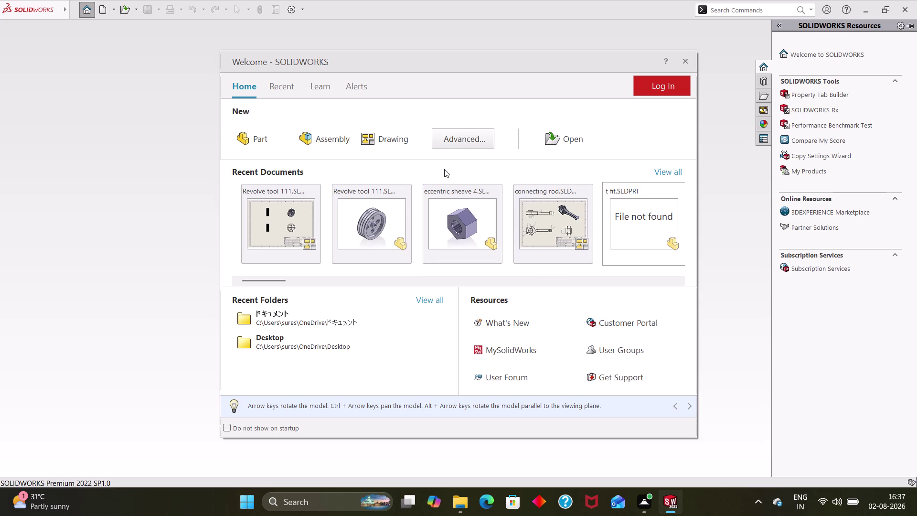
Create a new blank part and bring up the Surfaces and Sketch tools.
click(268, 136)
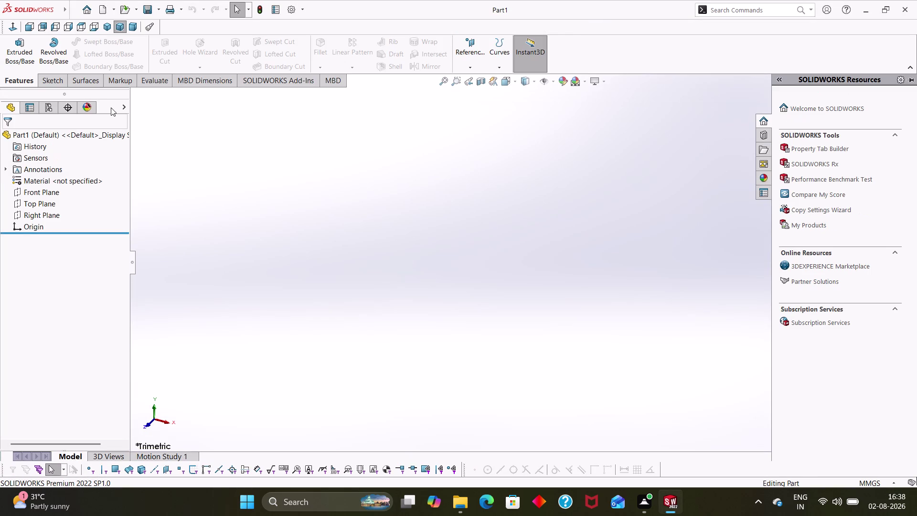
click(90, 82)
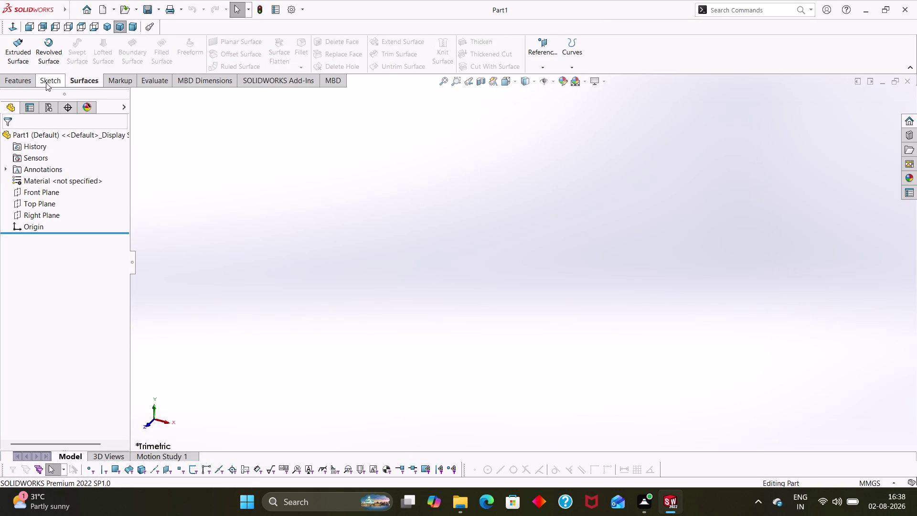
click(45, 83)
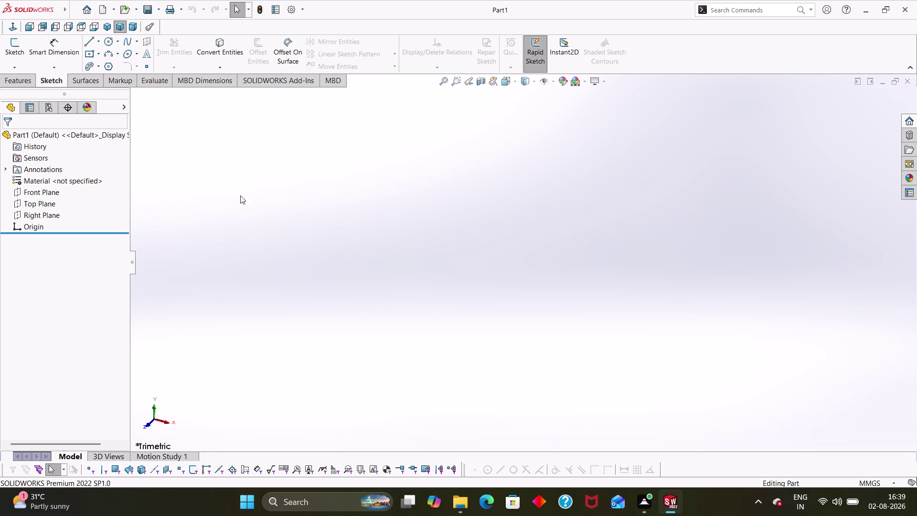
Start a new sketch so the Front, Top and Right planes are offered.
click(116, 56)
click(107, 52)
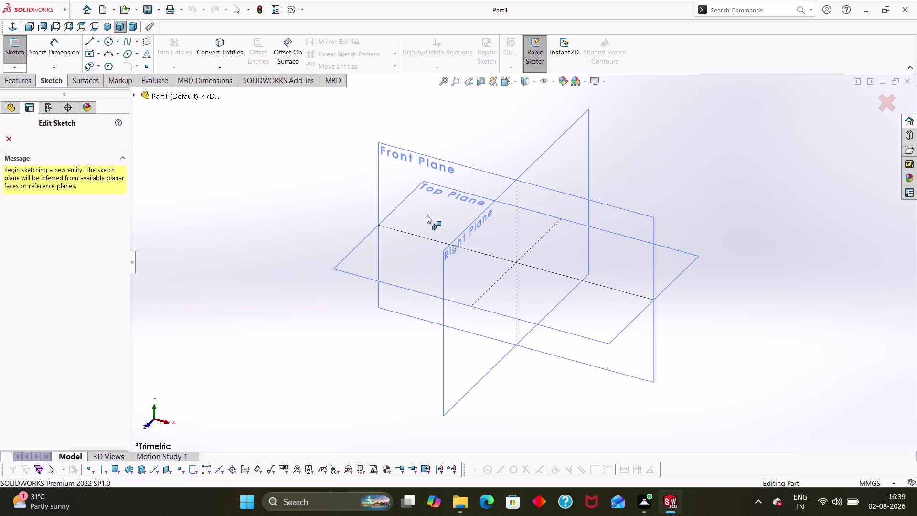
Draw a three-point arc near the origin on the Front Plane.
click(407, 173)
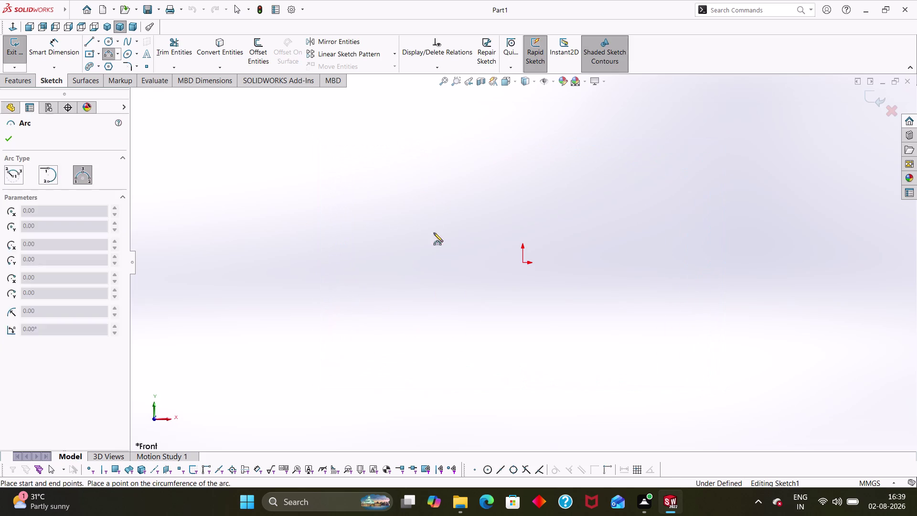
key(Escape)
key(Escape)
click(109, 52)
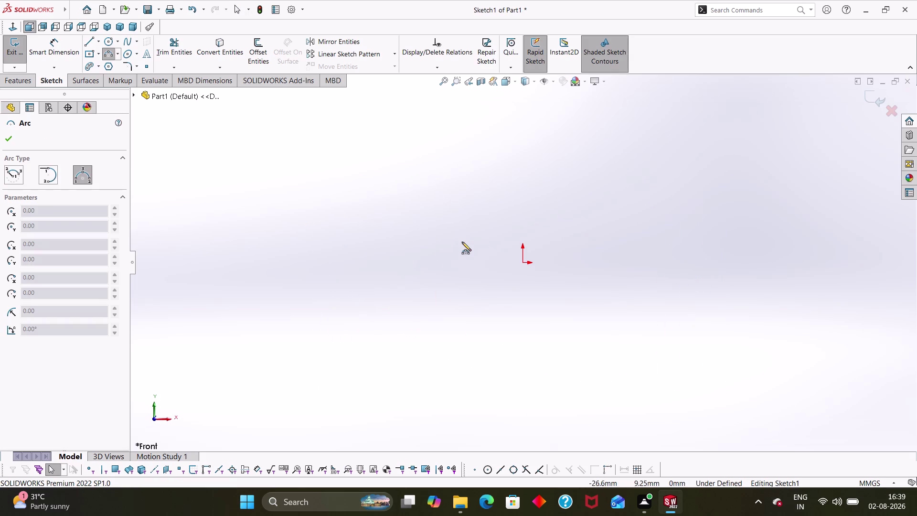
click(486, 177)
click(512, 258)
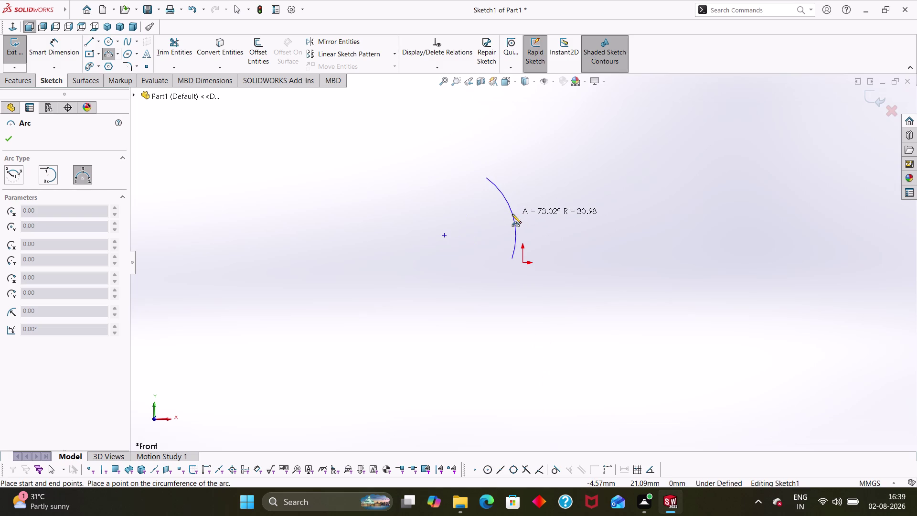
click(512, 215)
Dimension the arc's radius to 55 mm.
key(Escape)
right_drag(467, 300, 502, 186)
click(507, 206)
click(469, 235)
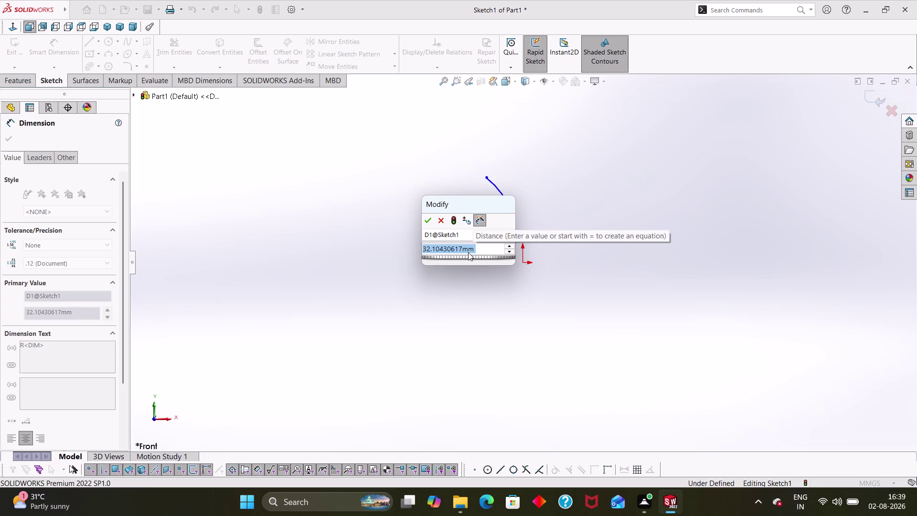
text(55)
key(Return)
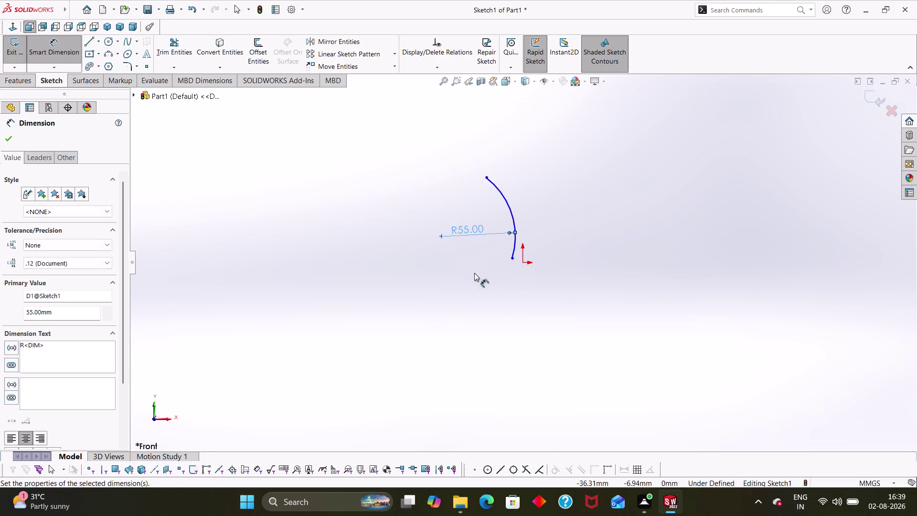
click(474, 272)
click(112, 56)
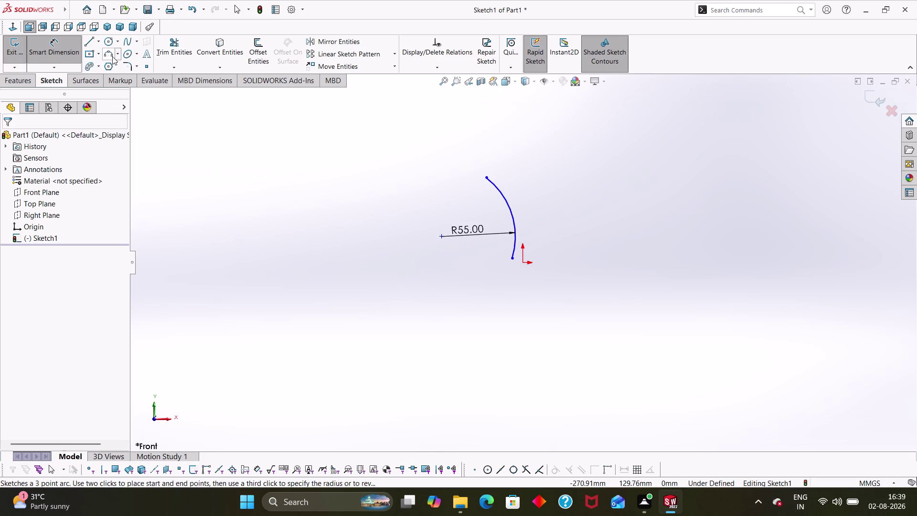
Draw a second three-point arc down from the first arc's lower end.
click(512, 259)
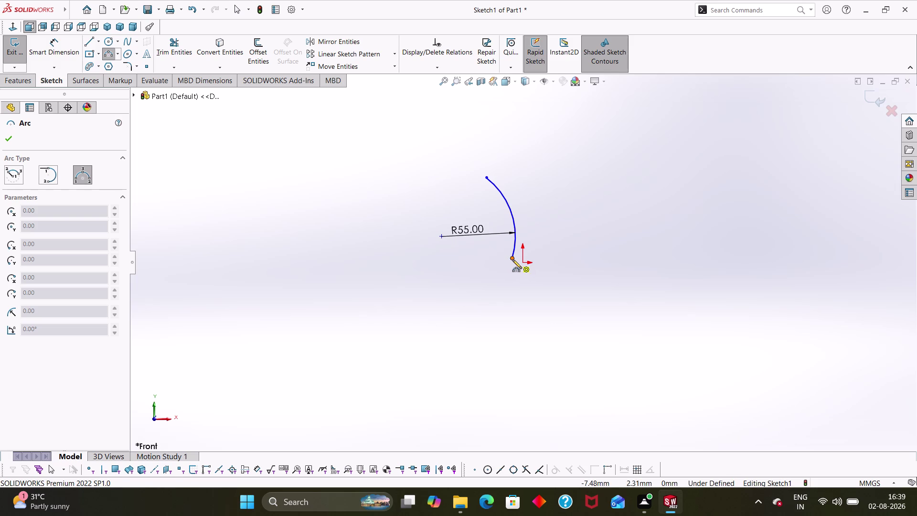
click(474, 435)
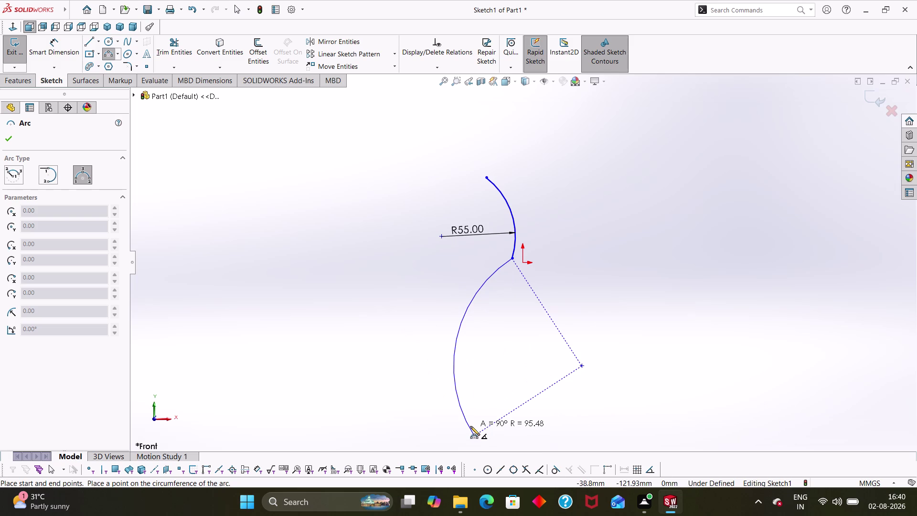
click(471, 426)
drag(476, 435, 517, 446)
key(Escape)
key(Escape)
key(Escape)
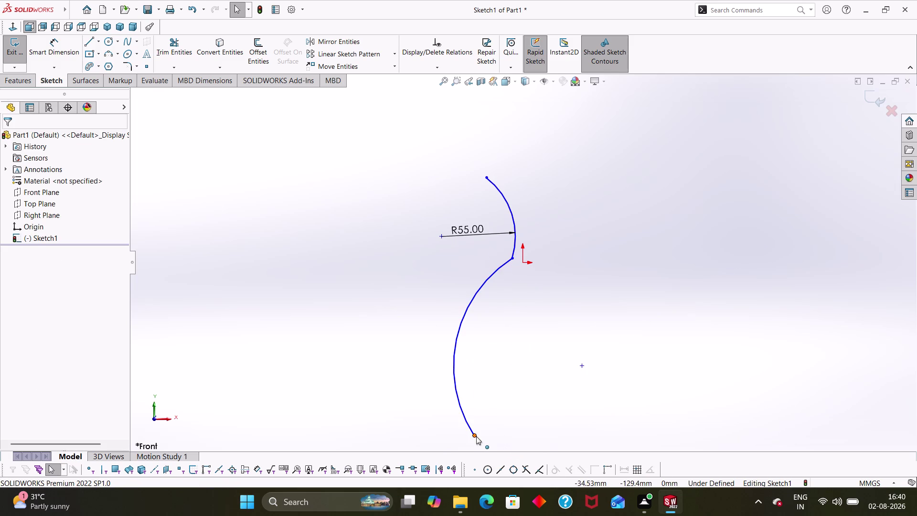
drag(476, 436, 518, 446)
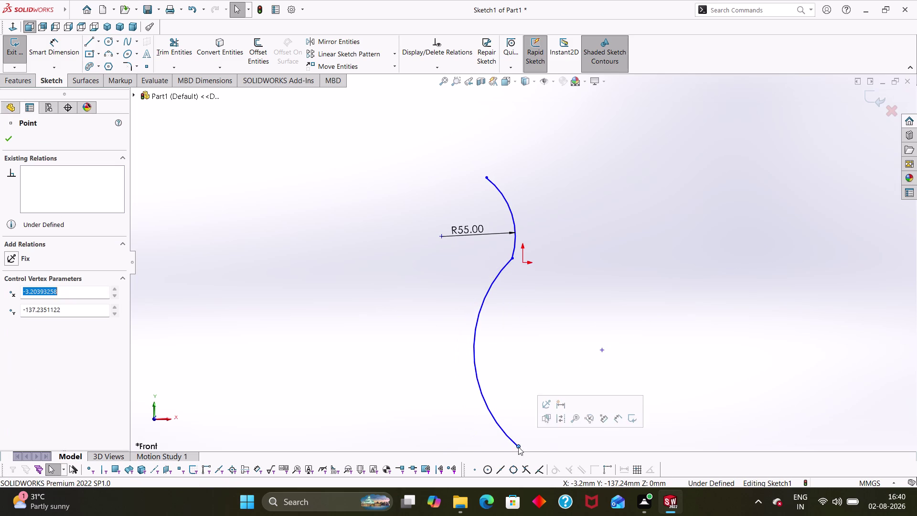
Dimension the lower arc's radius to 195 mm.
scroll(up, 3)
right_drag(620, 404, 628, 254)
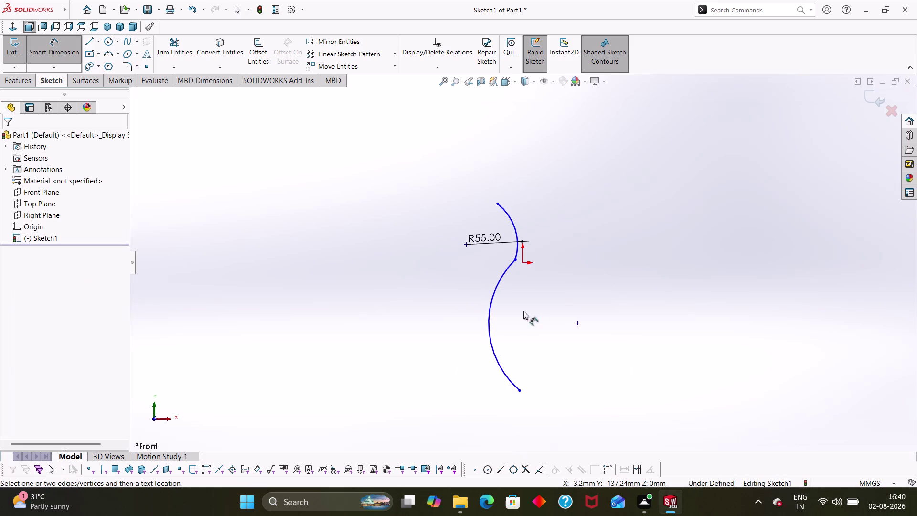
click(491, 320)
click(525, 319)
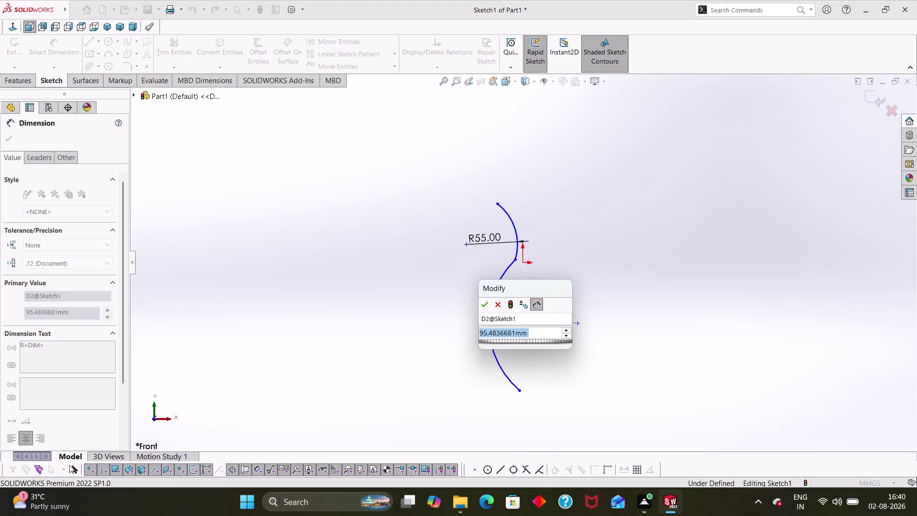
text(19)
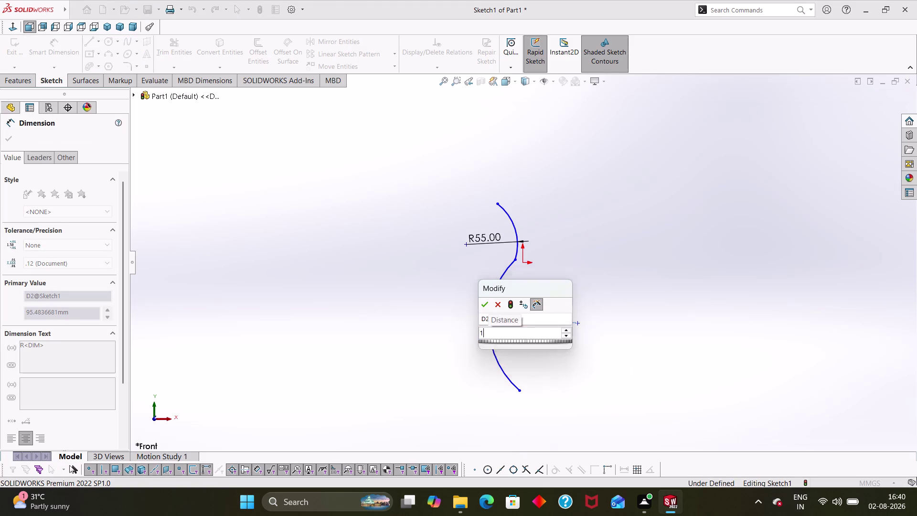
text(5)
key(Return)
scroll(up, 3)
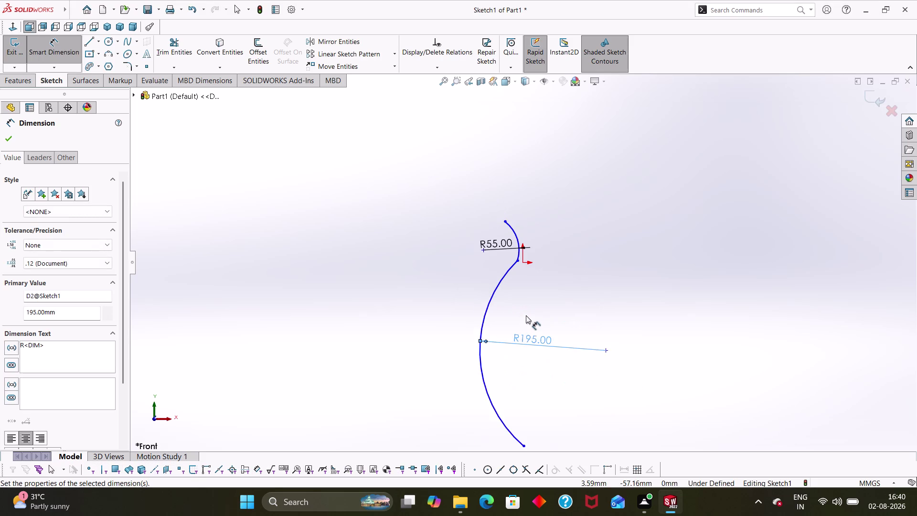
scroll(up, 3)
click(578, 405)
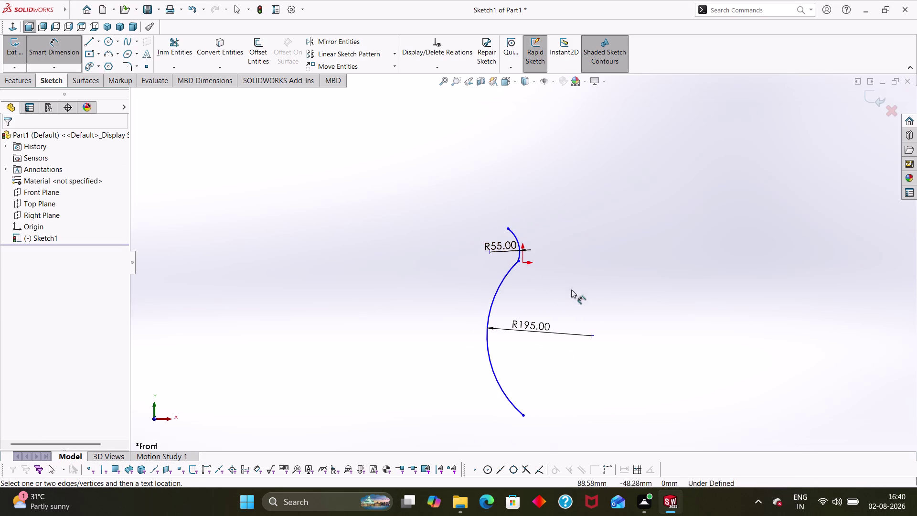
Drag the arc points to reshape the curve and select the lower arc.
drag(509, 227, 495, 211)
scroll(down, 3)
drag(512, 233, 481, 200)
click(533, 279)
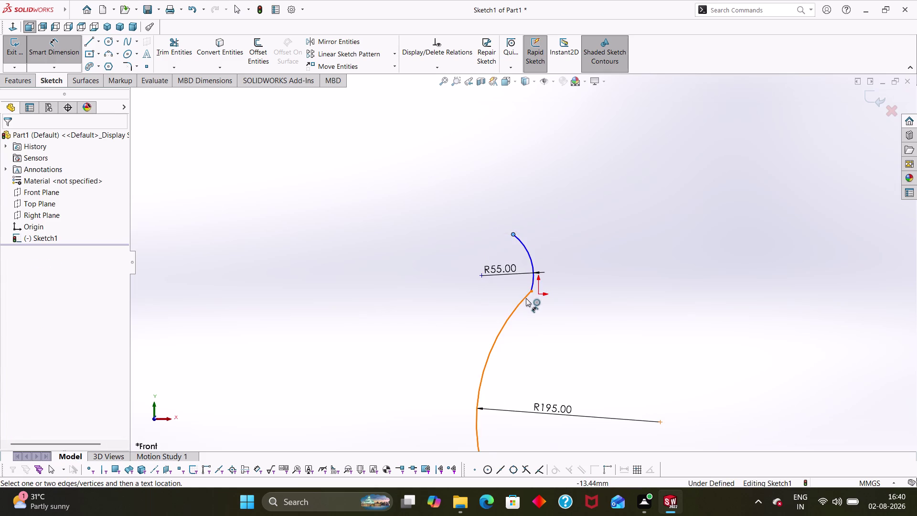
Add a Tangent relation between the 55 mm and 195 mm arcs.
click(526, 298)
key(Escape)
key(Escape)
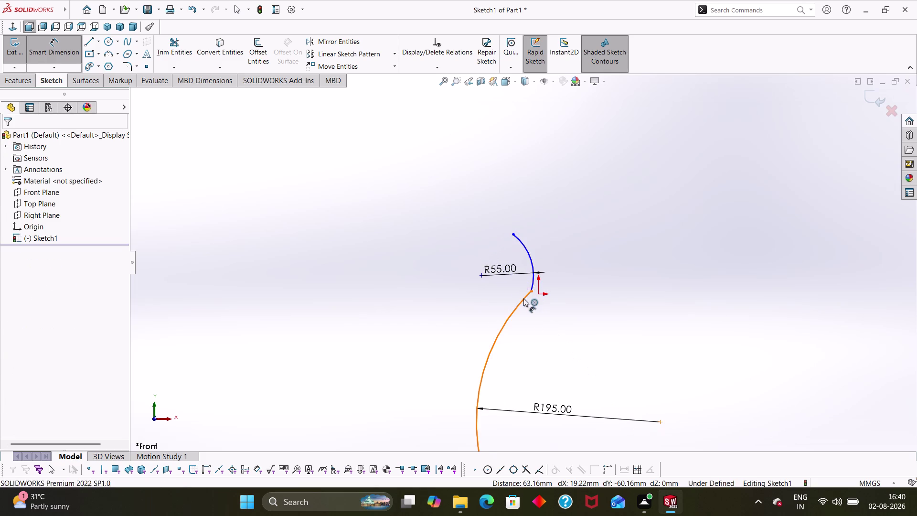
key(Escape)
click(533, 279)
click(523, 299)
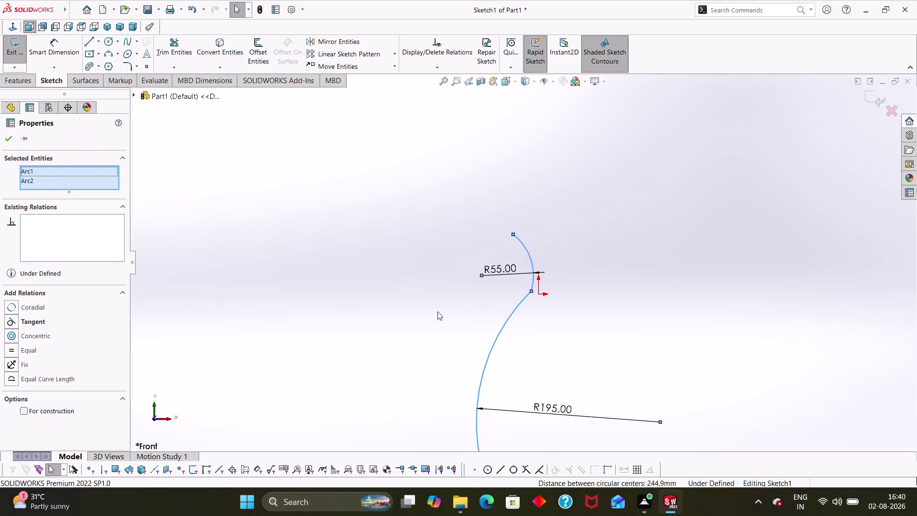
click(11, 323)
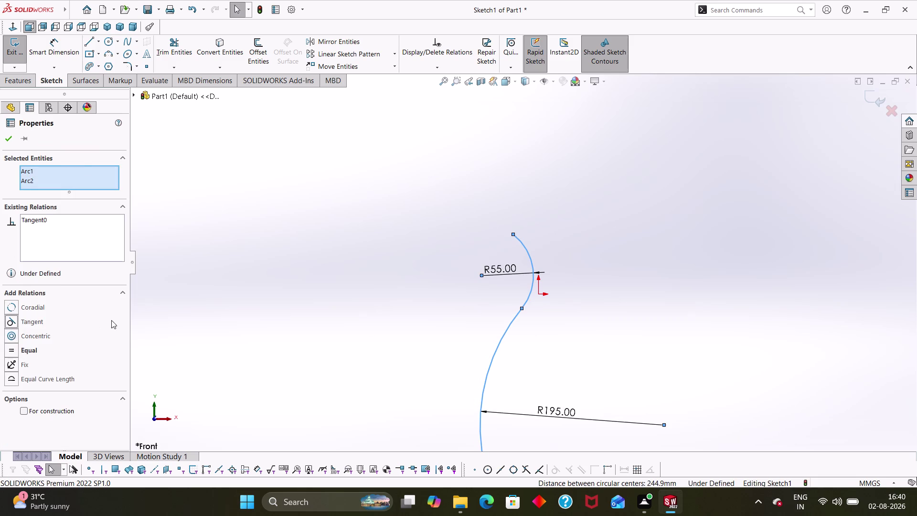
click(11, 137)
scroll(up, 3)
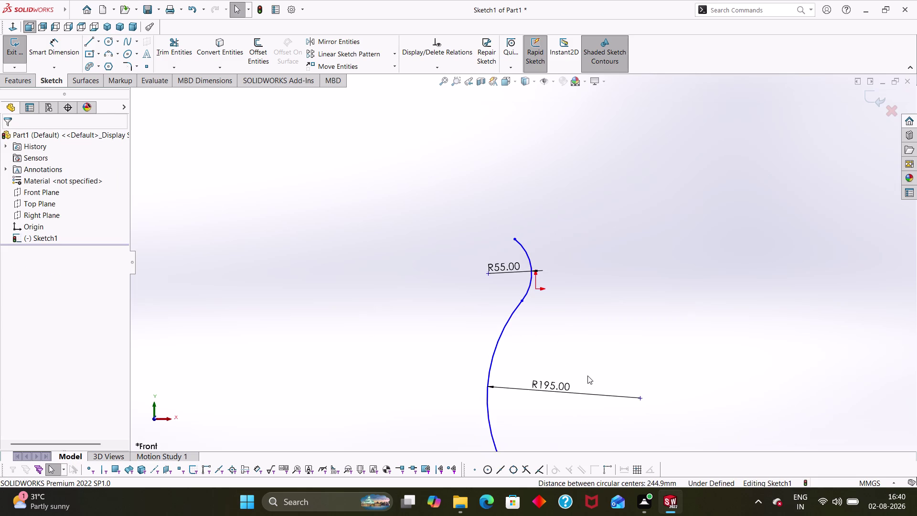
middle_drag(587, 376, 566, 292)
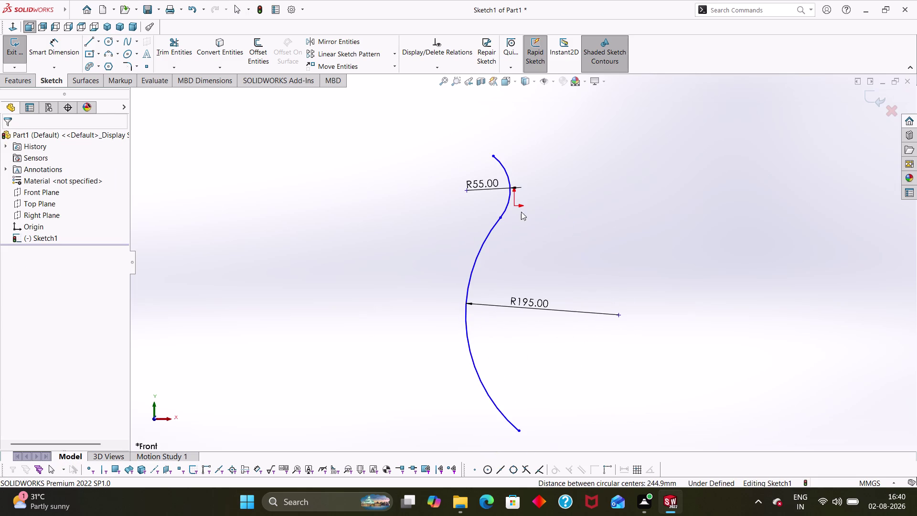
click(492, 154)
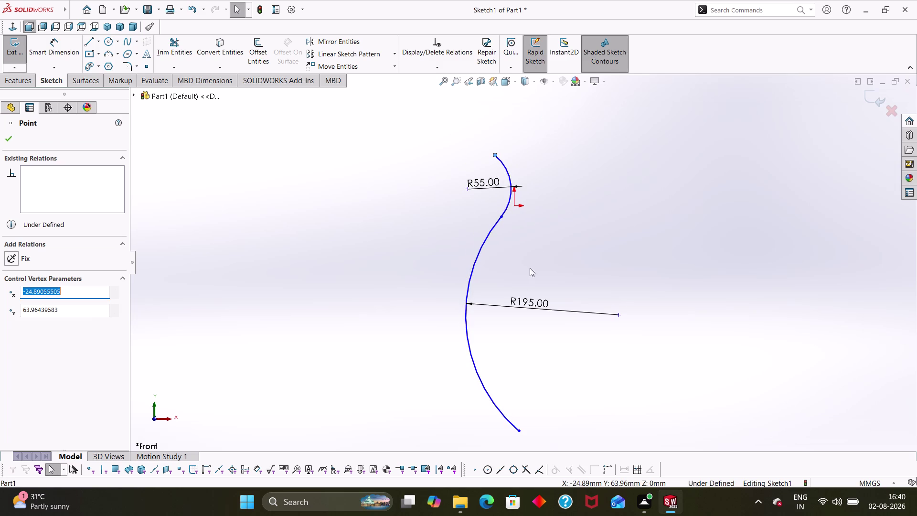
right_drag(435, 313, 409, 216)
click(490, 152)
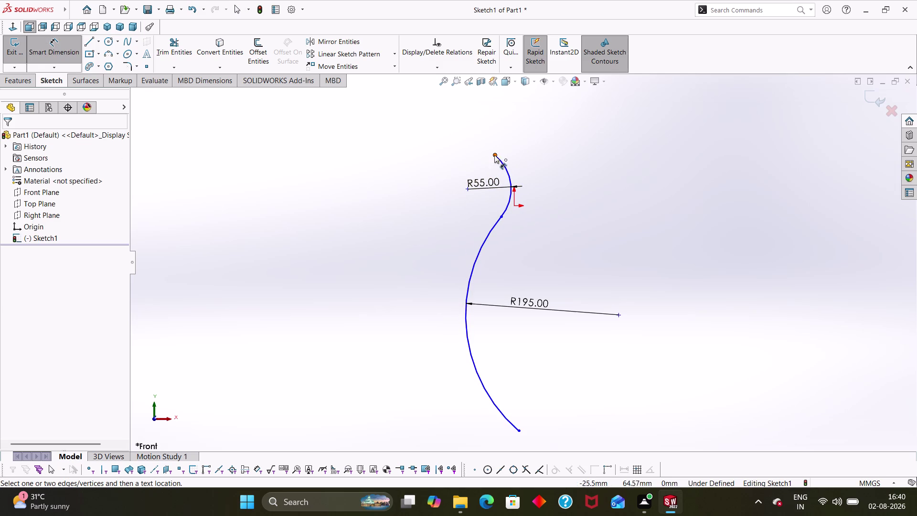
click(495, 155)
click(517, 430)
click(353, 329)
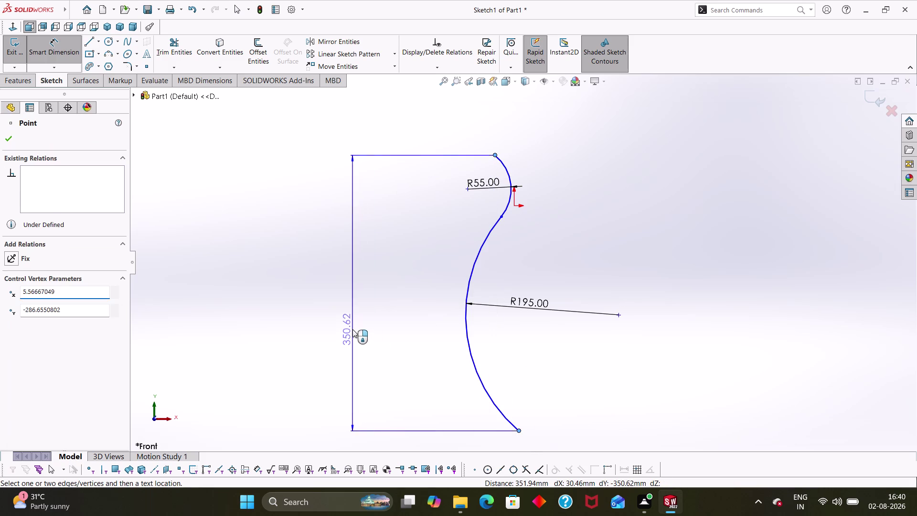
text(25)
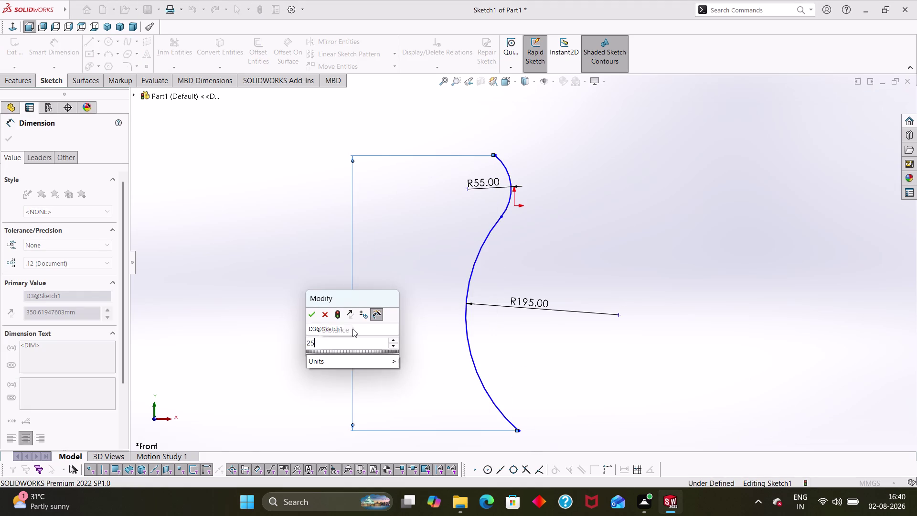
text(0)
key(Return)
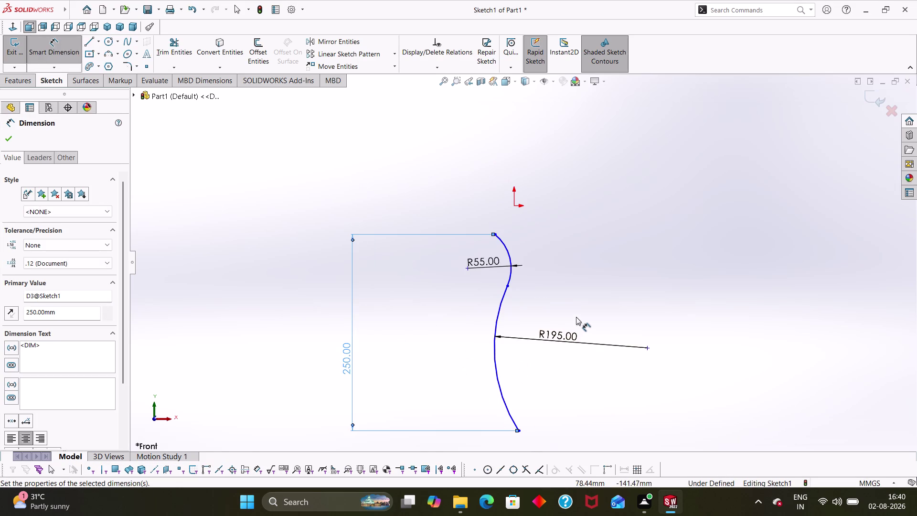
click(576, 317)
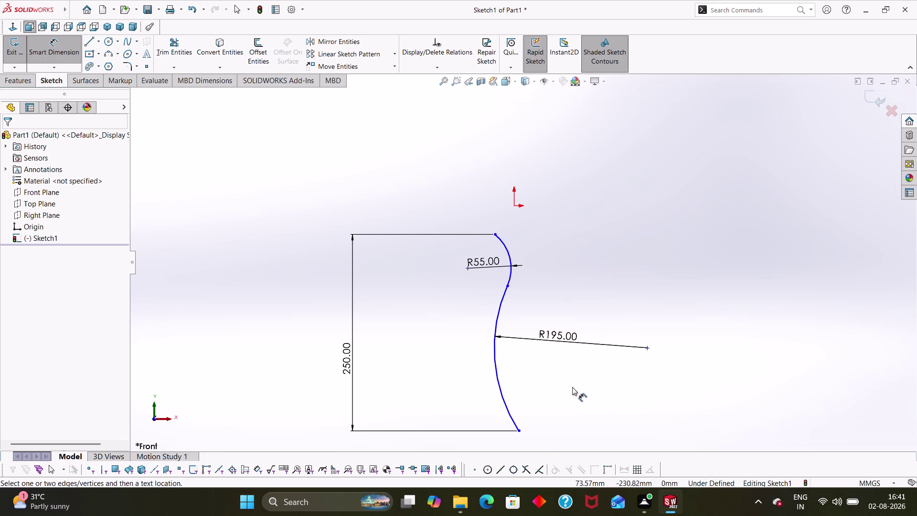
drag(646, 349, 610, 348)
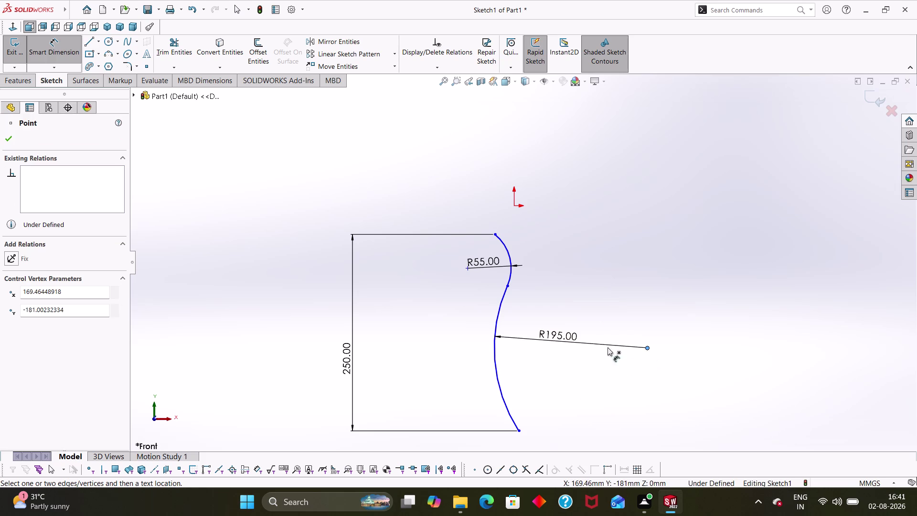
drag(610, 347, 572, 341)
drag(494, 345, 520, 347)
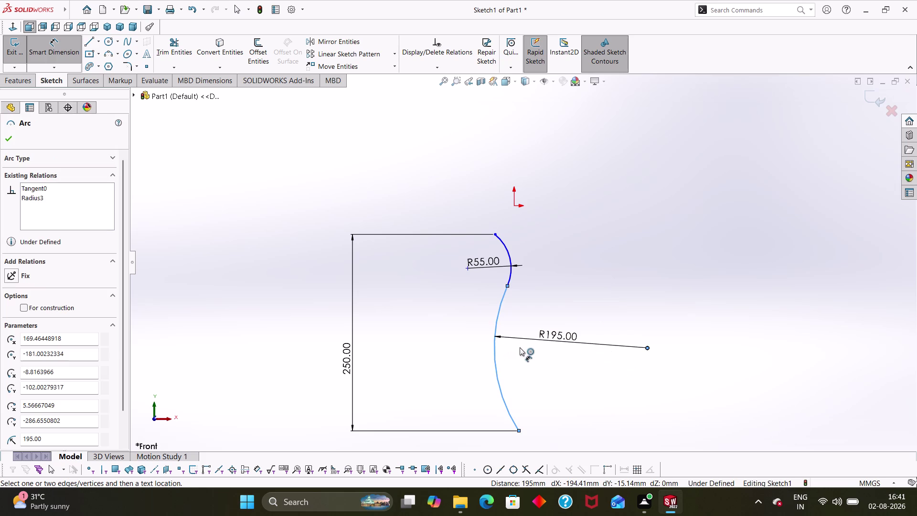
drag(520, 347, 520, 345)
key(Escape)
key(Escape)
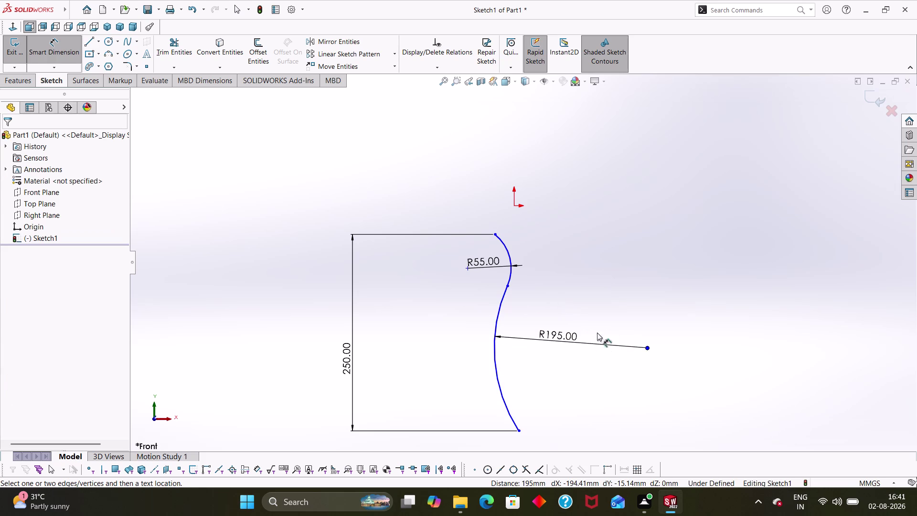
key(Escape)
key(Escape)
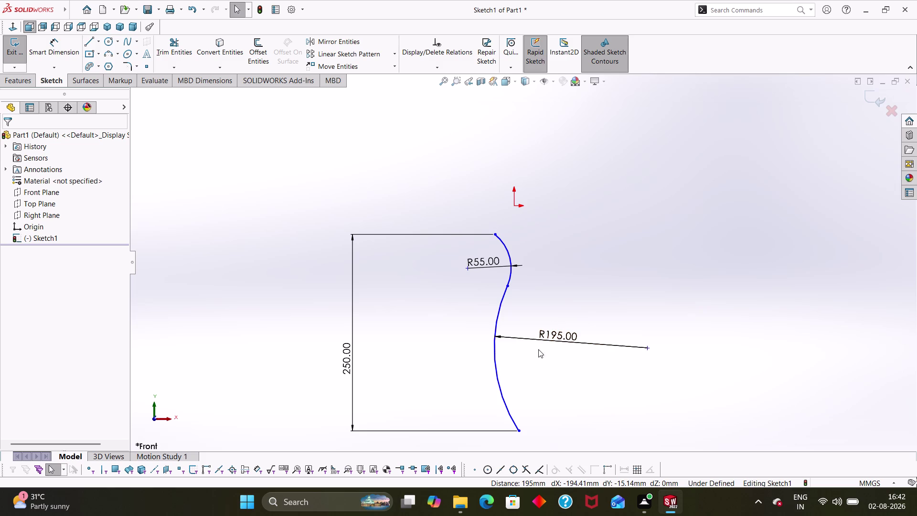
middle_drag(550, 367, 539, 313)
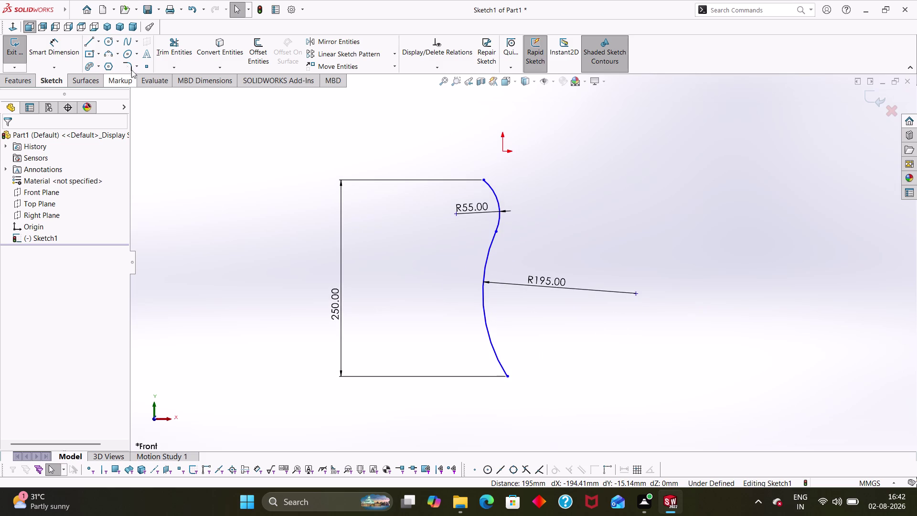
Draw a centerline beside the profile, then delete it because it came out slanted.
click(99, 40)
click(93, 66)
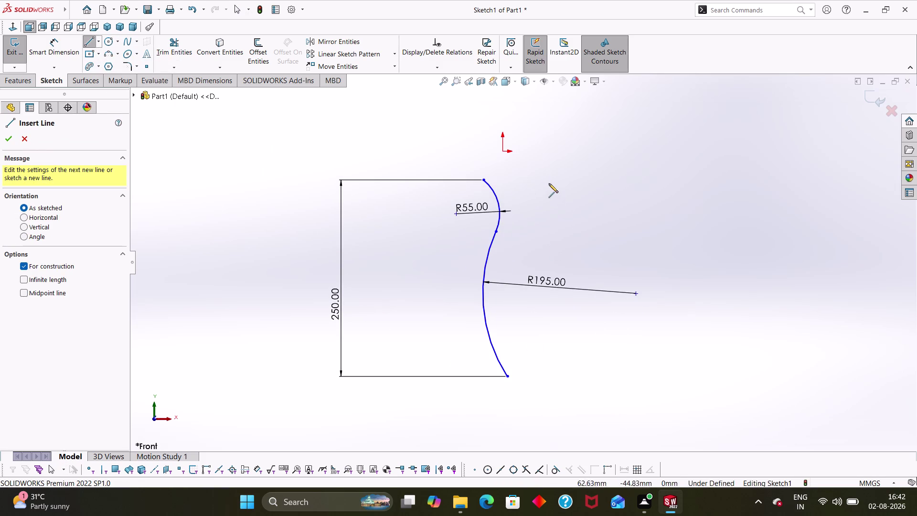
click(535, 179)
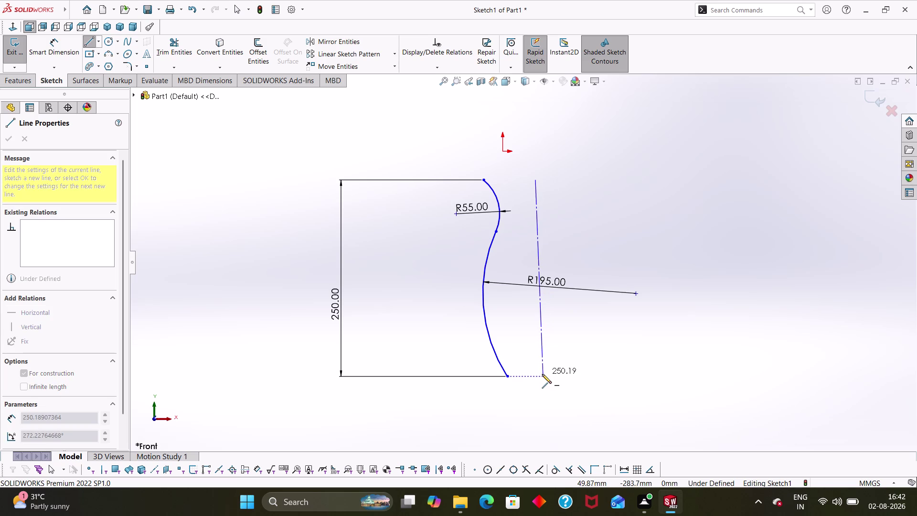
click(542, 373)
key(Escape)
key(Escape)
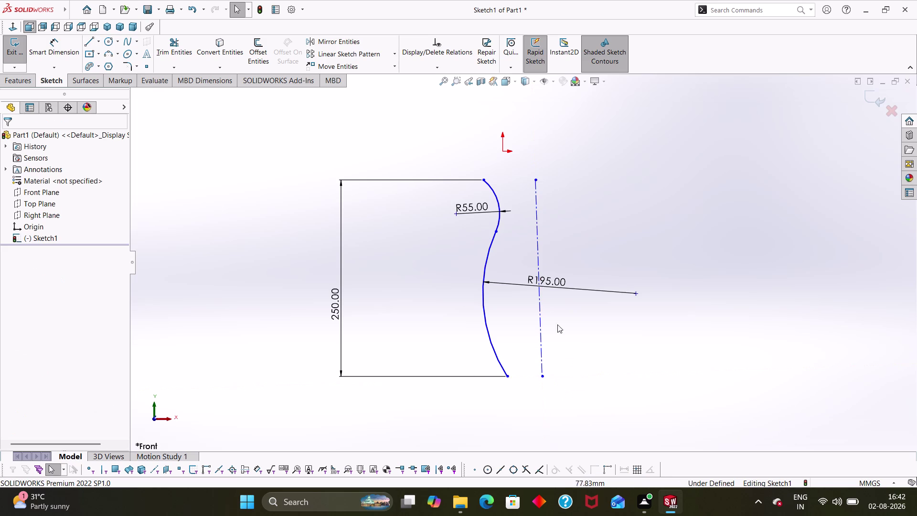
click(538, 317)
key(Delete)
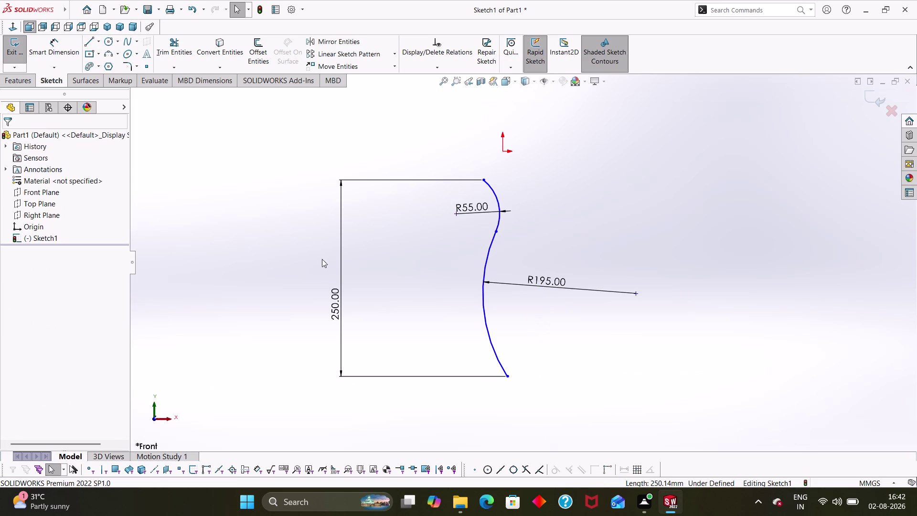
Redraw the centerline straight down from top-edge level to the bottom.
click(98, 36)
click(101, 64)
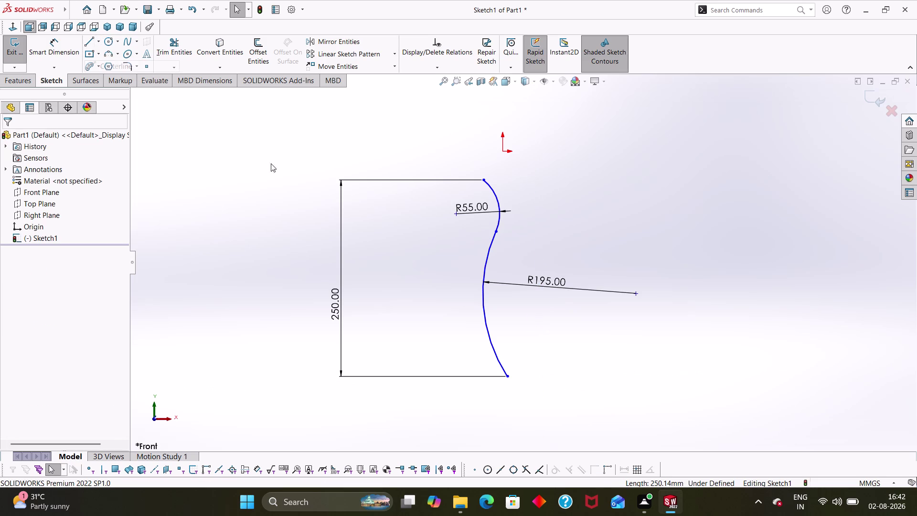
click(538, 181)
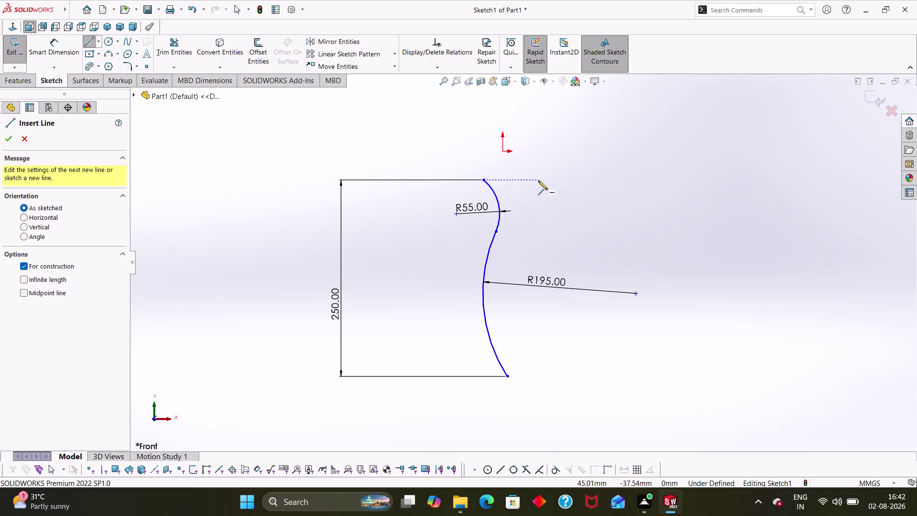
click(539, 376)
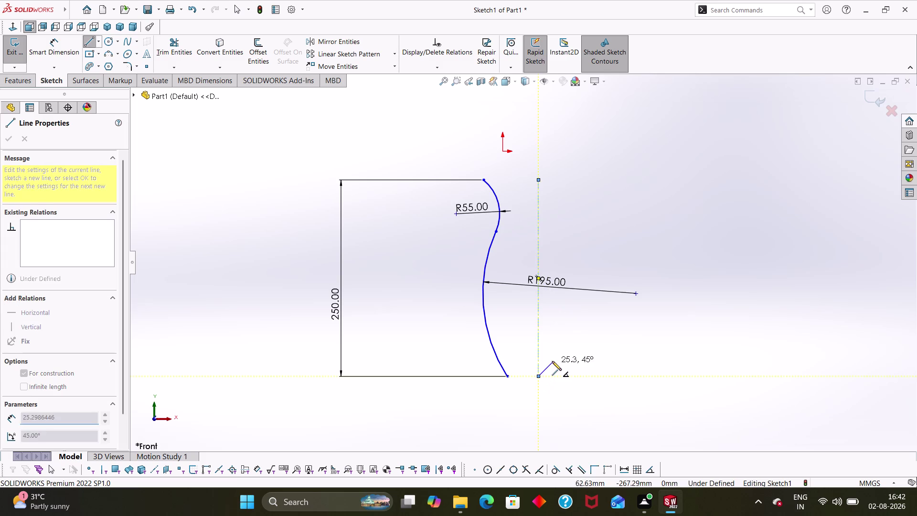
key(Escape)
key(Escape)
key(Escape)
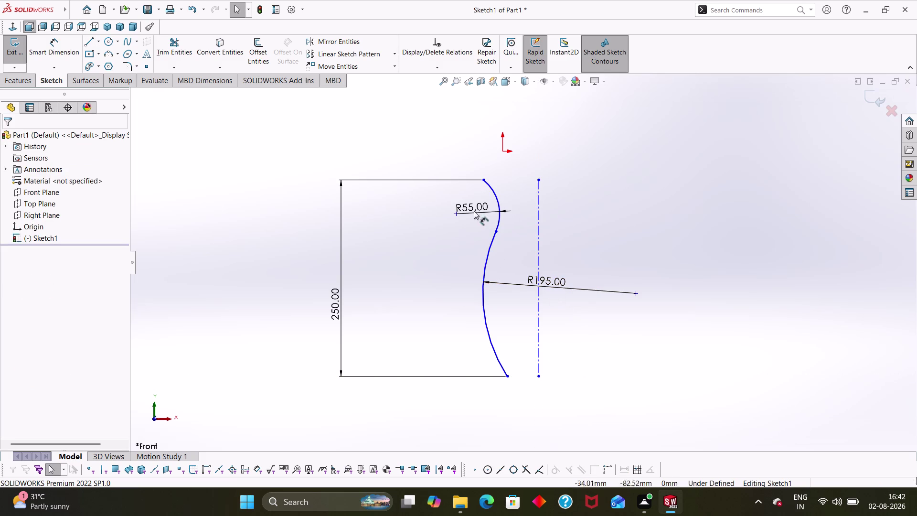
Dimension the arc junction 63 mm below the top edge.
click(498, 231)
right_drag(429, 282, 410, 182)
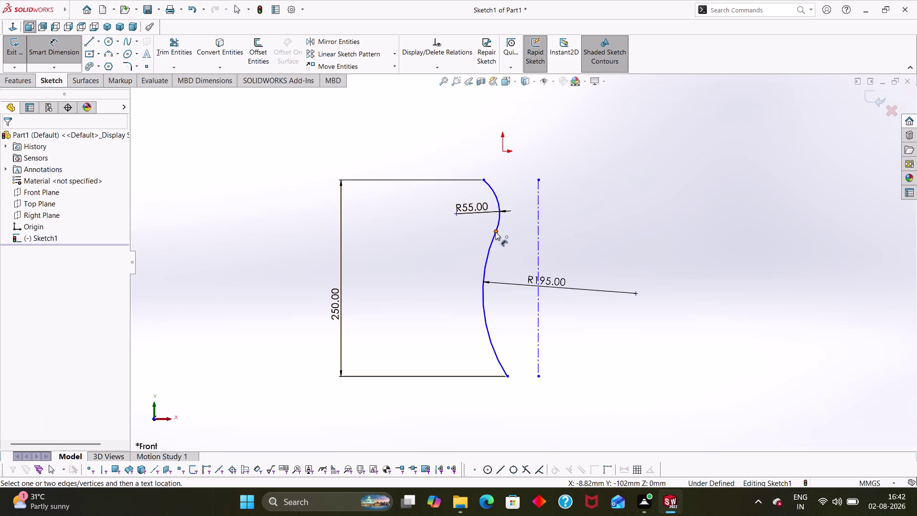
drag(497, 231, 496, 227)
click(485, 182)
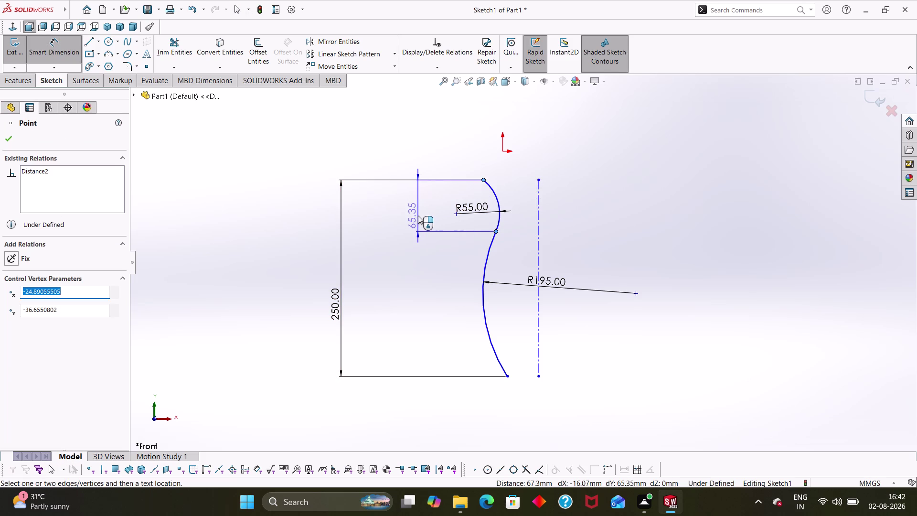
click(418, 213)
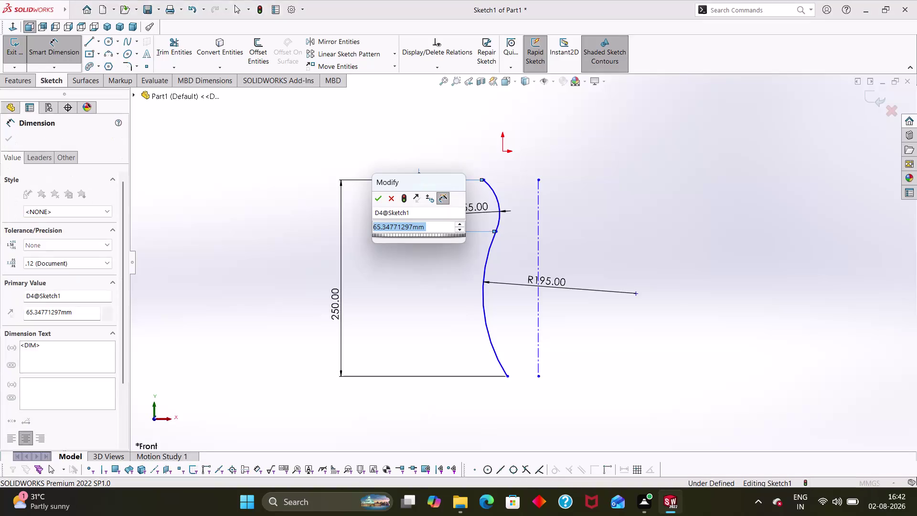
text(63)
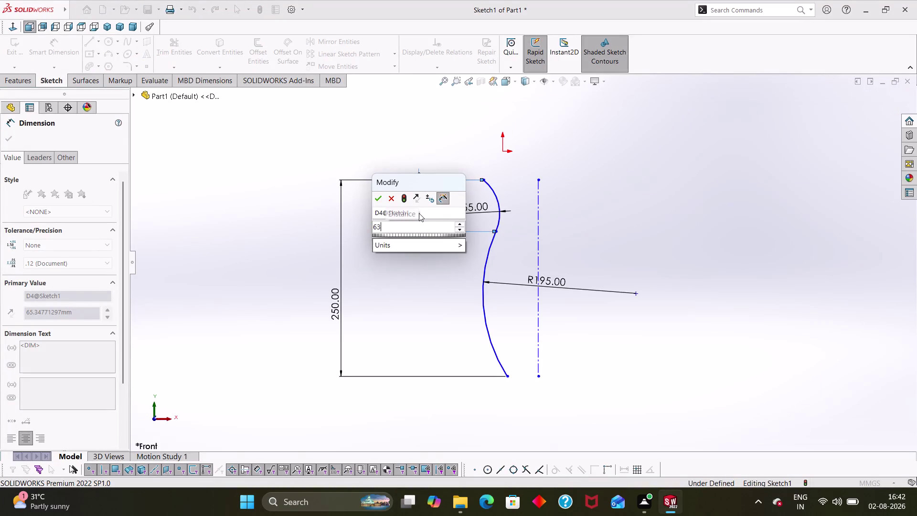
key(Return)
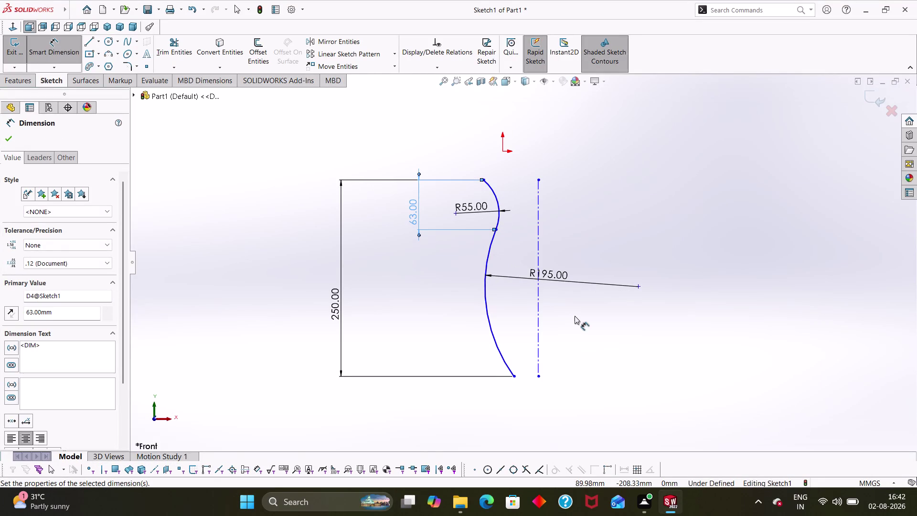
click(611, 332)
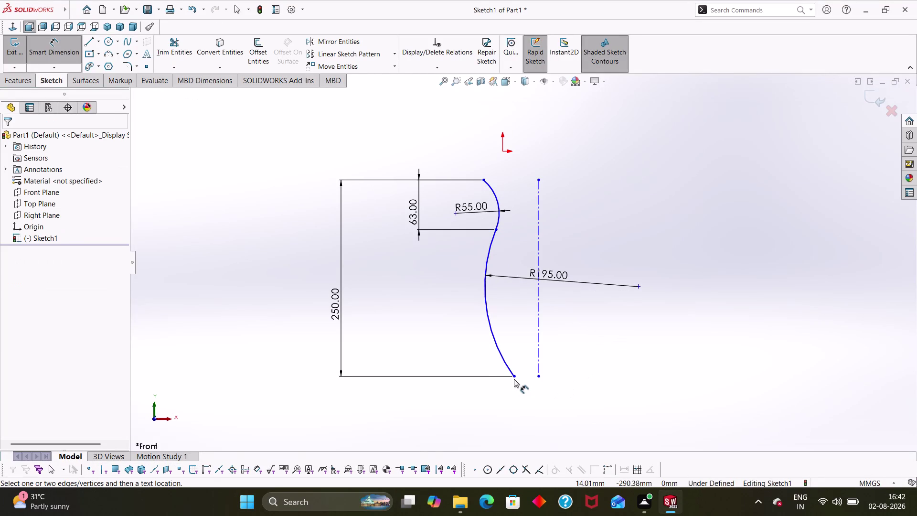
Select the large arc's centre point and the centerline, and inspect the R195 dimension.
drag(514, 375, 487, 377)
click(539, 391)
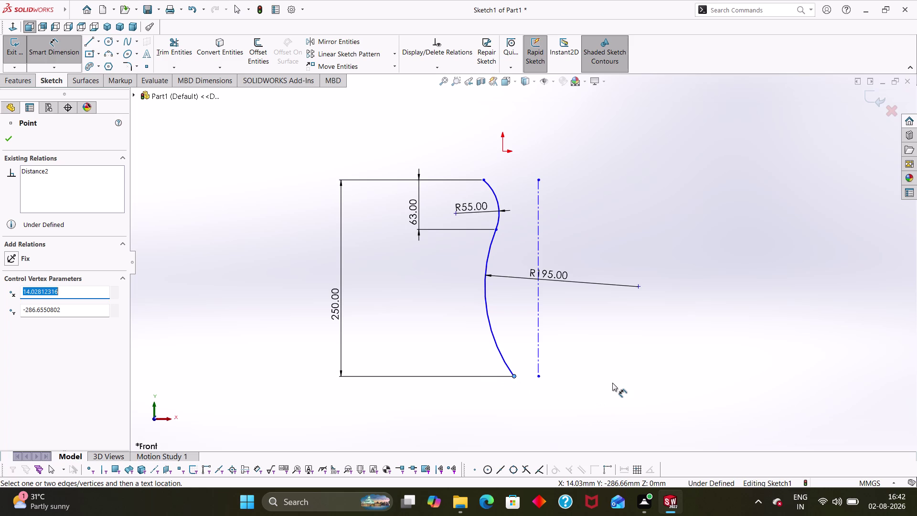
key(Escape)
key(Escape)
key(Escape)
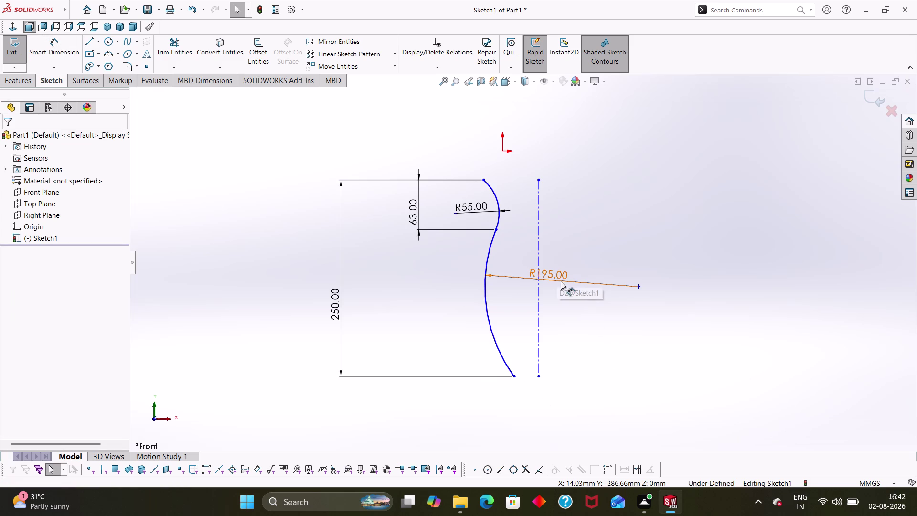
click(640, 287)
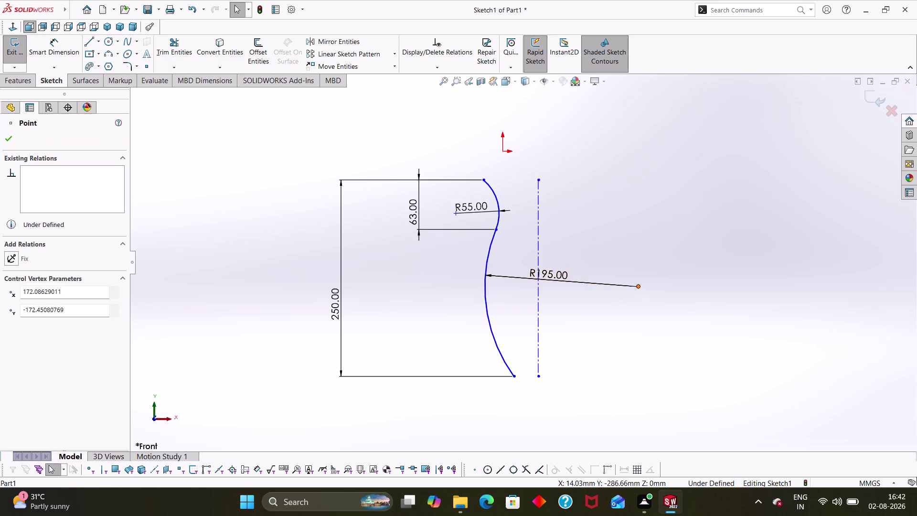
click(540, 288)
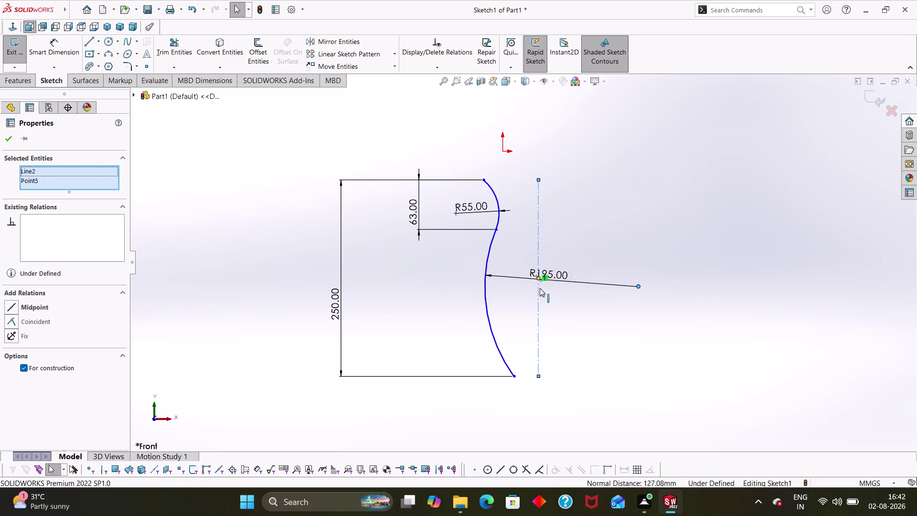
click(538, 279)
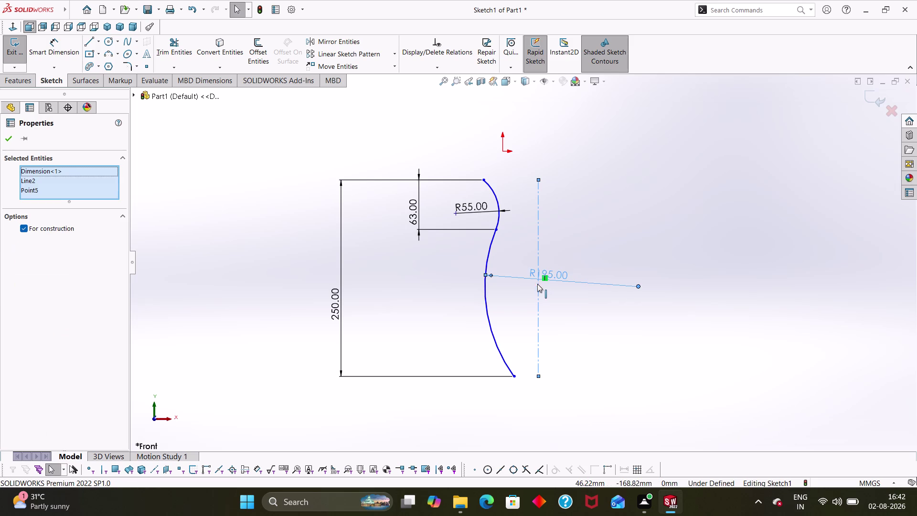
click(536, 296)
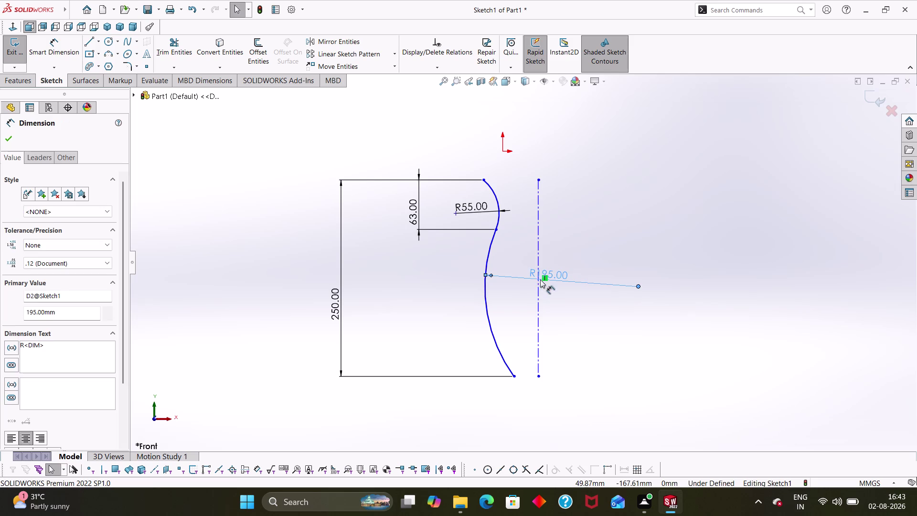
key(Escape)
key(Escape)
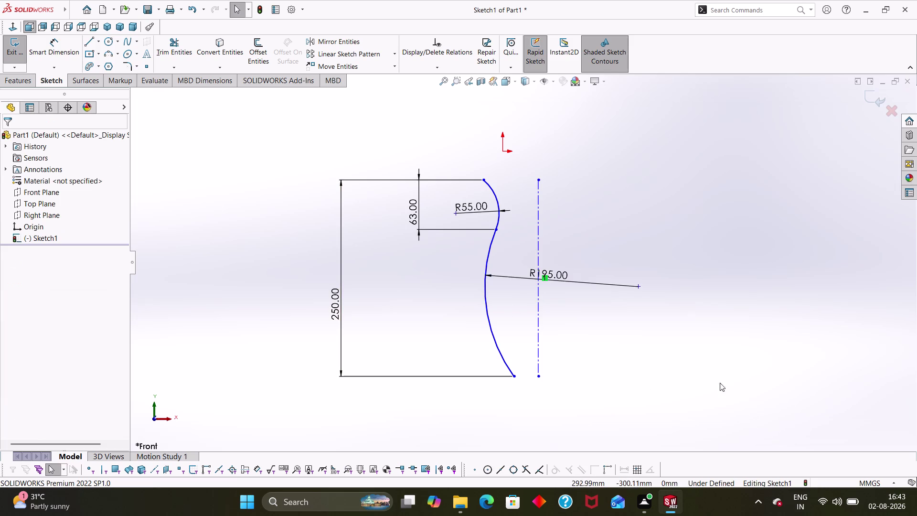
key(Escape)
Slide the R195 label down along the arc.
drag(577, 281, 549, 347)
key(Escape)
click(597, 345)
key(Escape)
key(Escape)
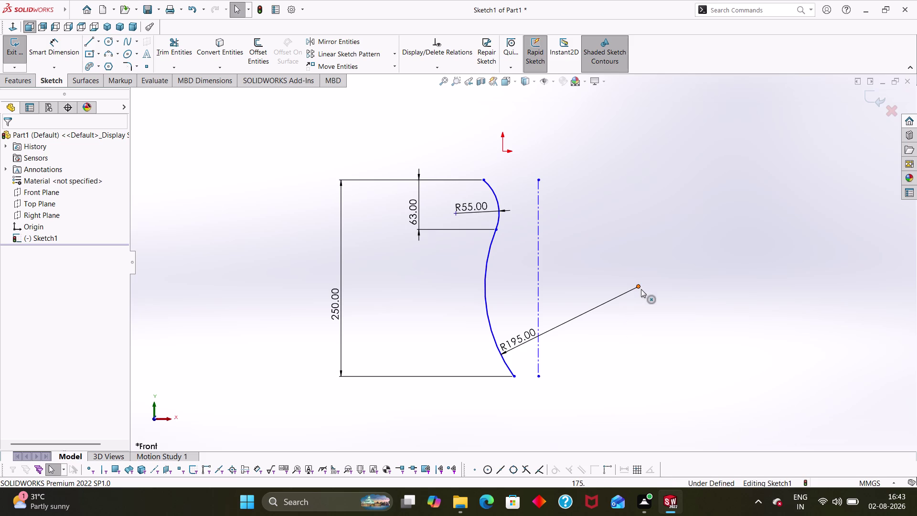
Try an arc-centre-to-centerline-midpoint coincident, undo it, then extend the centerline past the profile.
click(641, 288)
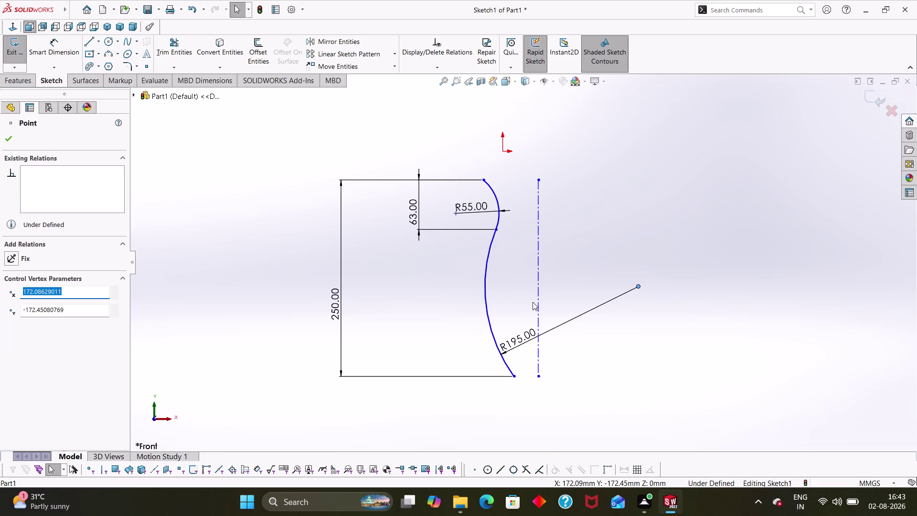
click(538, 300)
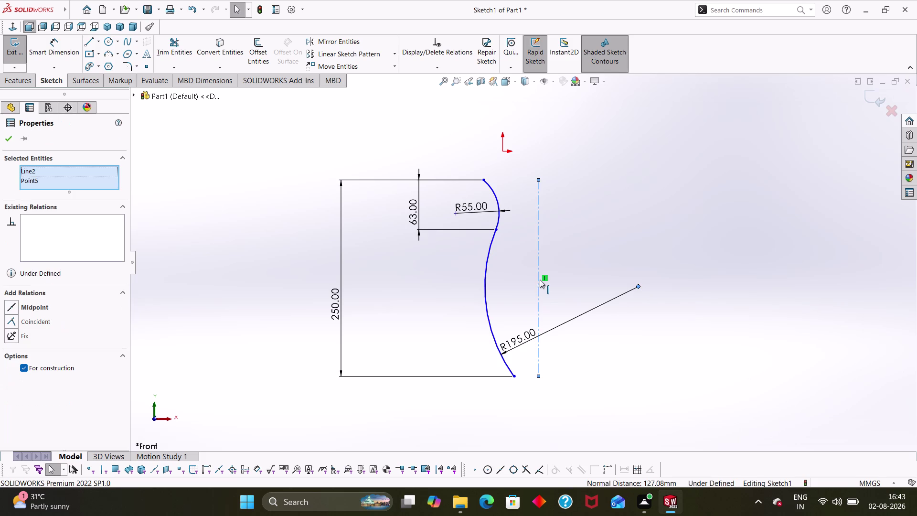
click(540, 279)
click(538, 279)
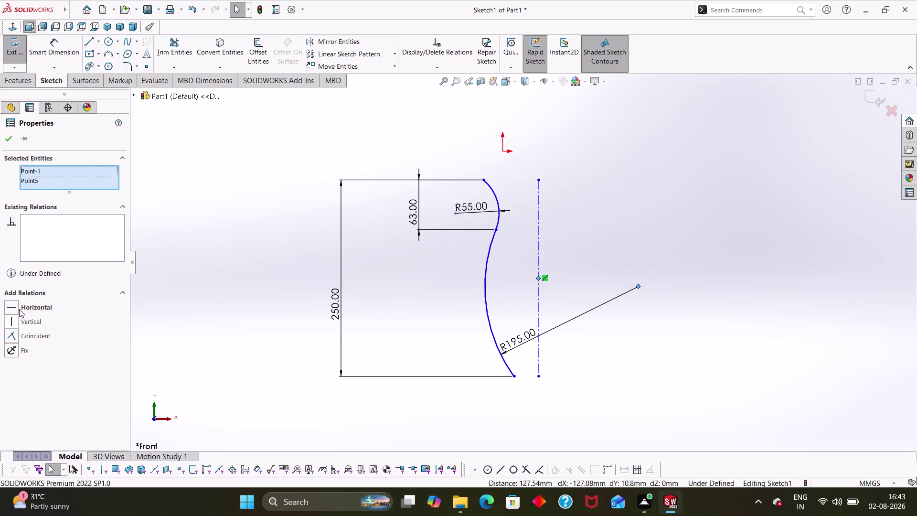
click(5, 302)
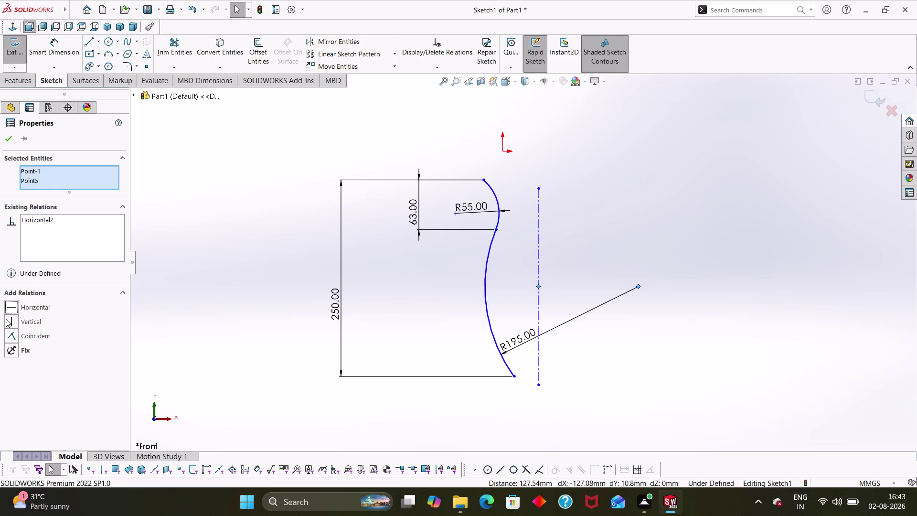
click(16, 334)
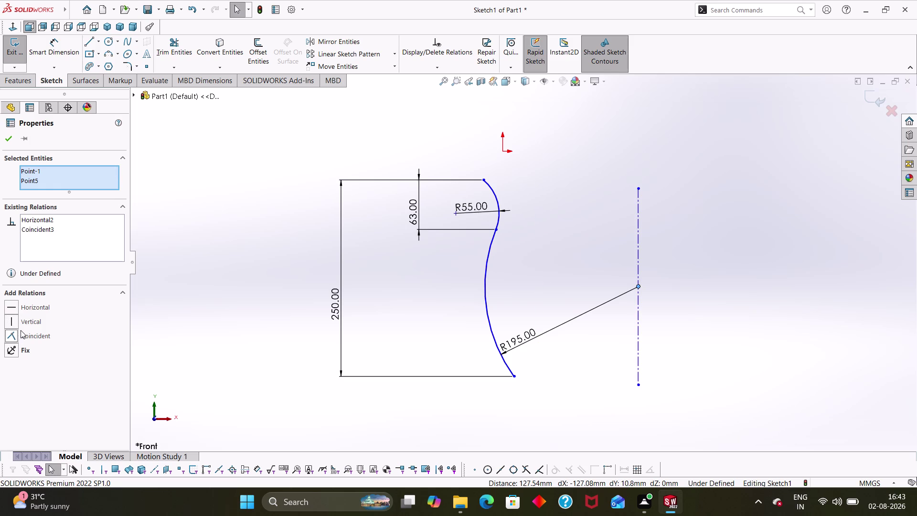
key(ctrl+z)
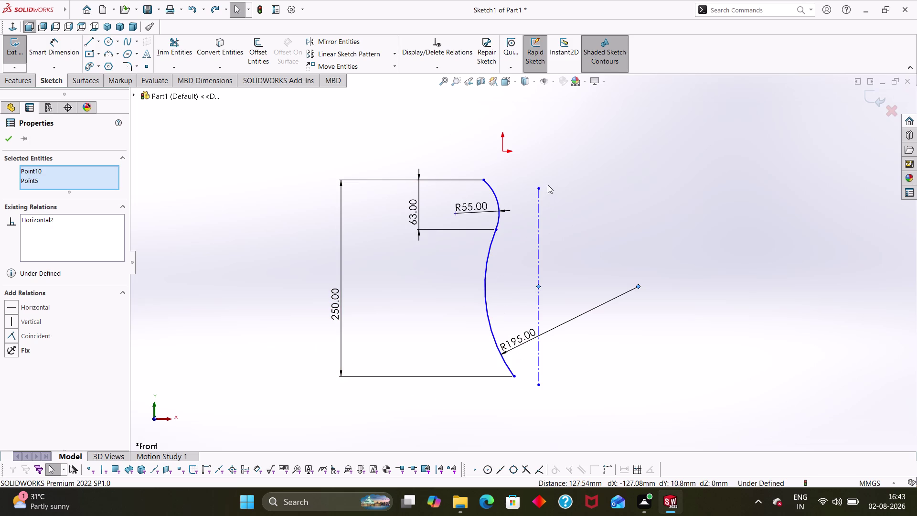
drag(539, 187, 538, 167)
click(559, 242)
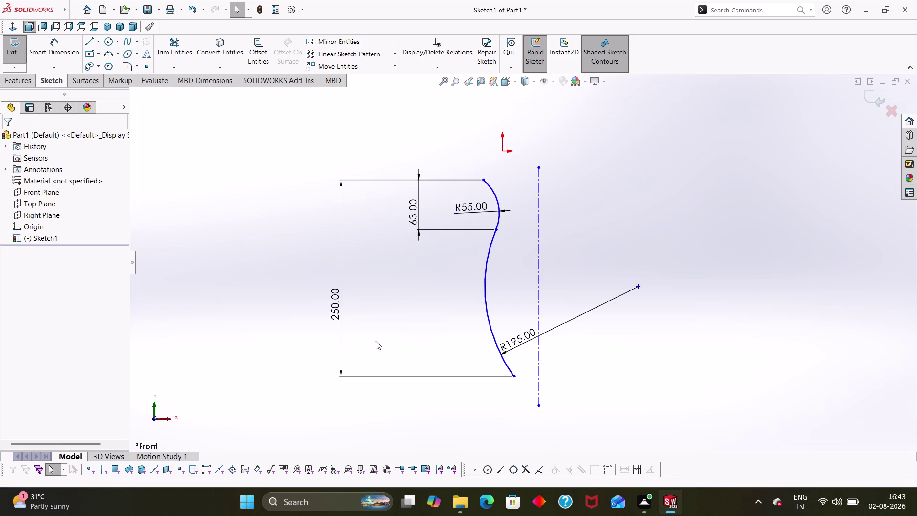
click(91, 84)
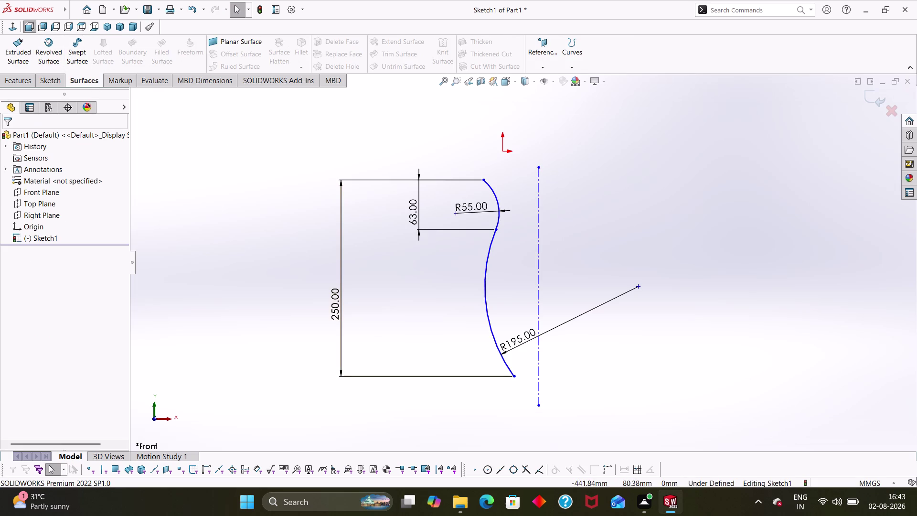
click(51, 55)
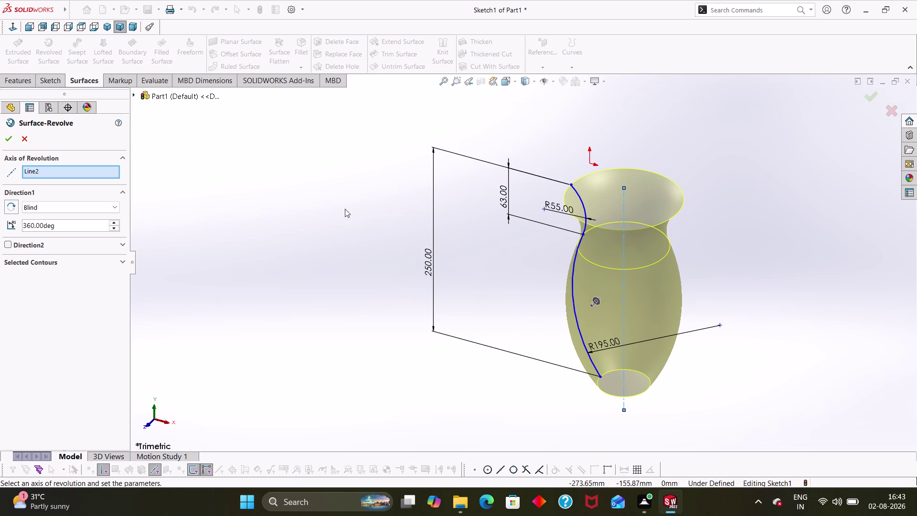
click(4, 139)
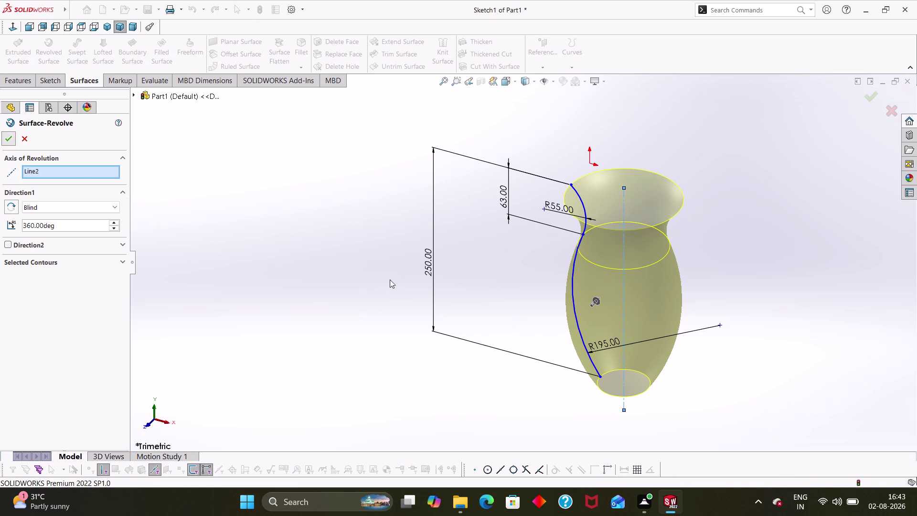
click(440, 294)
middle_drag(500, 312, 541, 241)
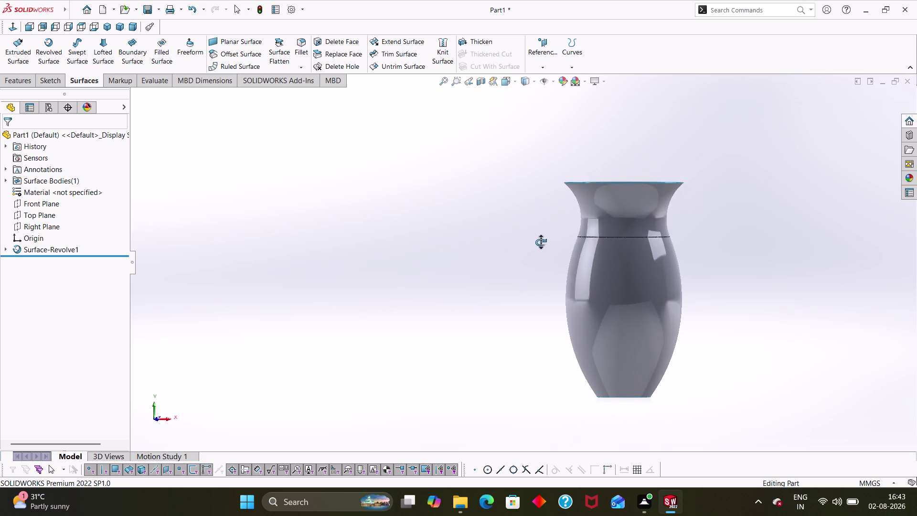
middle_drag(540, 241, 538, 261)
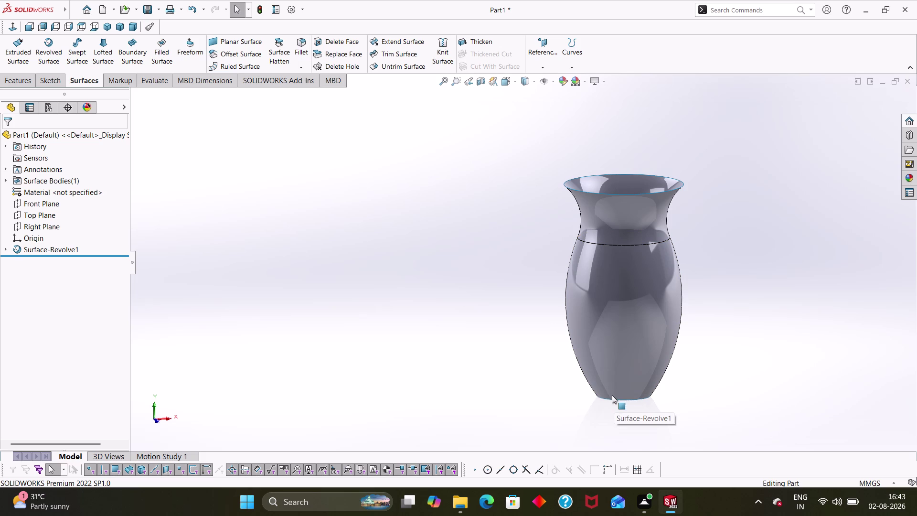
key(ctrl+z)
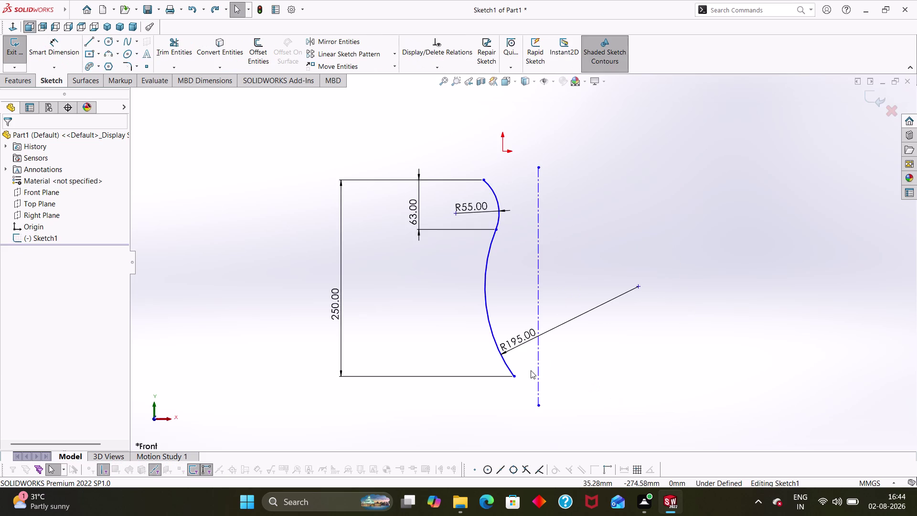
Dimension the profile's bottom endpoint 60 mm from the vertical centerline.
right_drag(607, 405, 610, 264)
click(537, 376)
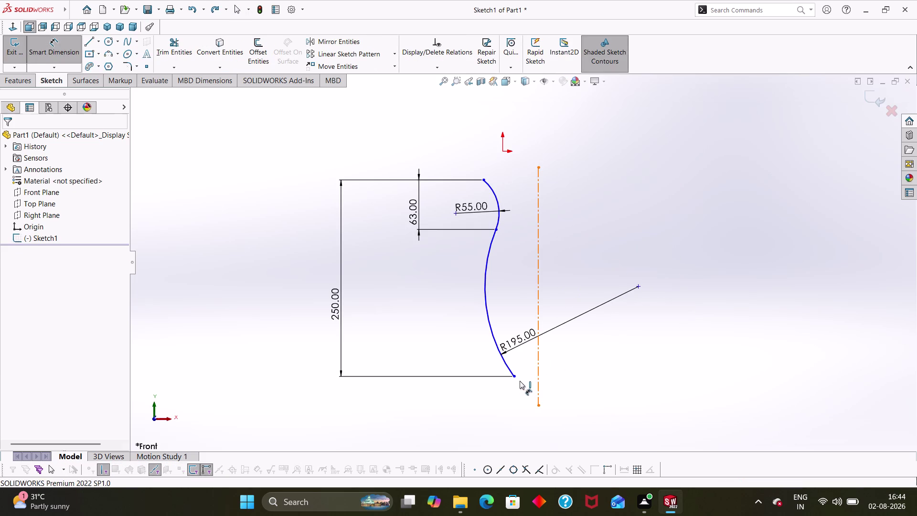
click(514, 376)
click(521, 405)
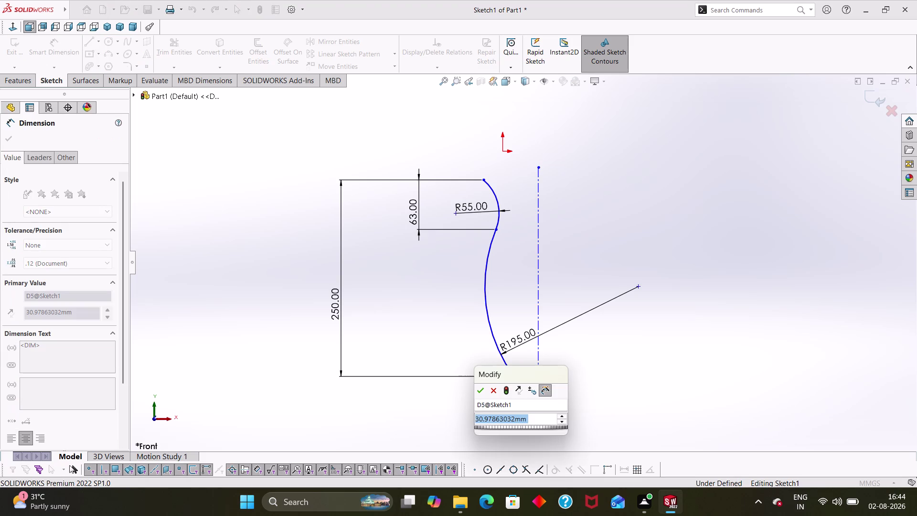
text(60)
key(Return)
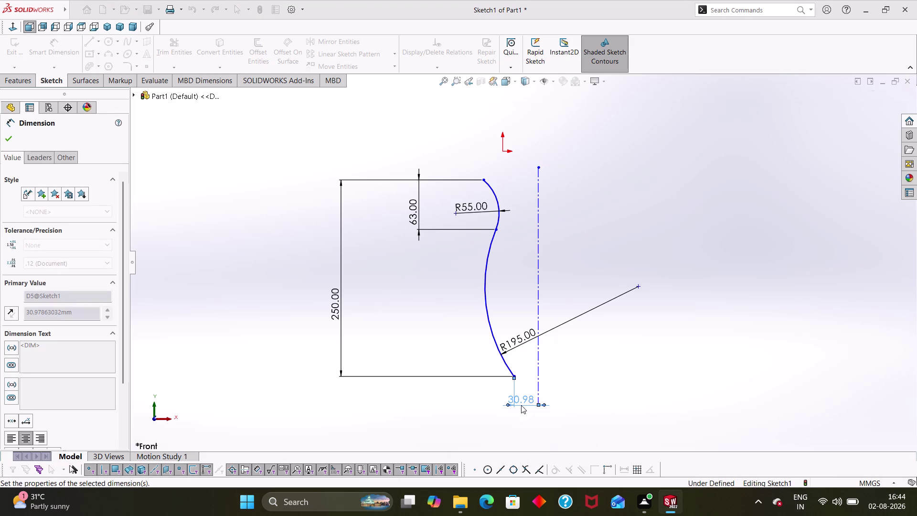
click(606, 358)
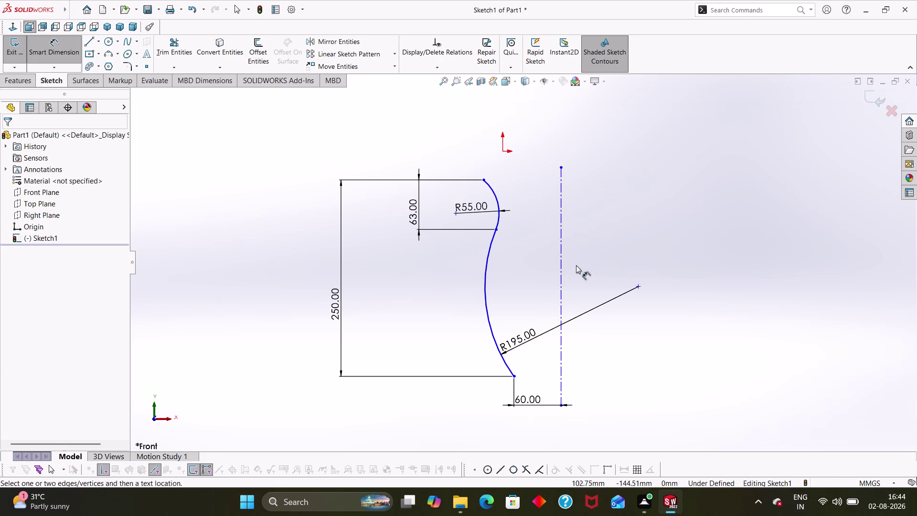
click(28, 81)
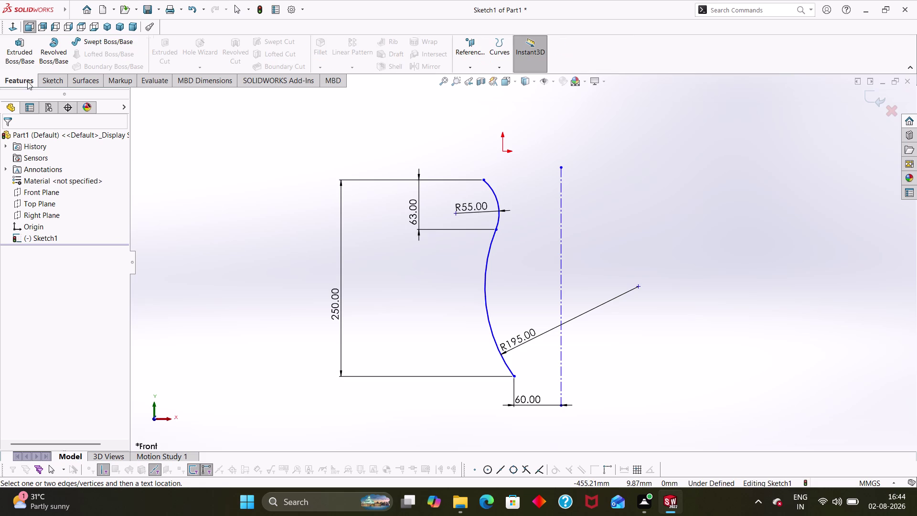
click(47, 64)
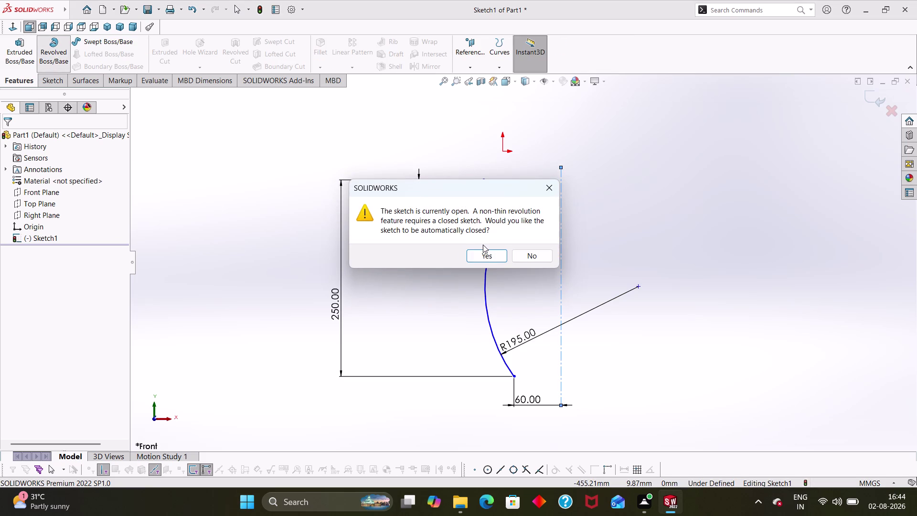
click(484, 252)
click(526, 251)
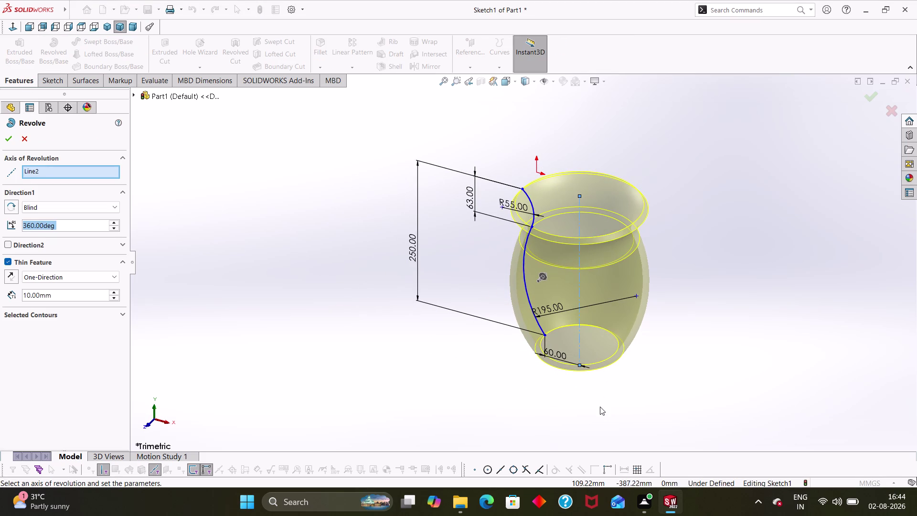
middle_drag(611, 405, 636, 331)
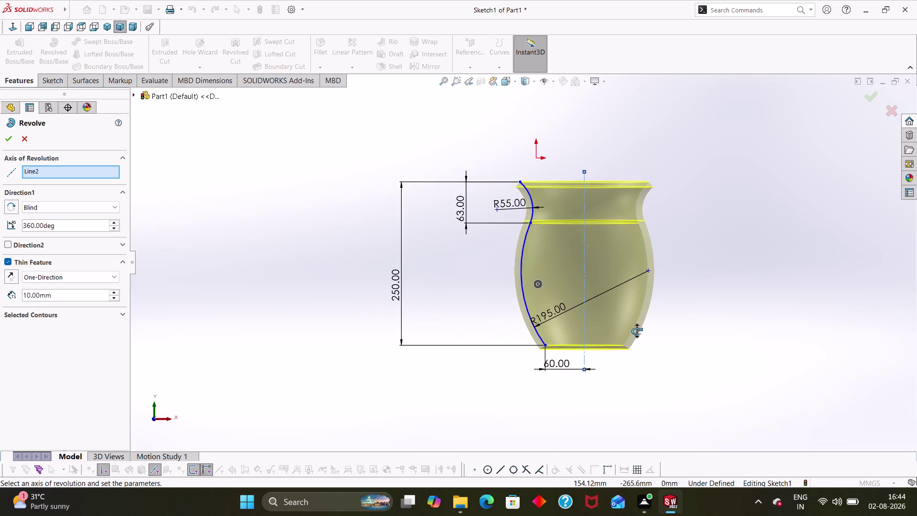
middle_drag(636, 332, 627, 363)
click(20, 140)
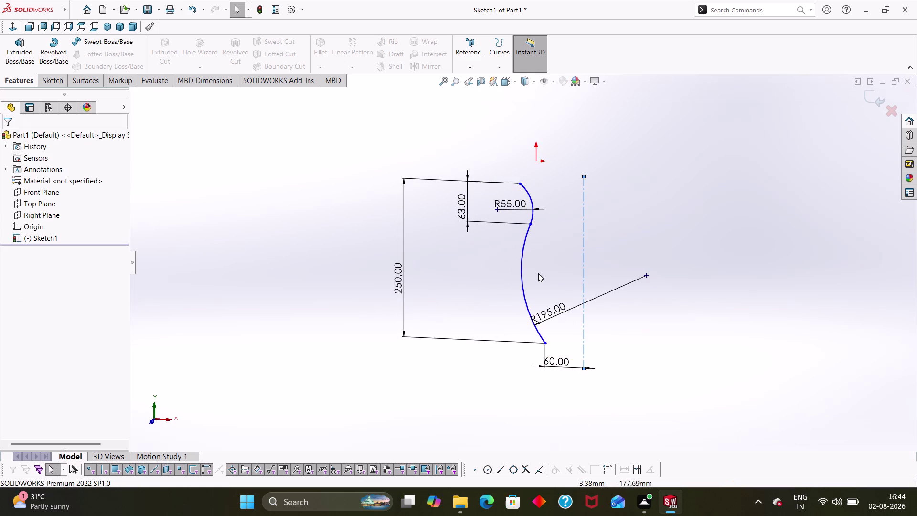
Dimension the profile's top end to the centerline, trying 45 mm then undoing it.
right_drag(626, 262, 620, 176)
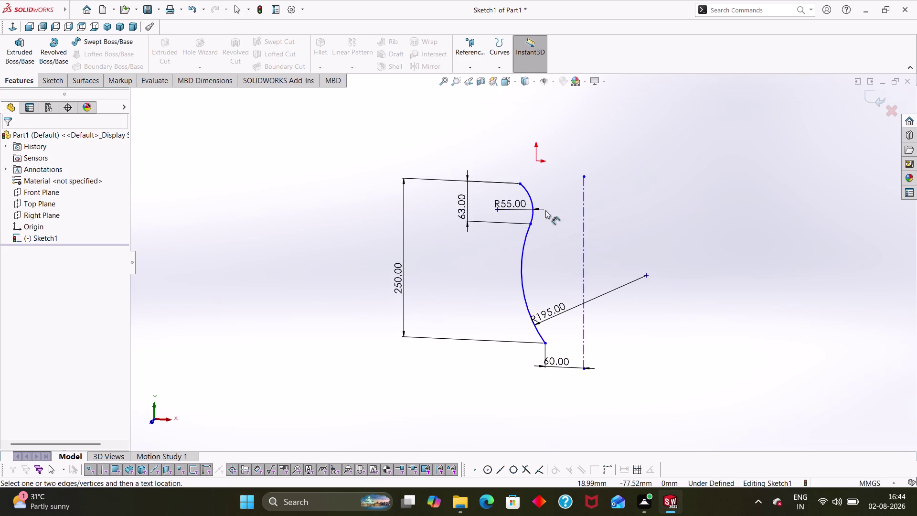
click(534, 204)
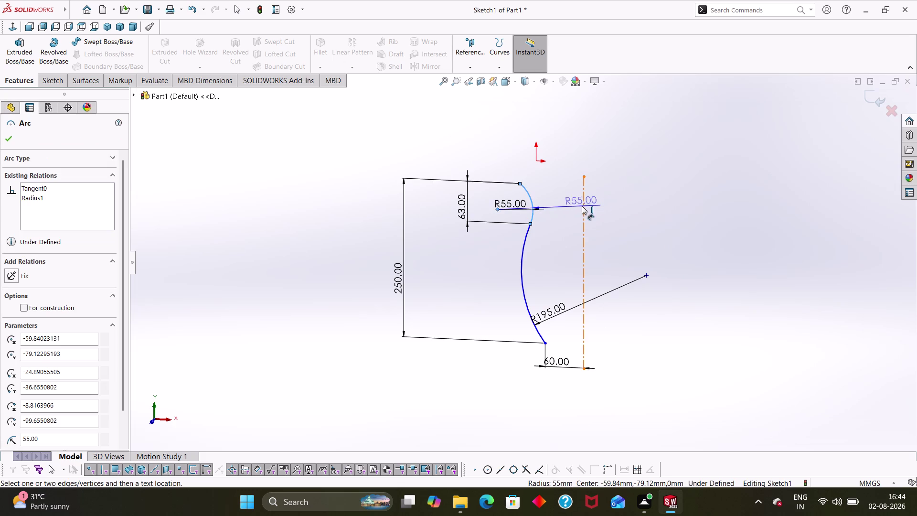
click(583, 207)
click(561, 154)
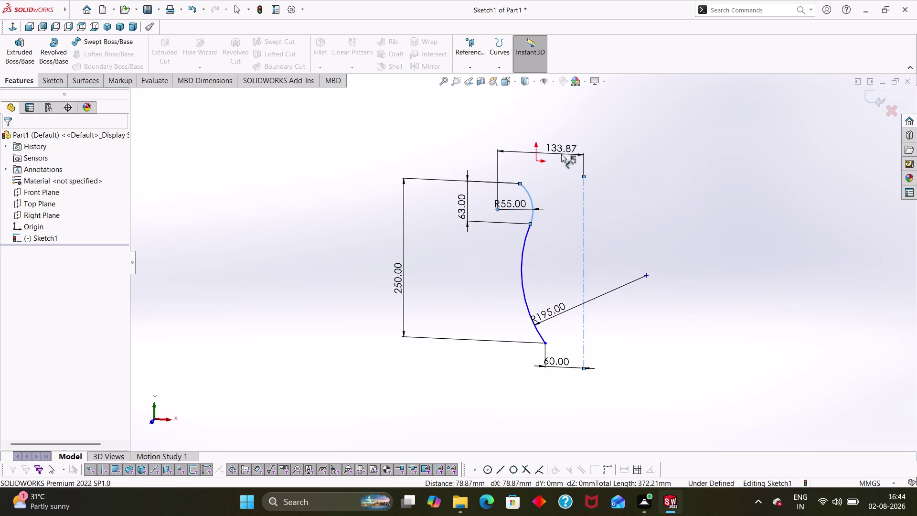
text(45)
key(Return)
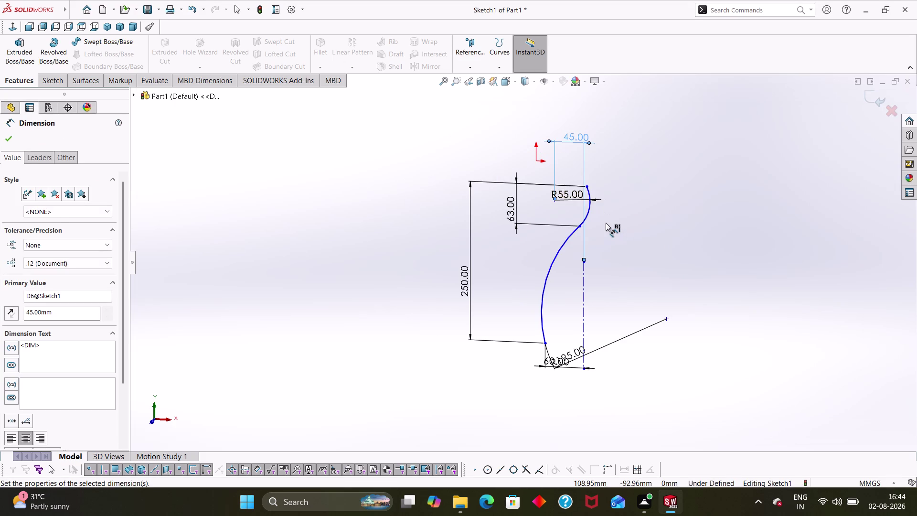
key(ctrl+z)
Move the 60 mm dimension up and add a second width dimension from the top end.
click(624, 271)
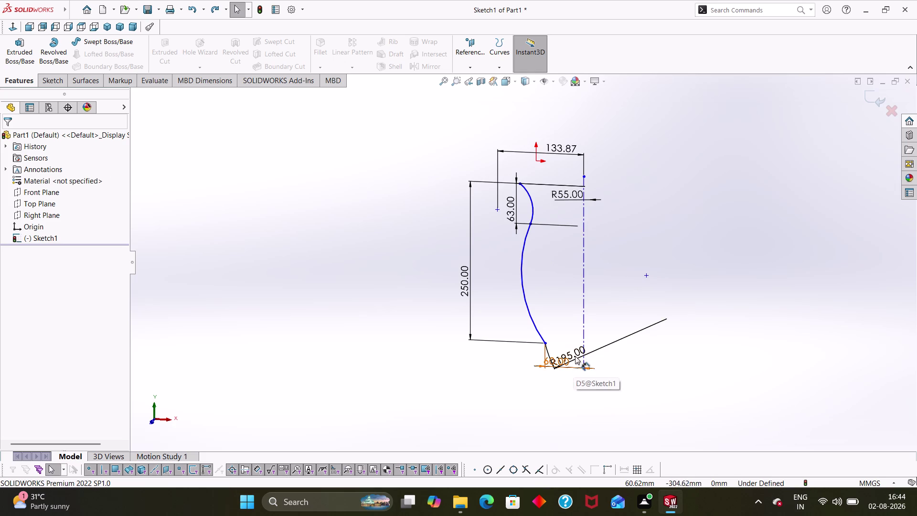
drag(575, 353, 578, 286)
click(618, 373)
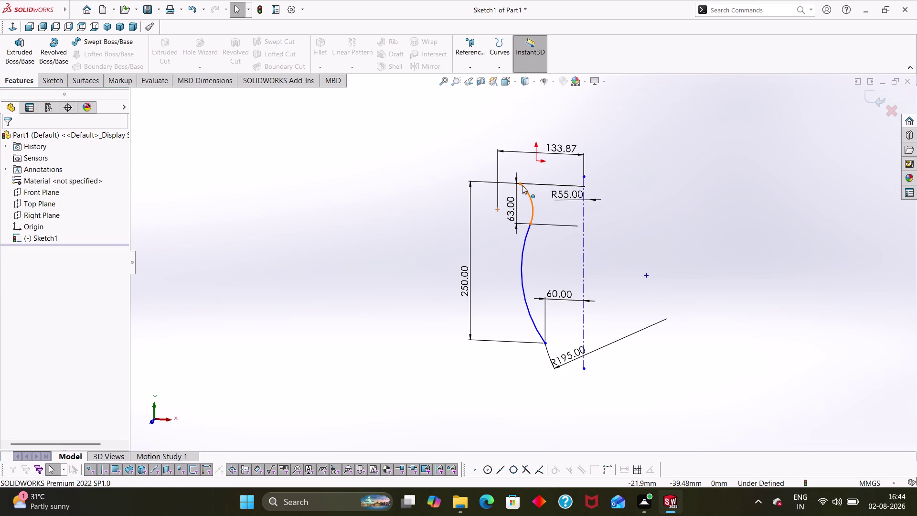
right_drag(633, 244, 631, 128)
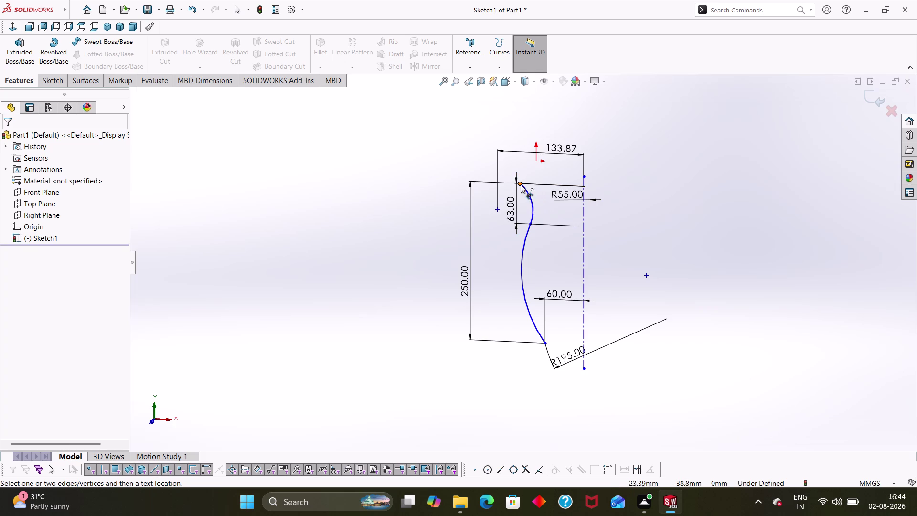
click(520, 185)
click(582, 177)
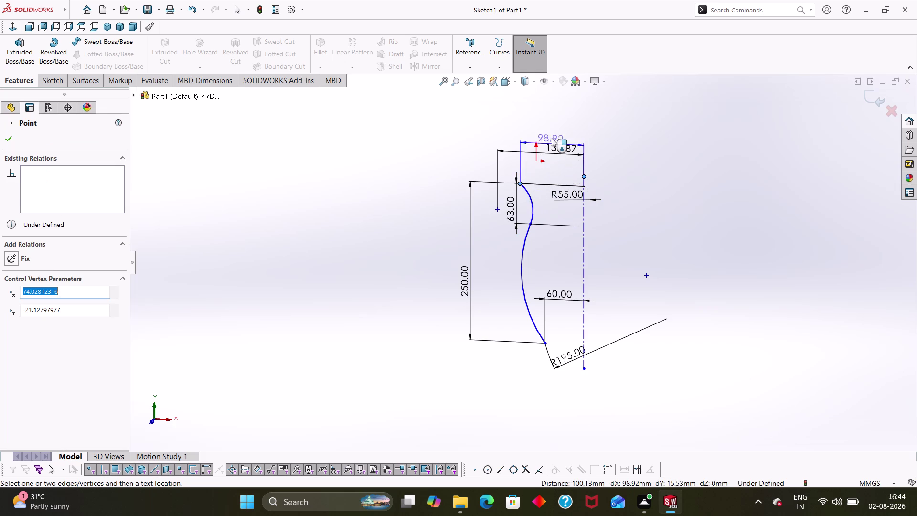
click(552, 129)
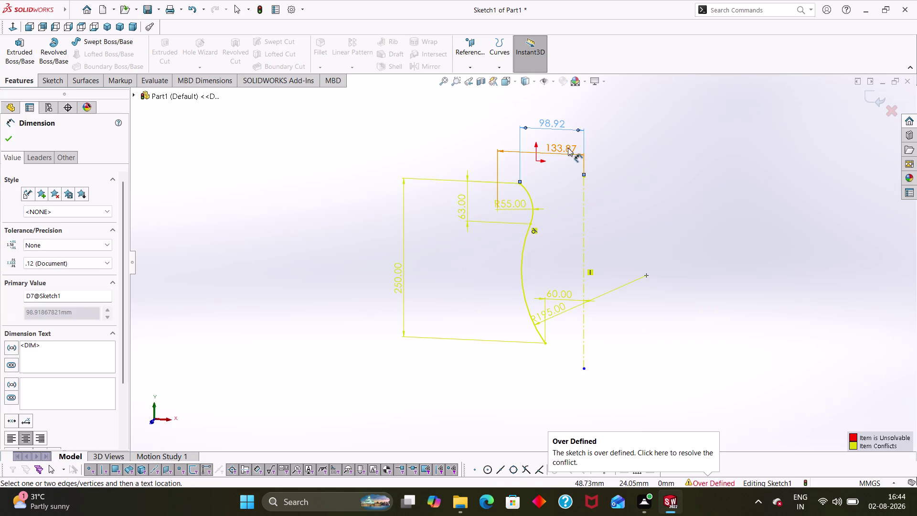
Undo the conflicting 98.92 dimension and move the R55, 250 and R195 labels.
key(ctrl+z)
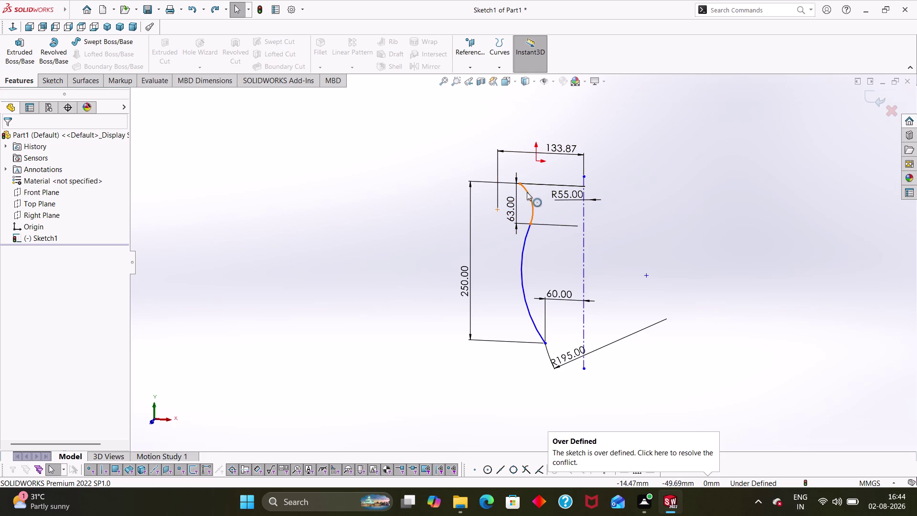
click(560, 197)
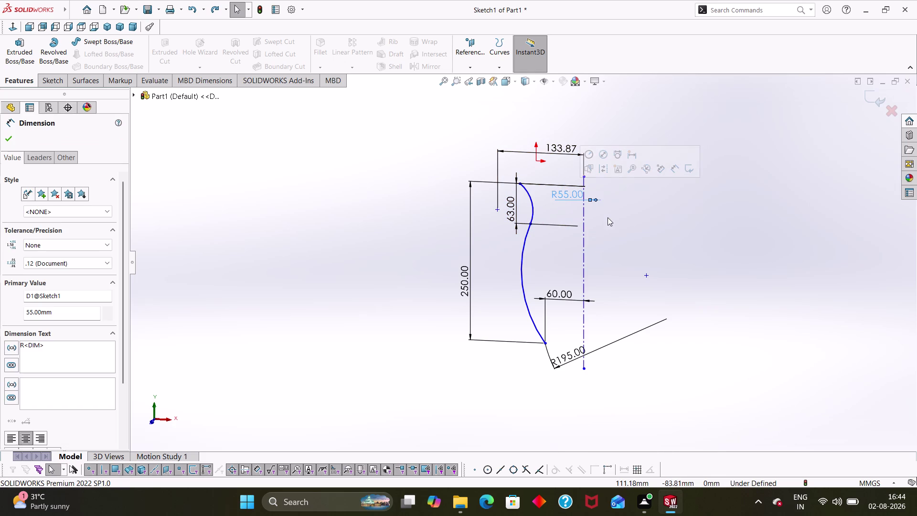
drag(557, 197, 588, 254)
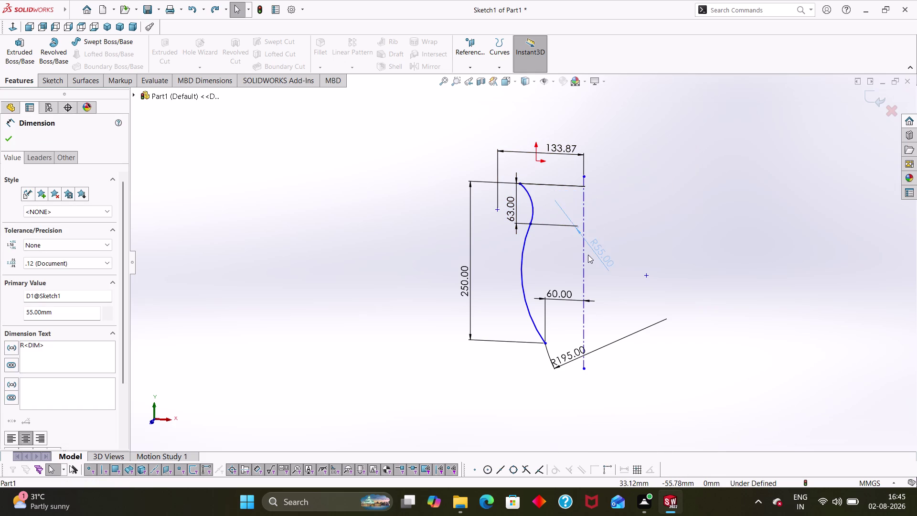
drag(588, 255, 656, 222)
click(638, 274)
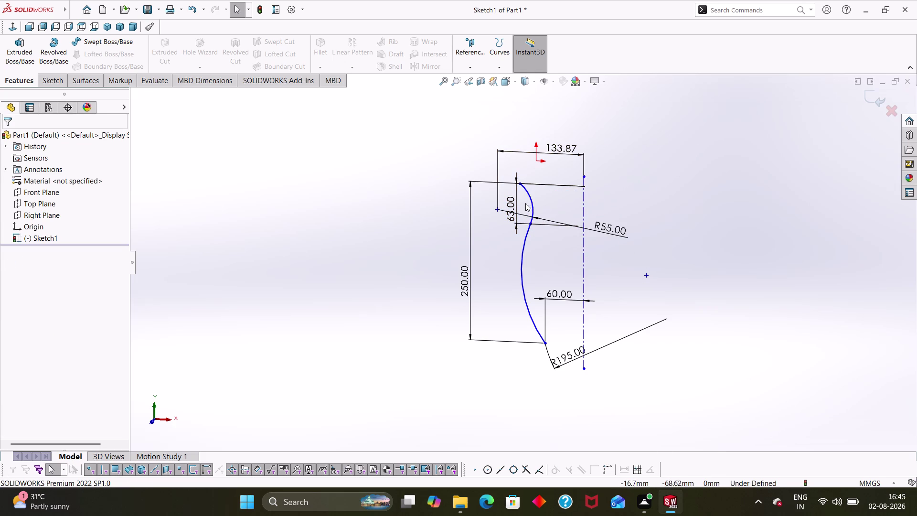
drag(529, 194, 559, 204)
key(Escape)
key(Escape)
key(Escape)
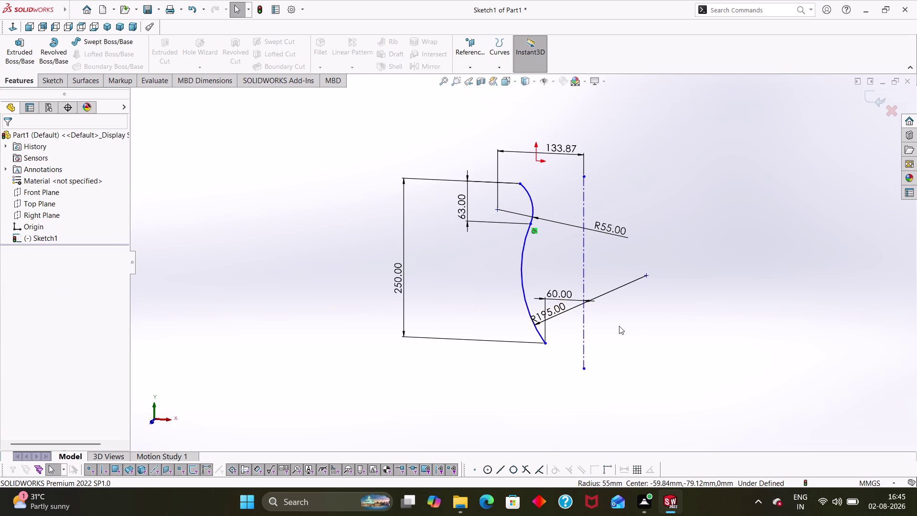
drag(564, 310, 572, 264)
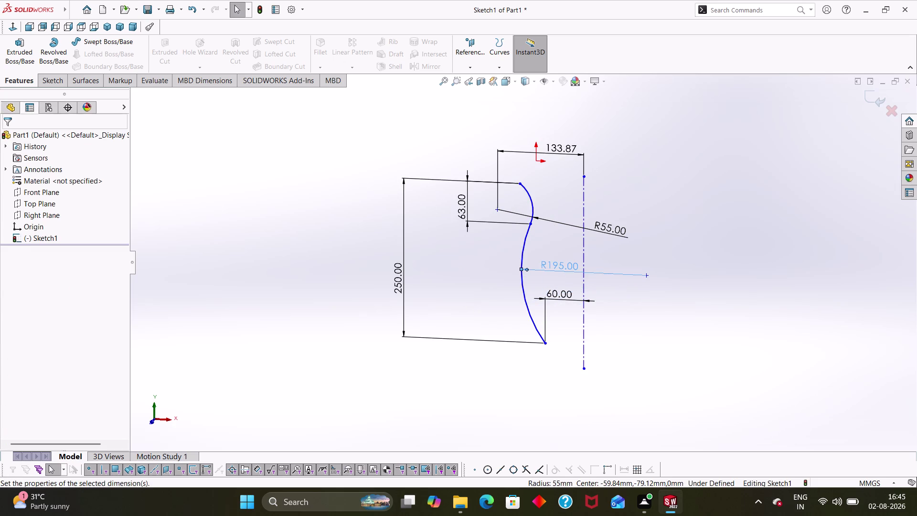
click(620, 327)
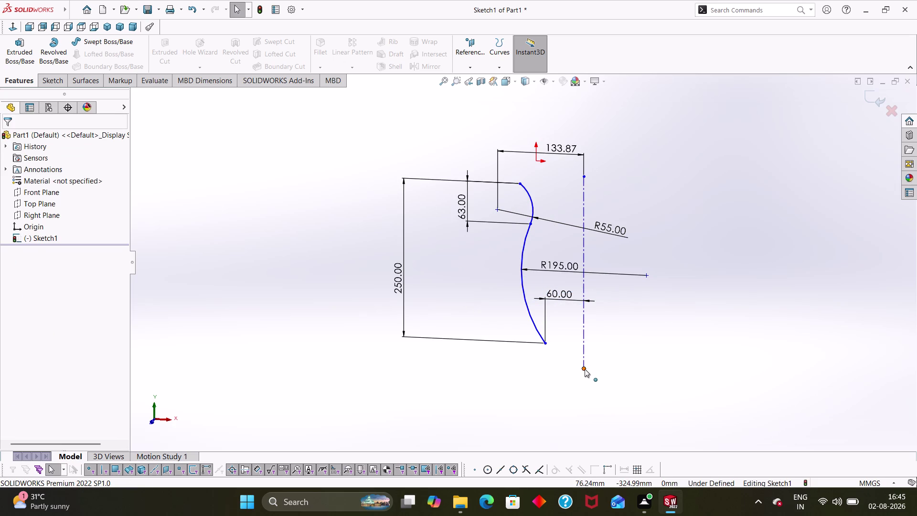
Select the centreline end, profile top and upper arc, then clear the selection.
click(584, 369)
key(Escape)
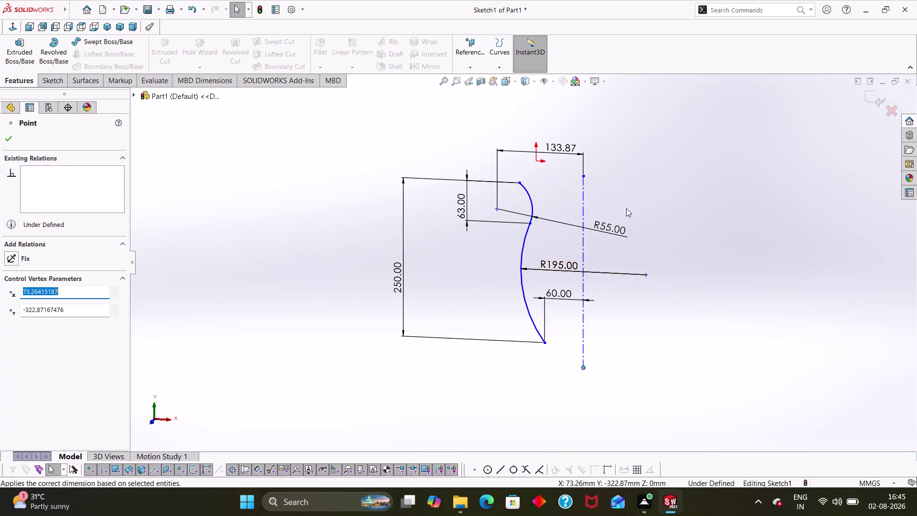
key(Escape)
click(521, 182)
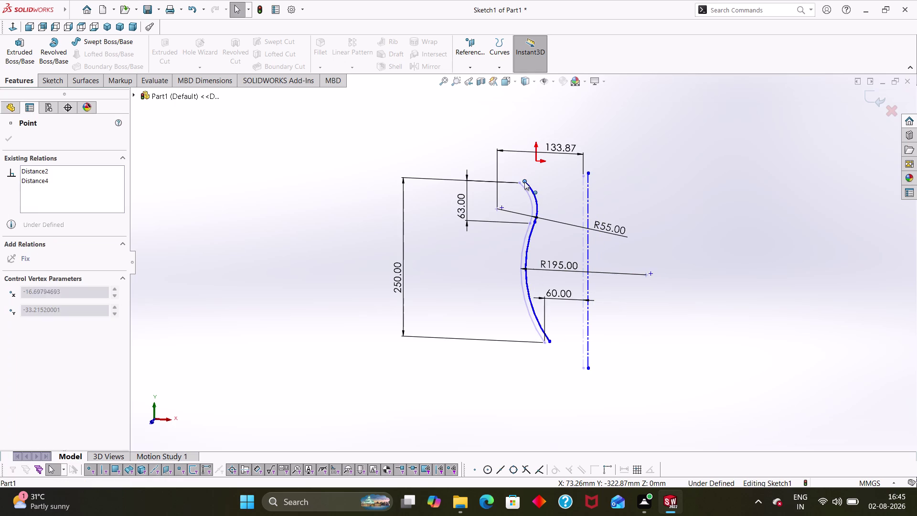
click(532, 202)
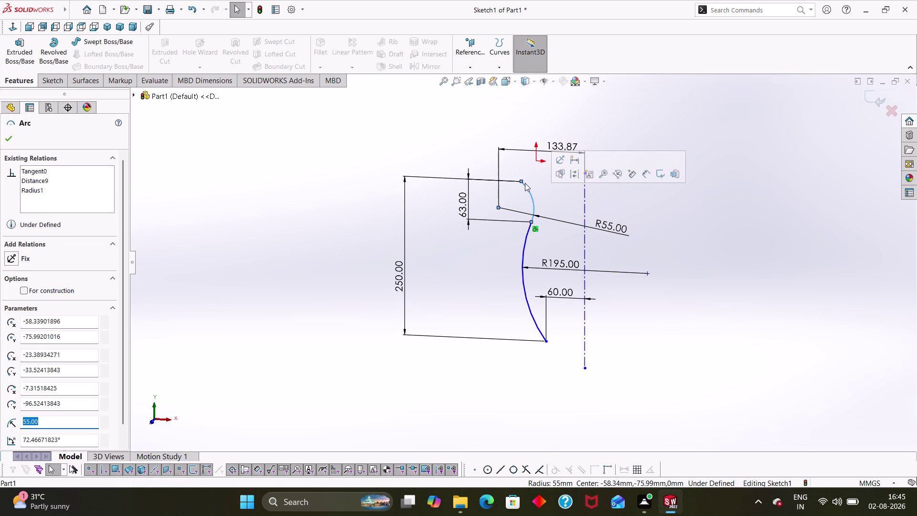
click(537, 228)
key(Delete)
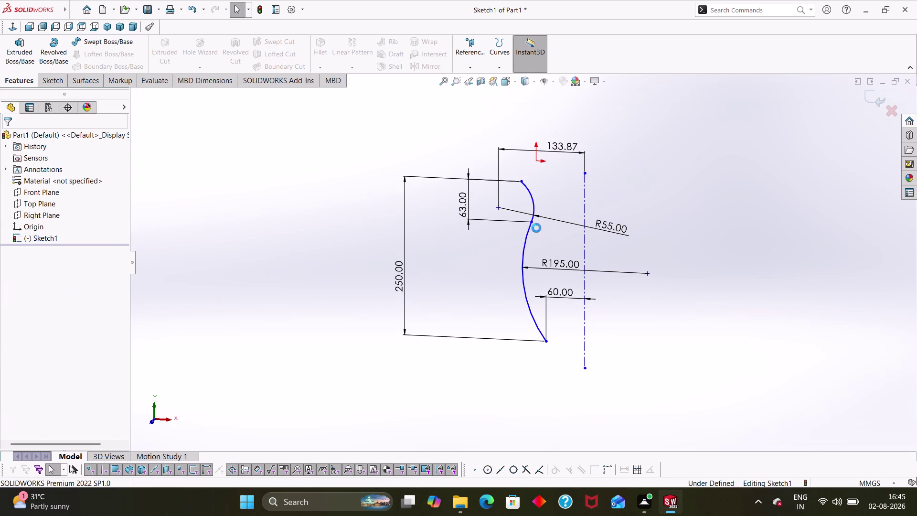
Try an upper-arc-to-centreline distance dimension, then undo the conflicting duplicate.
right_drag(401, 308, 363, 227)
click(532, 197)
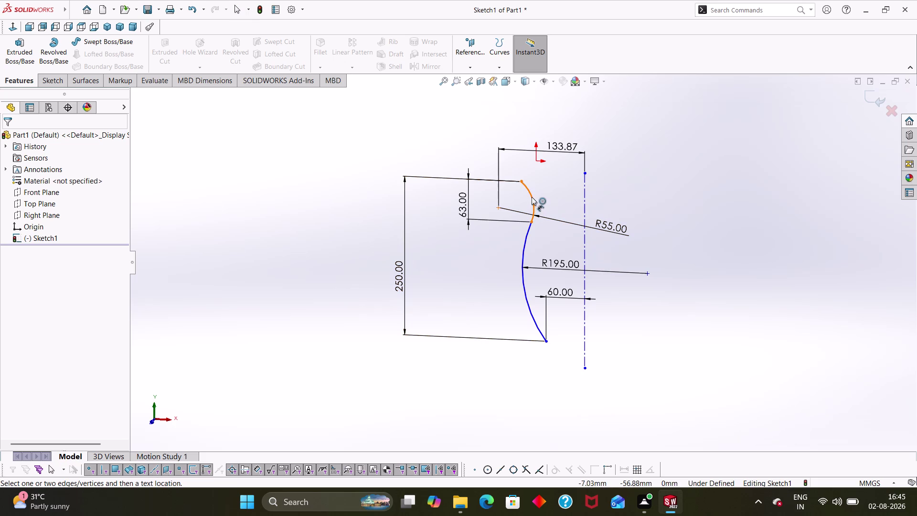
click(584, 198)
click(561, 174)
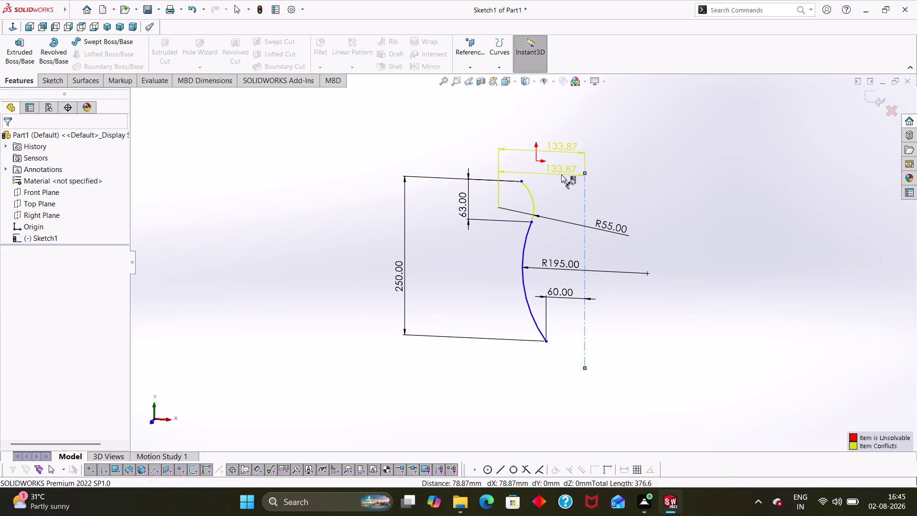
key(Escape)
key(Escape)
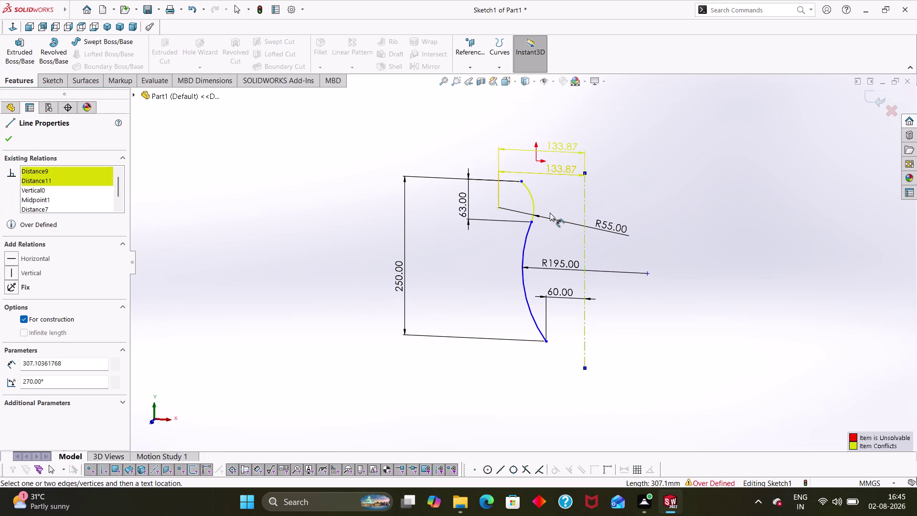
key(ctrl+z)
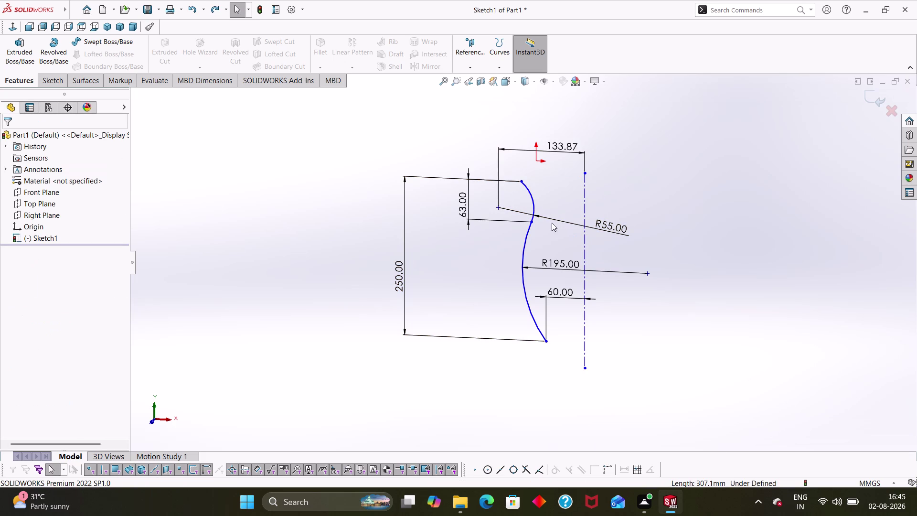
Delete the R55 radius, then add and remove the over-defining 133.87 distance dimension.
click(543, 214)
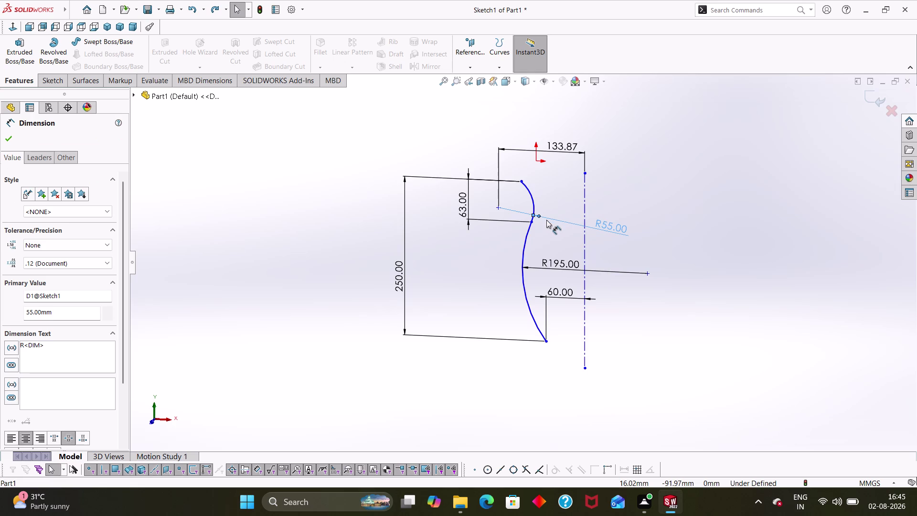
key(Delete)
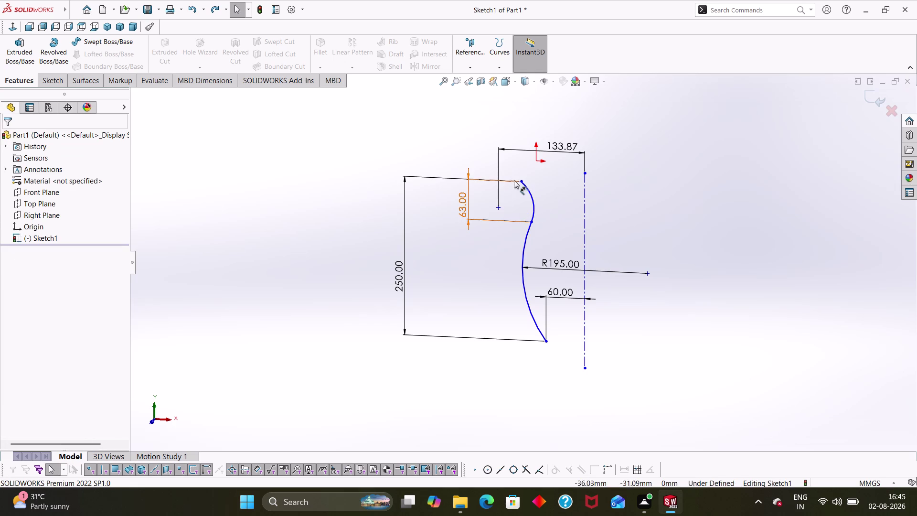
right_drag(693, 263, 696, 176)
click(526, 189)
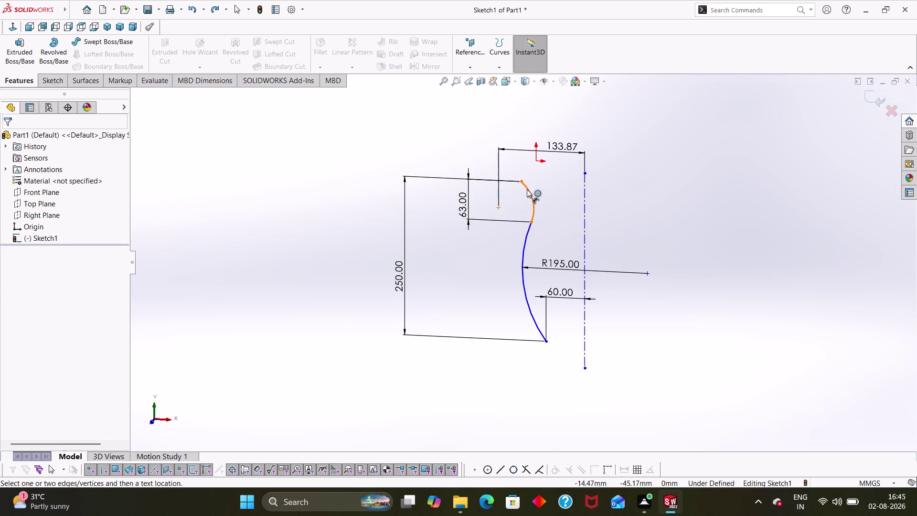
click(585, 196)
click(564, 226)
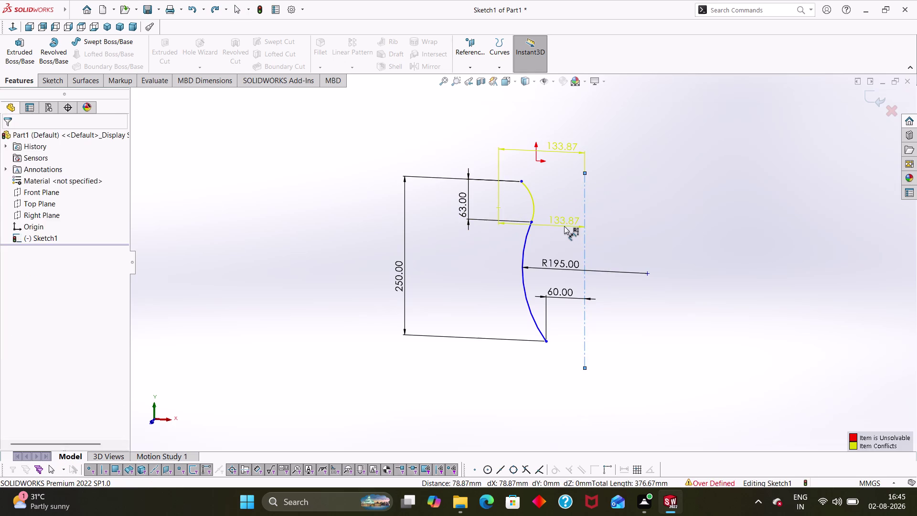
click(564, 152)
key(Delete)
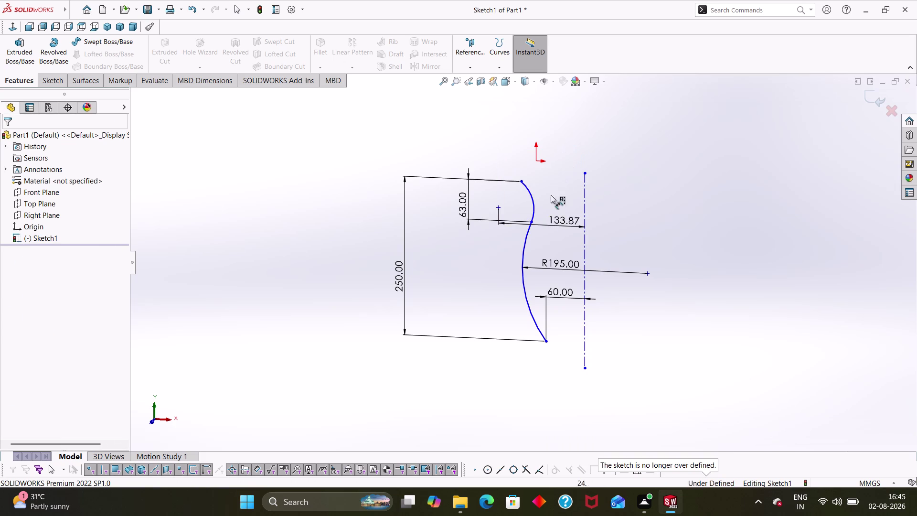
click(555, 220)
key(Delete)
Re-place the 133.87 distance dimension from the upper arc to the centreline, above the sketch.
right_drag(553, 199, 558, 116)
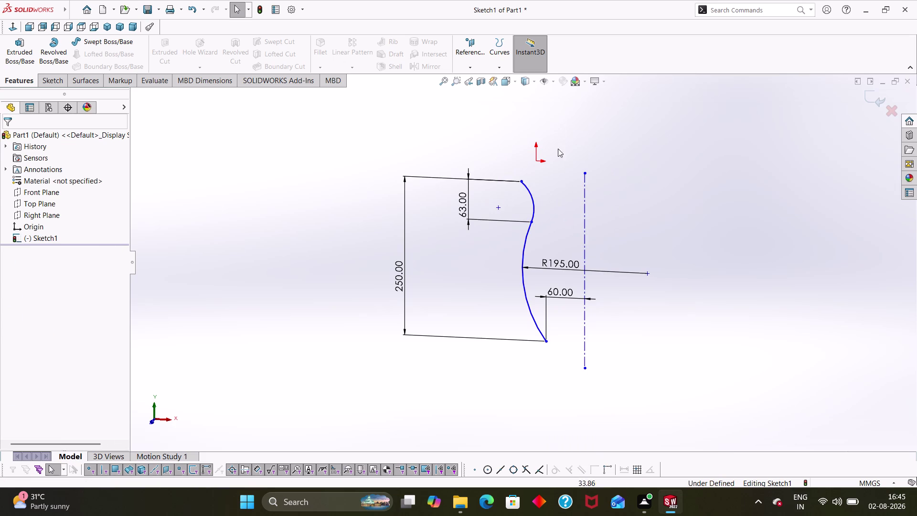
right_drag(565, 187, 566, 109)
click(534, 198)
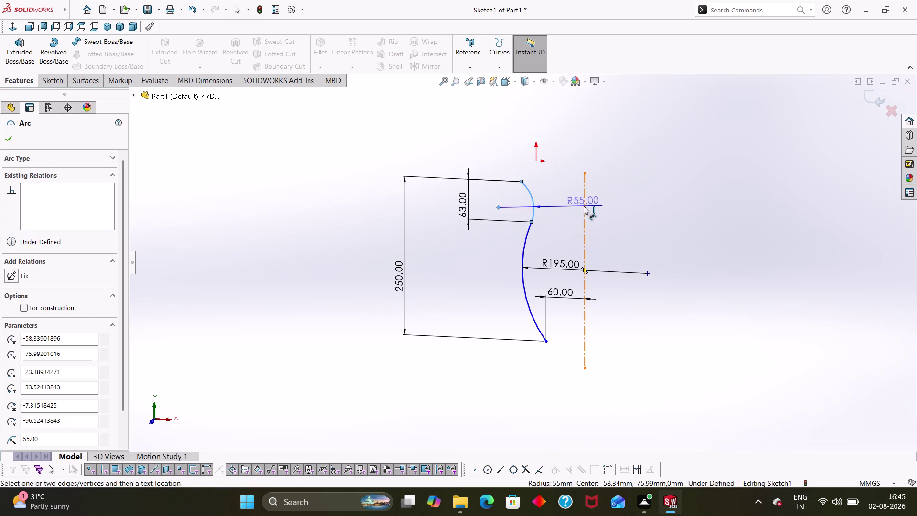
click(583, 206)
click(572, 156)
click(545, 138)
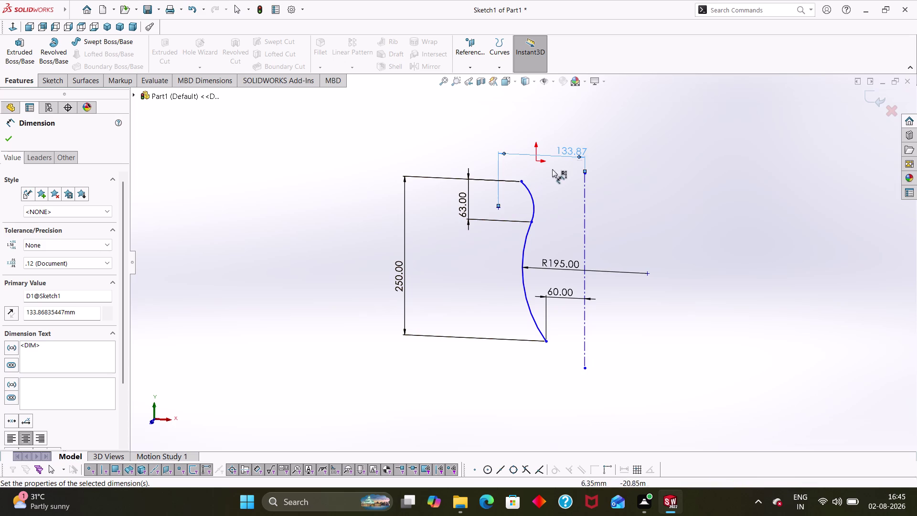
right_click(571, 149)
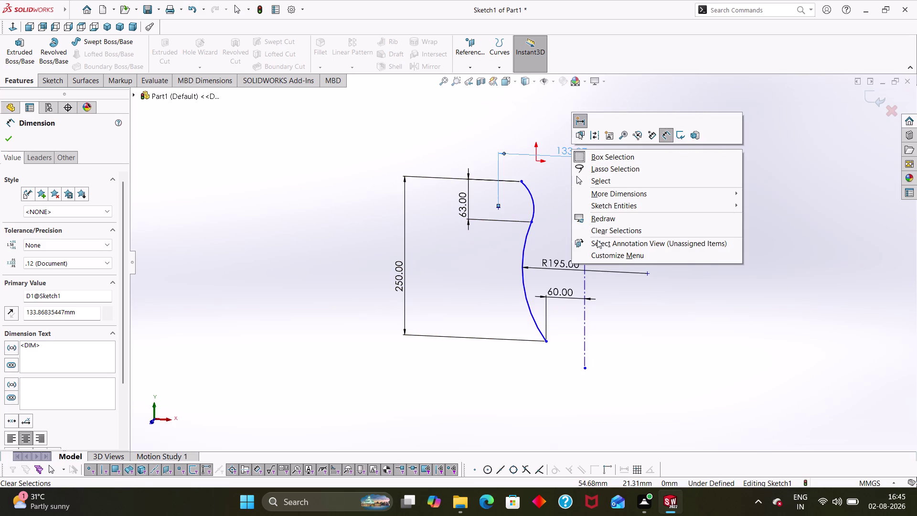
key(Escape)
key(Escape)
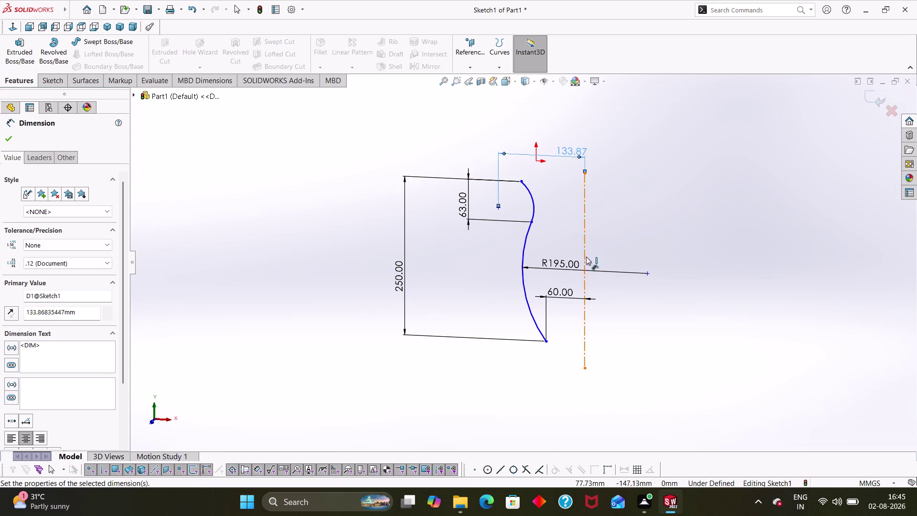
click(566, 152)
click(680, 204)
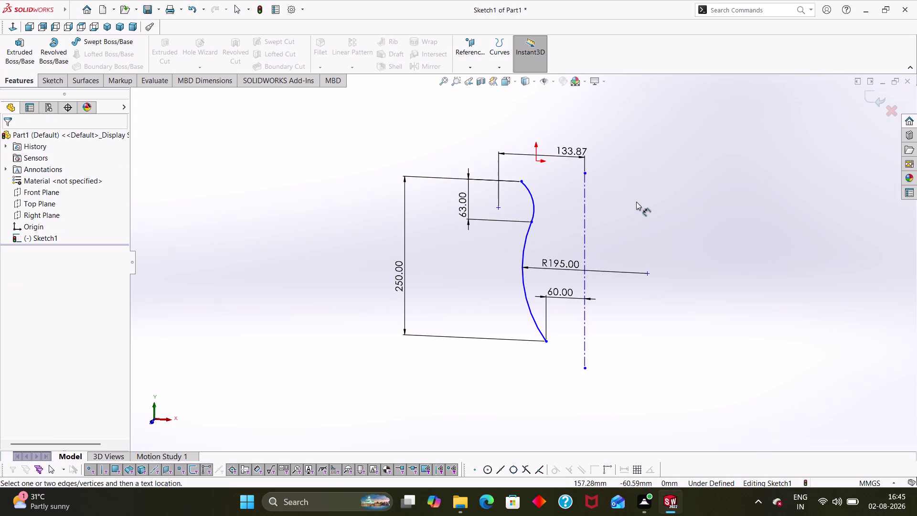
click(576, 154)
Drag the profile's top endpoint and neck arc to reshape the upper curve.
key(Delete)
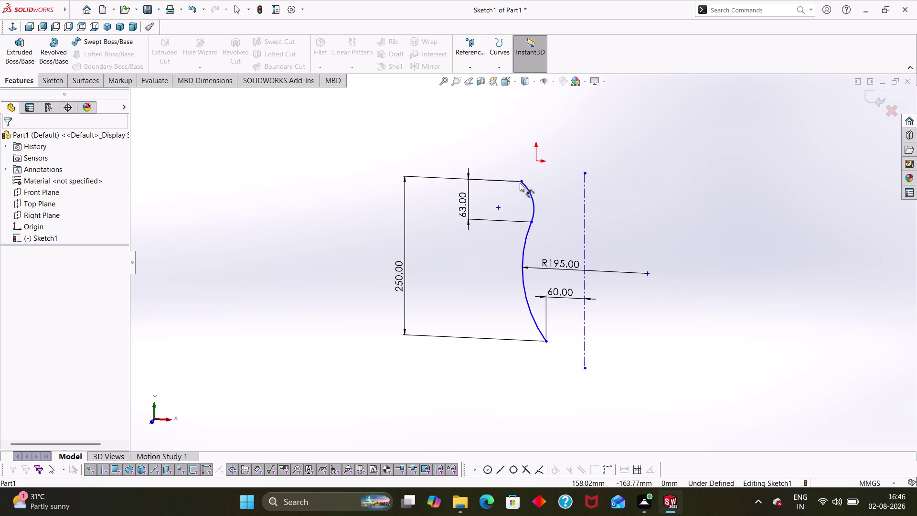
drag(521, 180, 552, 191)
drag(532, 201, 529, 206)
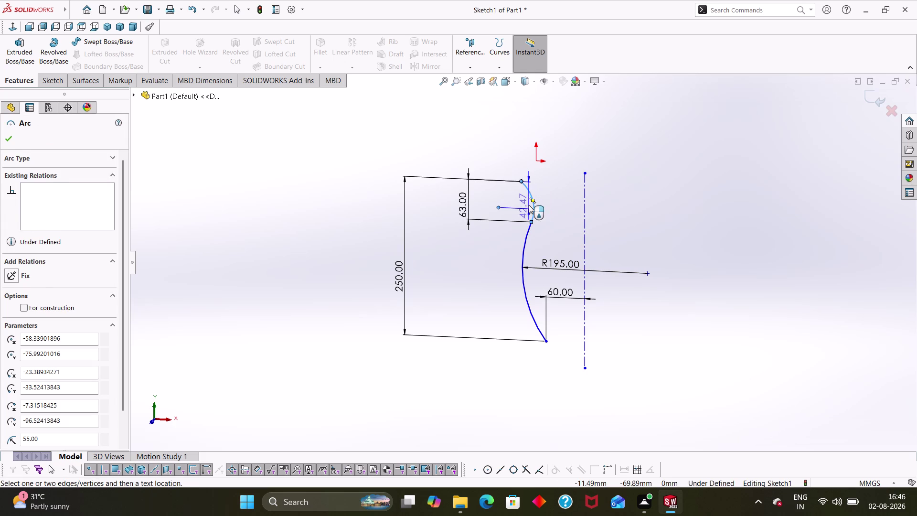
key(Escape)
key(Escape)
key(Escape)
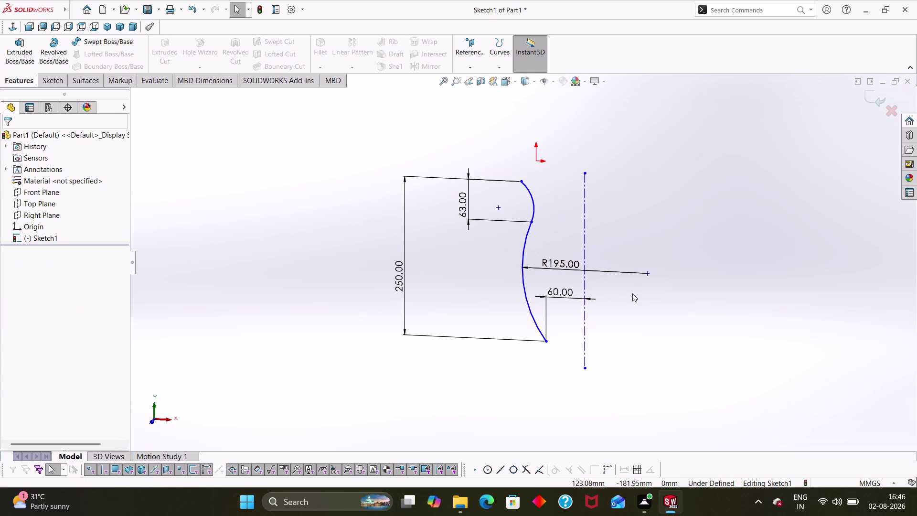
right_drag(617, 354, 639, 239)
click(521, 184)
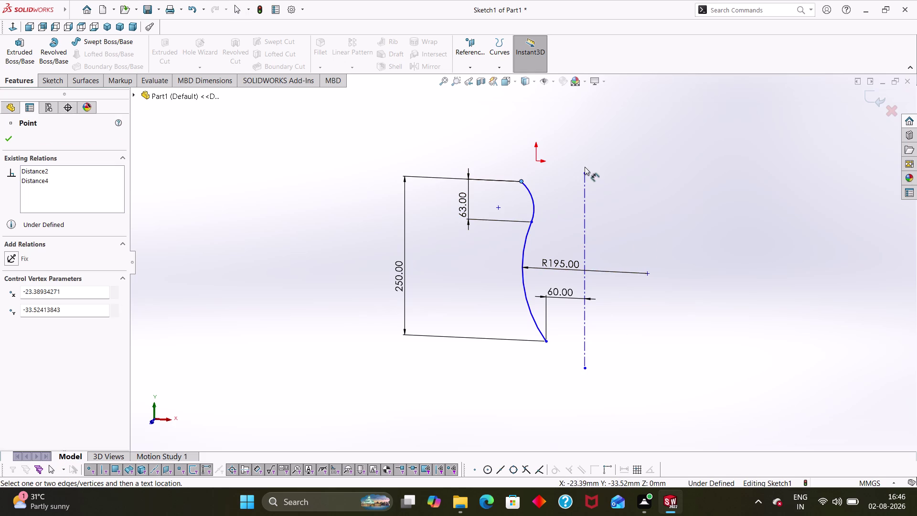
Dimension the profile's top endpoint 45 mm from the centreline, label above the profile.
click(584, 181)
click(569, 126)
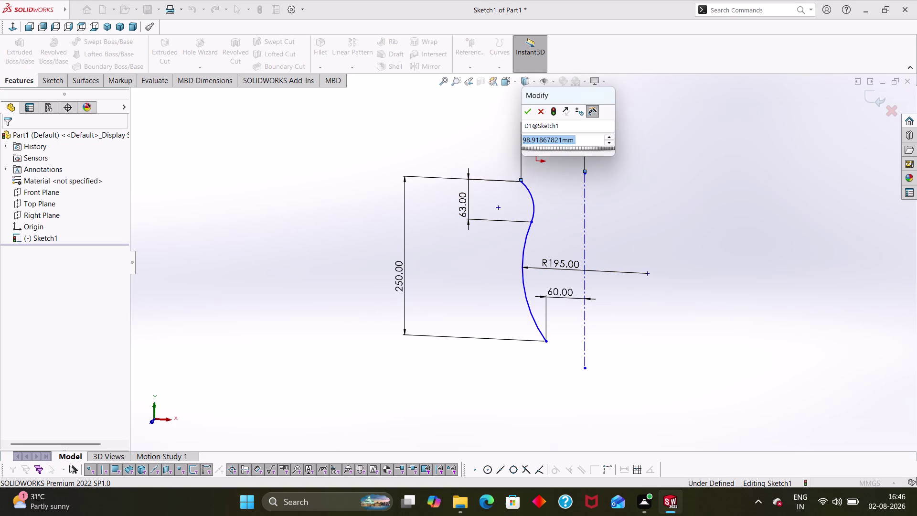
text(45)
key(Return)
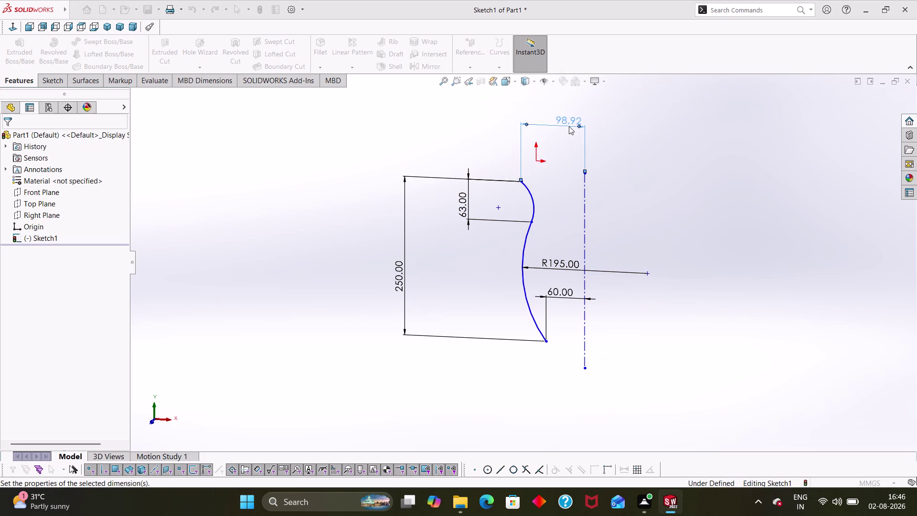
click(619, 214)
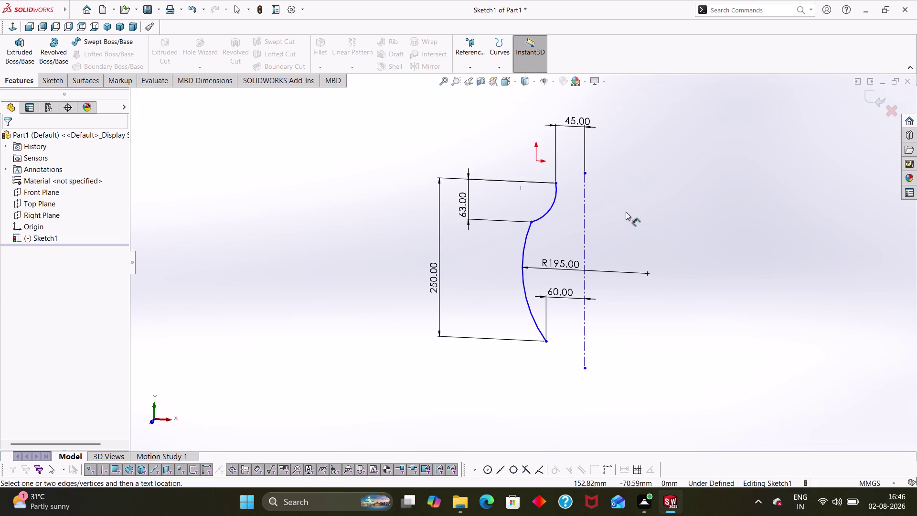
click(542, 215)
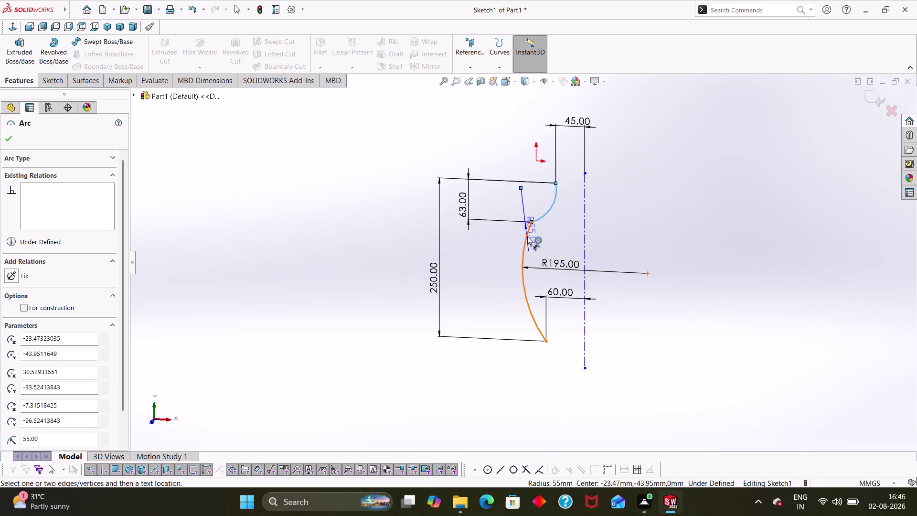
Add a Tangent relation between the two profile arcs.
key(Escape)
key(Escape)
key(Escape)
click(542, 217)
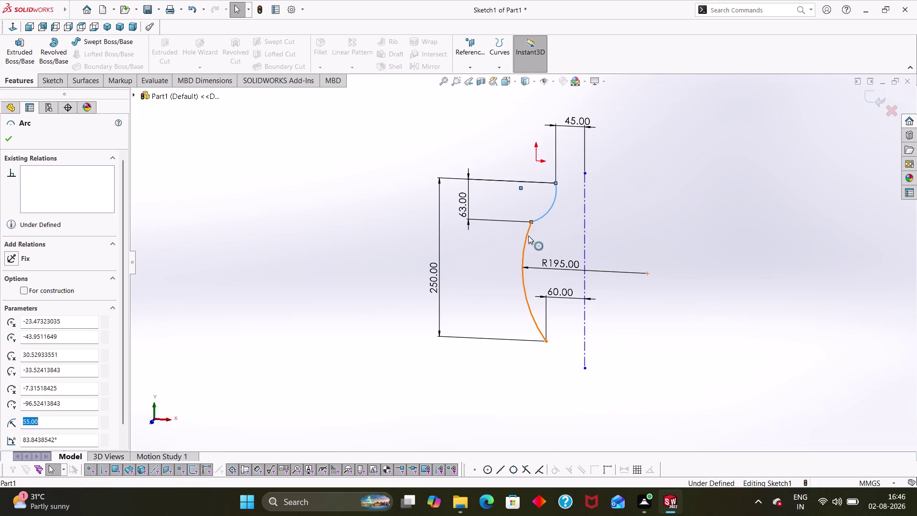
click(528, 236)
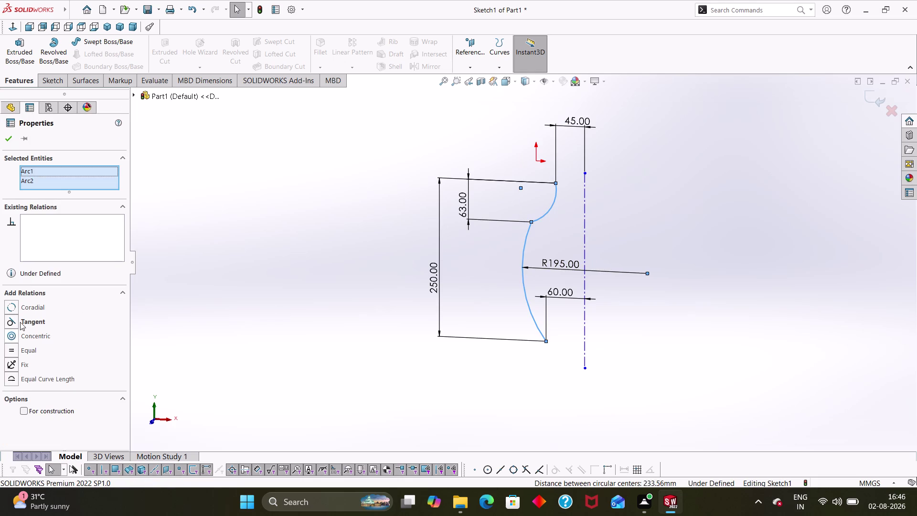
click(14, 322)
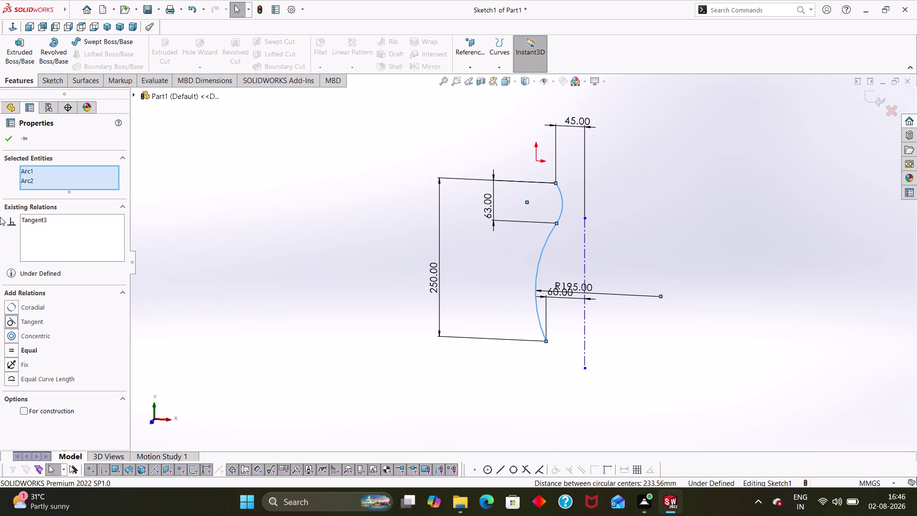
click(12, 140)
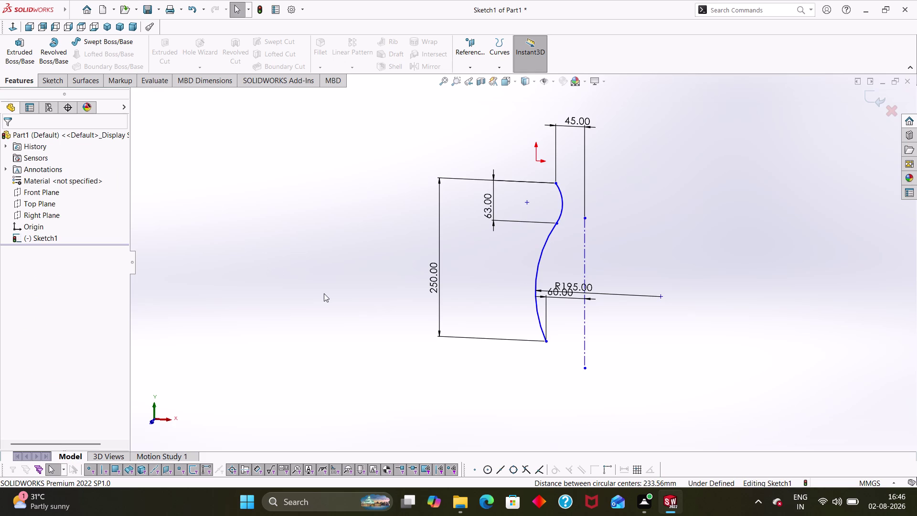
Preview a 360° revolved surface of the profile about the centreline.
scroll(down, 3)
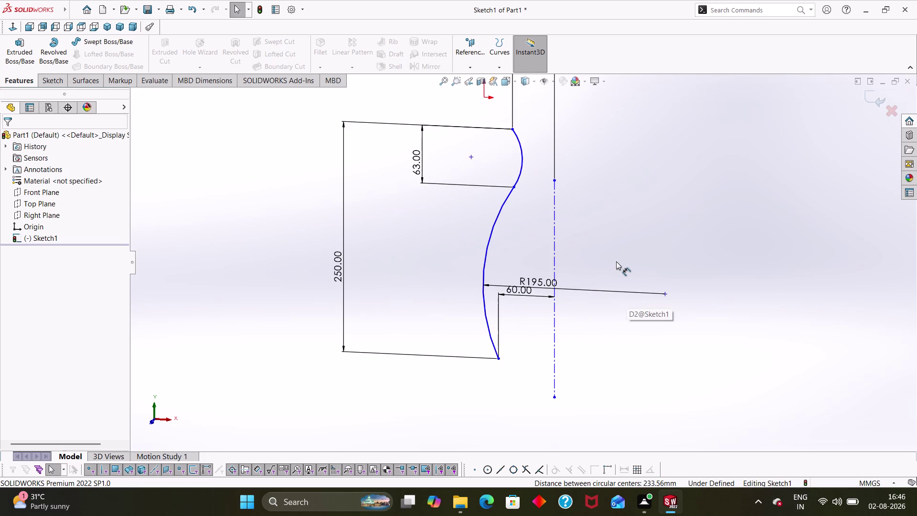
click(71, 81)
click(47, 54)
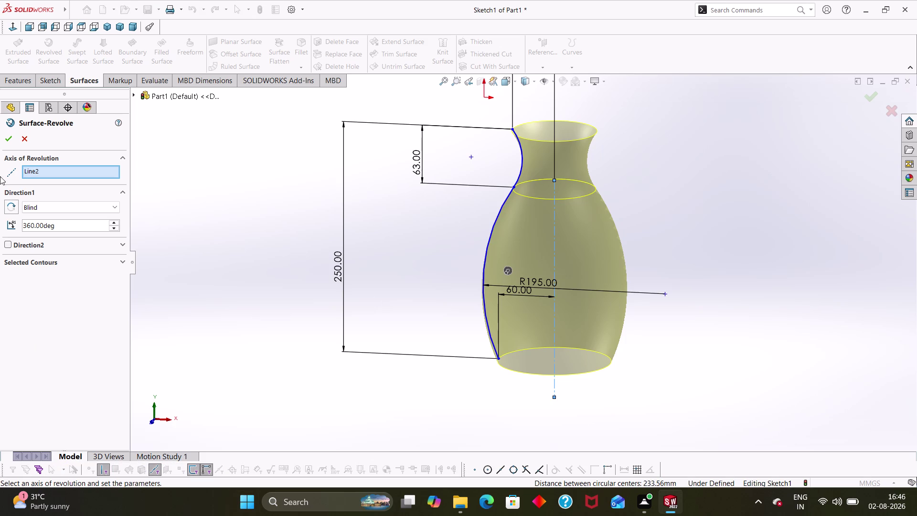
Accept Surface-Revolve2 and orbit the vase to inspect its surface and top opening.
click(7, 143)
click(709, 341)
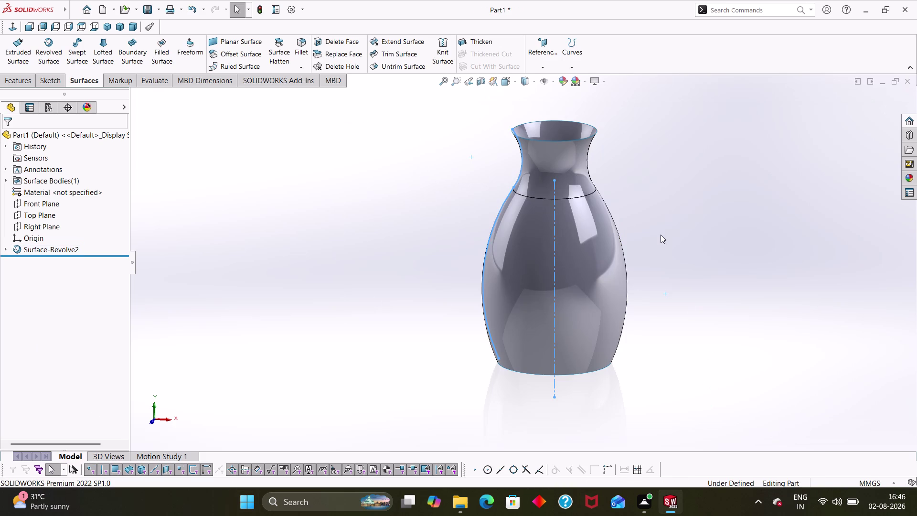
middle_drag(661, 234, 694, 248)
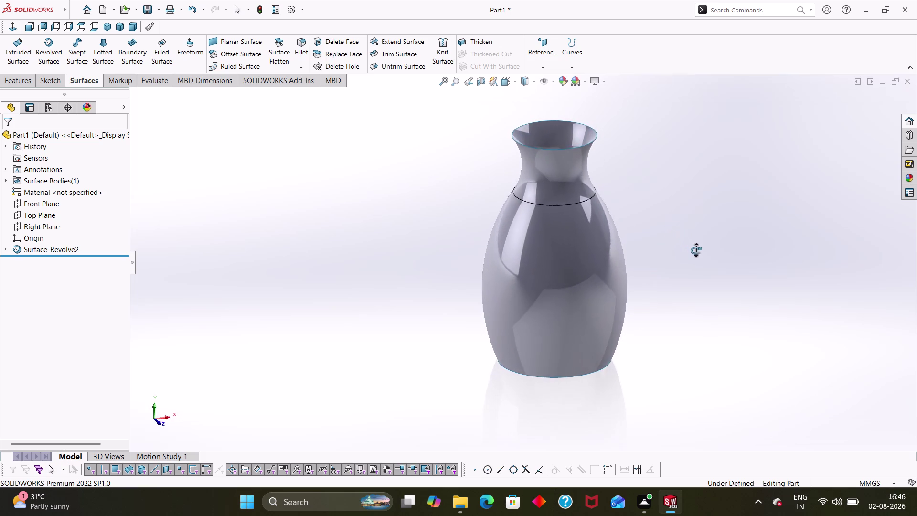
middle_drag(694, 247, 653, 306)
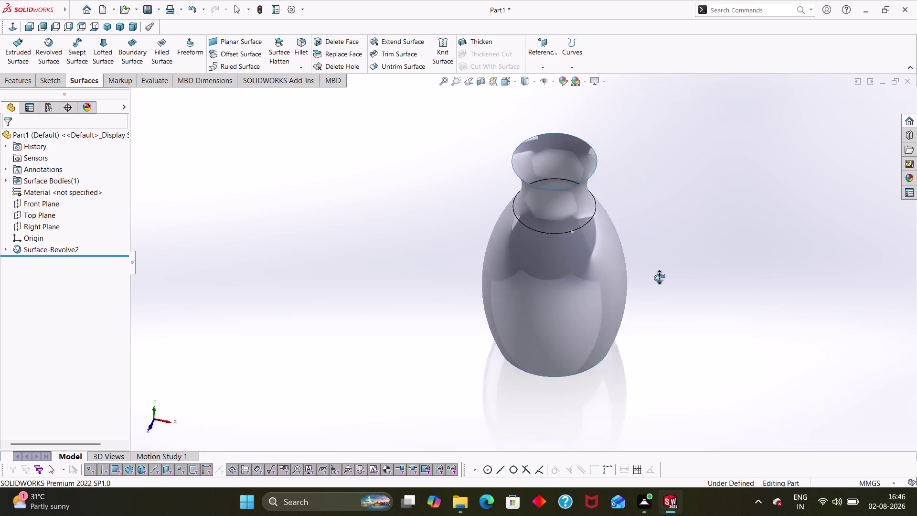
middle_drag(653, 305, 713, 221)
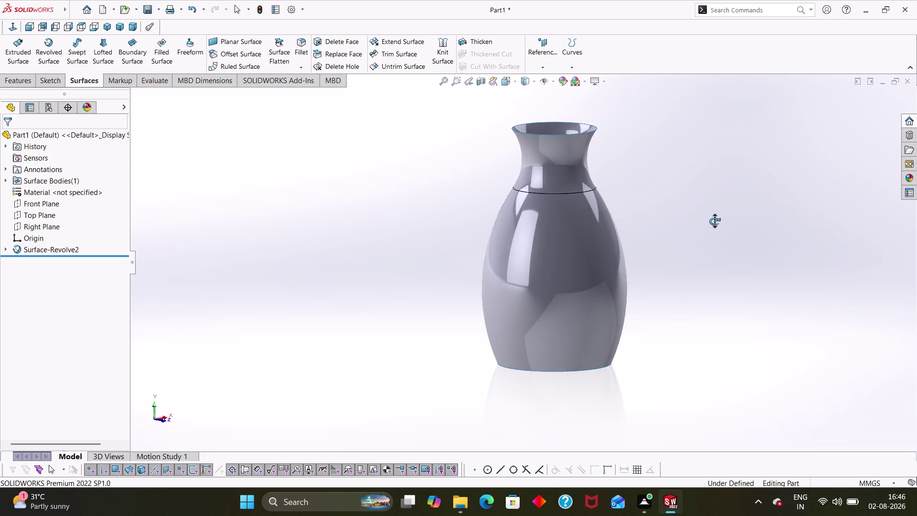
middle_drag(713, 221, 670, 231)
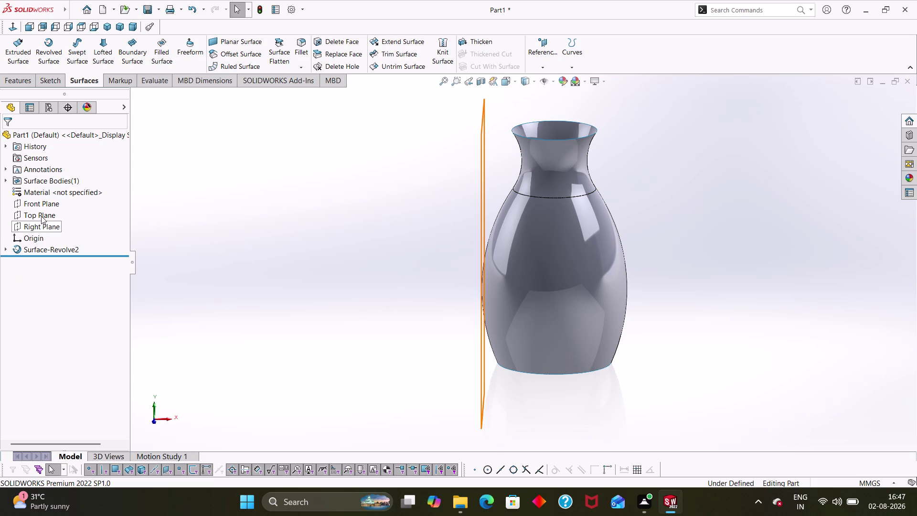
click(43, 204)
Open a new sketch on the Front Plane.
middle_drag(304, 295, 272, 305)
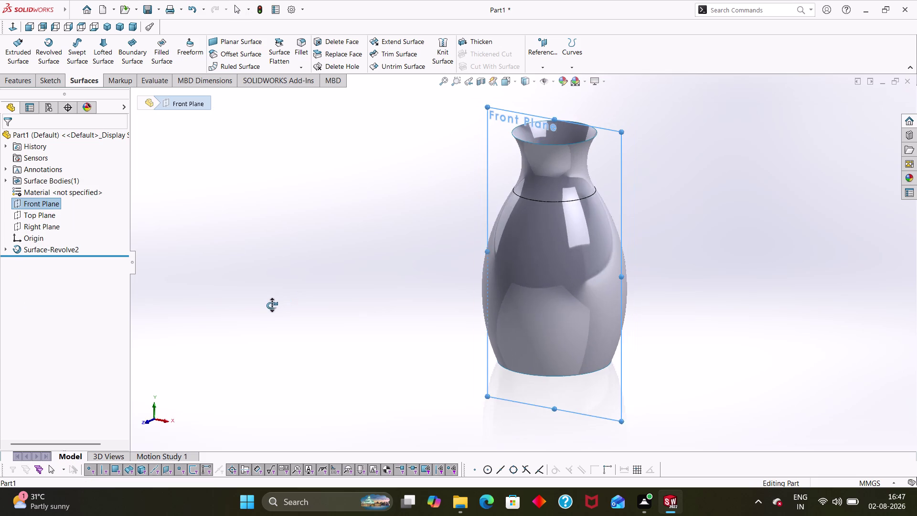
middle_drag(271, 305, 291, 294)
right_click(57, 204)
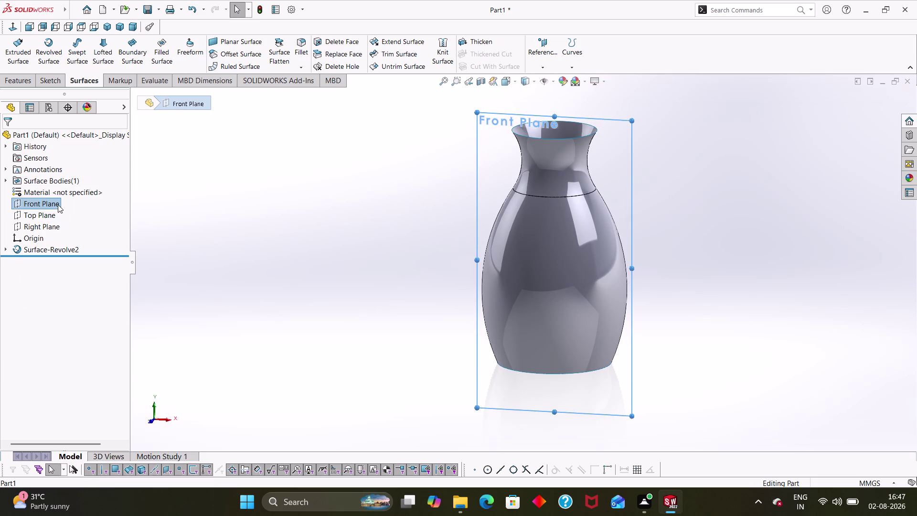
click(64, 193)
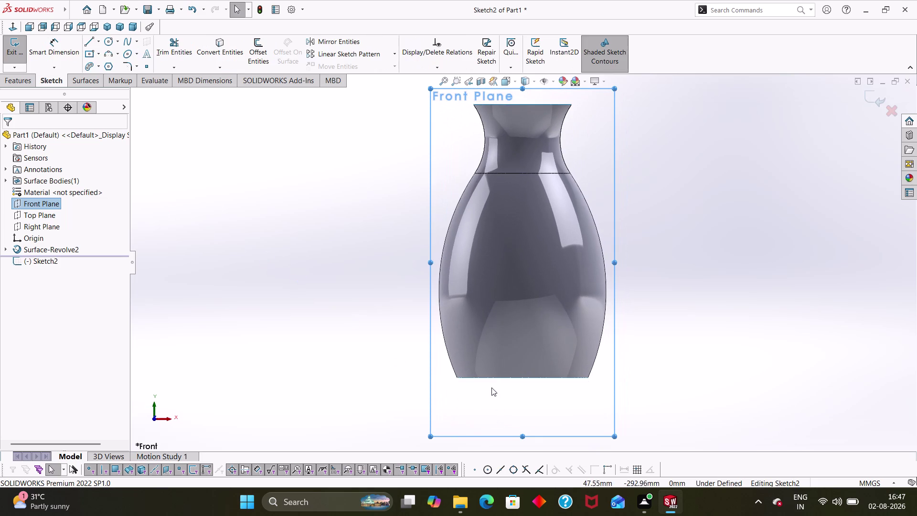
Draw a shallow three-point arc between the vase base's left and right corners.
scroll(down, 3)
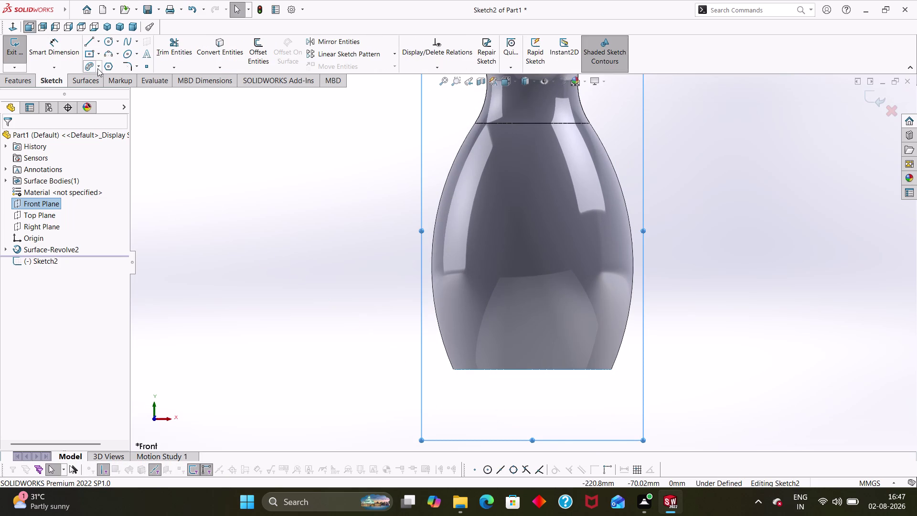
click(108, 58)
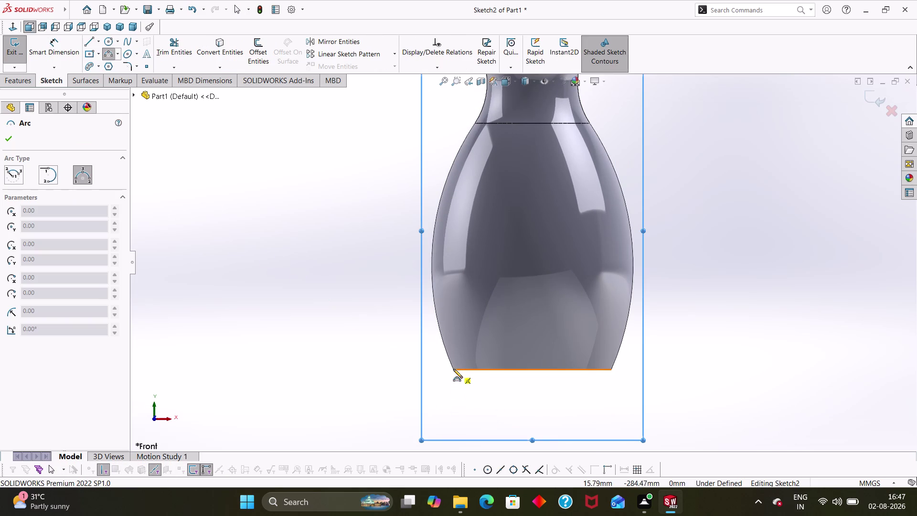
scroll(down, 3)
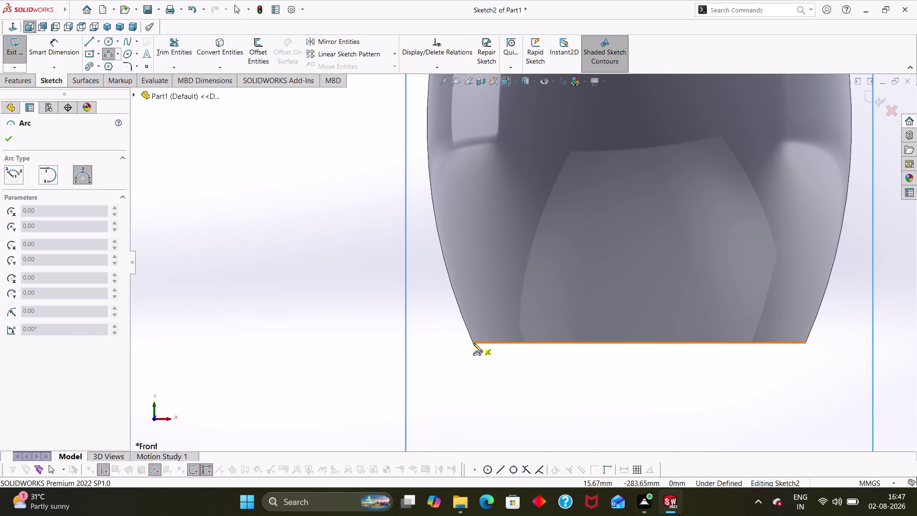
click(471, 343)
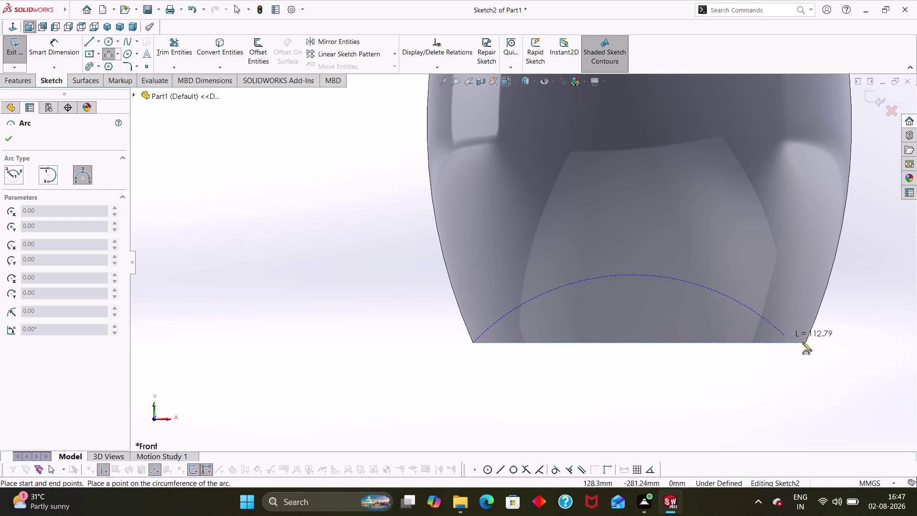
click(804, 343)
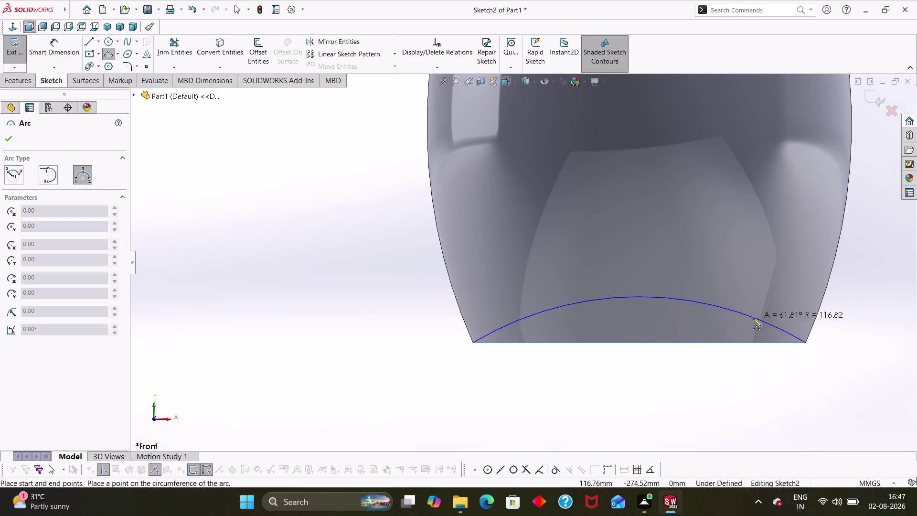
click(737, 326)
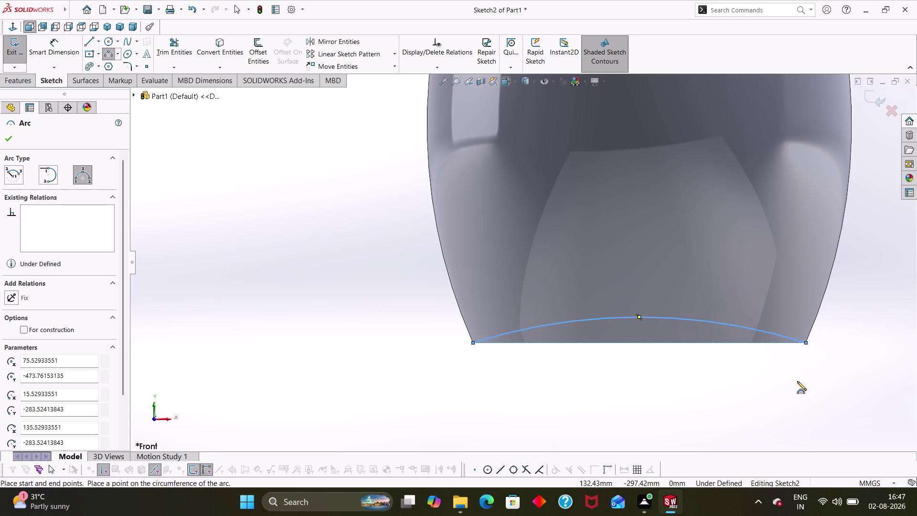
key(Escape)
Give the base arc a 175 mm radius dimension placed below it.
right_drag(798, 404, 779, 278)
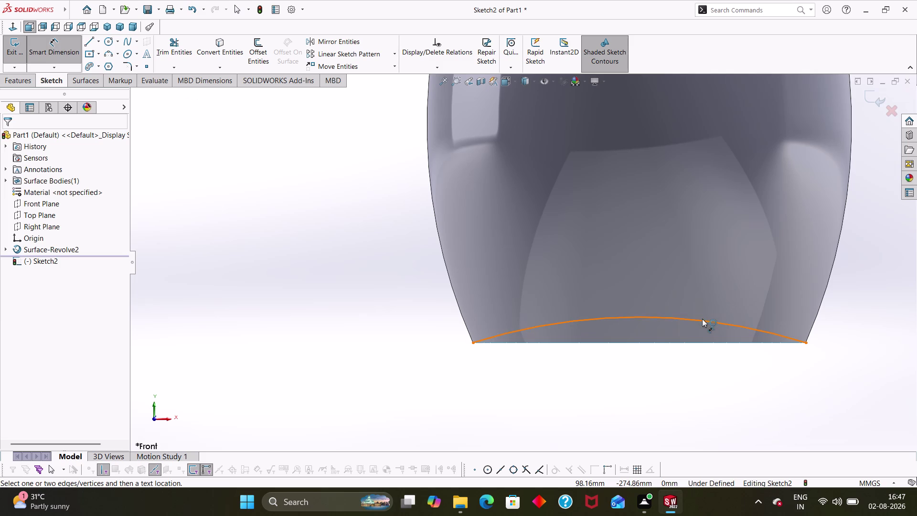
click(702, 318)
click(679, 383)
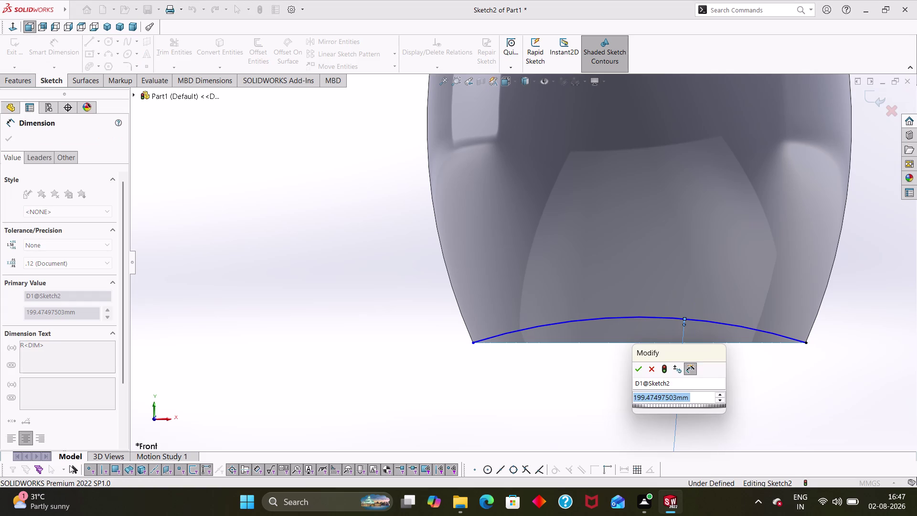
text(1)
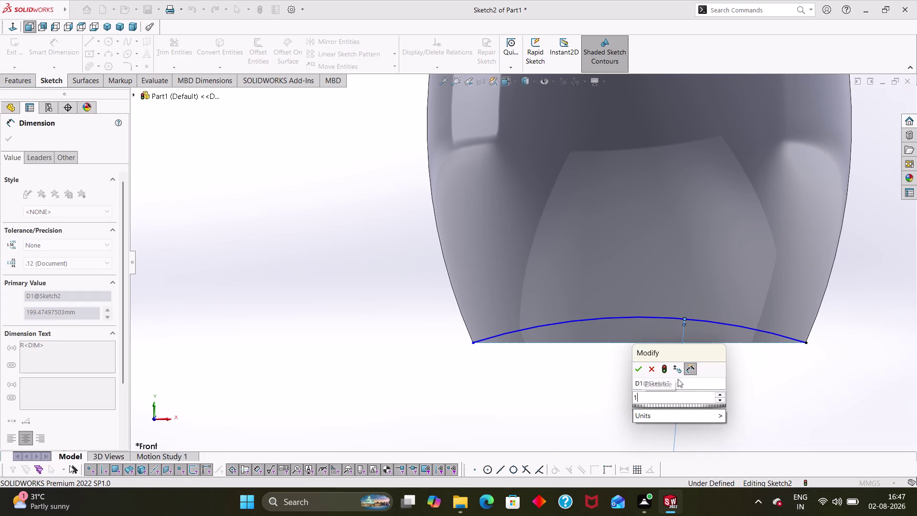
text(75)
key(Return)
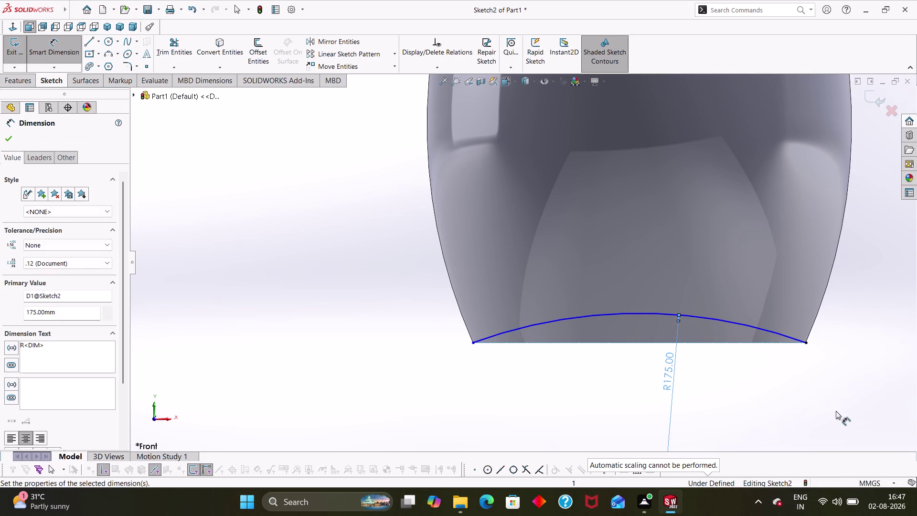
click(837, 411)
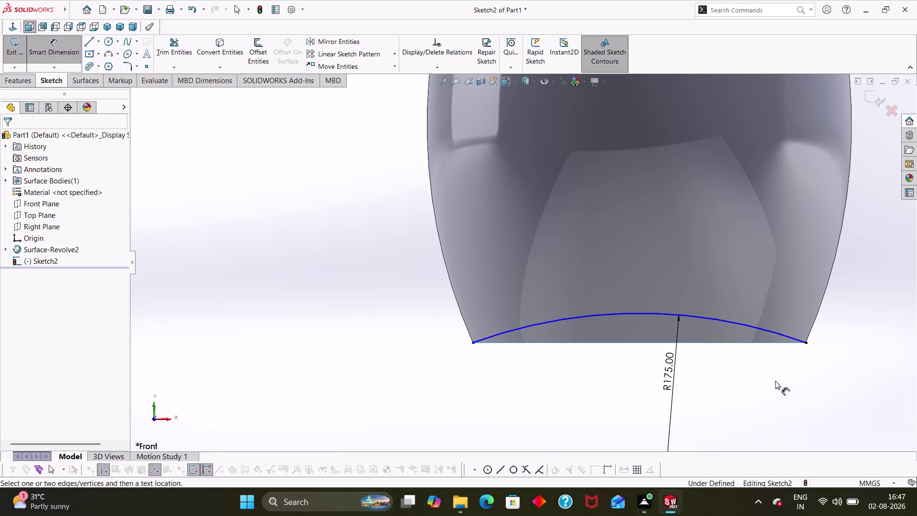
drag(793, 339, 762, 338)
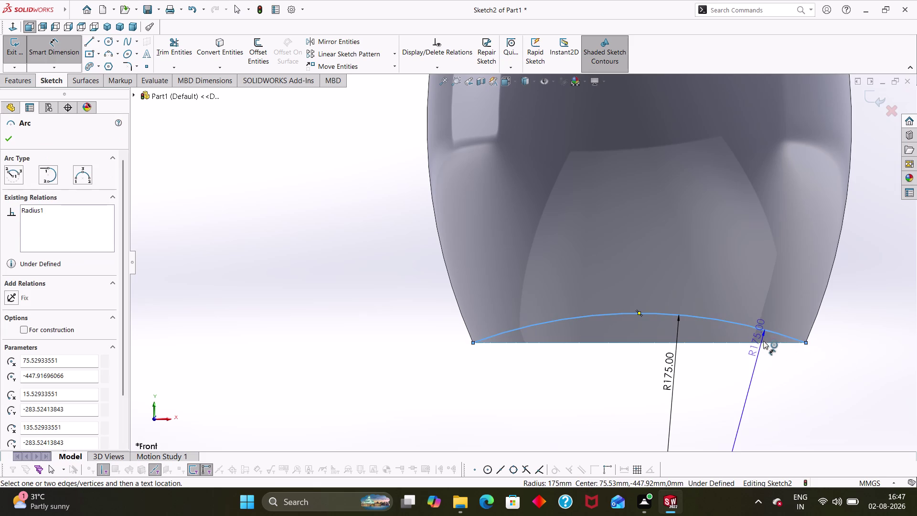
Delete the base arc and its 175 mm radius dimension, confirming the prompt.
drag(762, 338, 767, 344)
key(Escape)
key(Escape)
key(Escape)
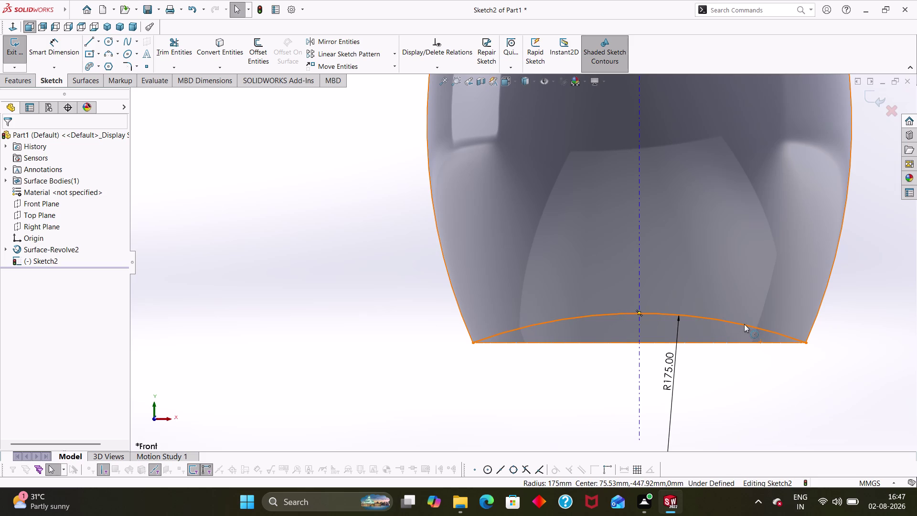
click(714, 318)
key(Delete)
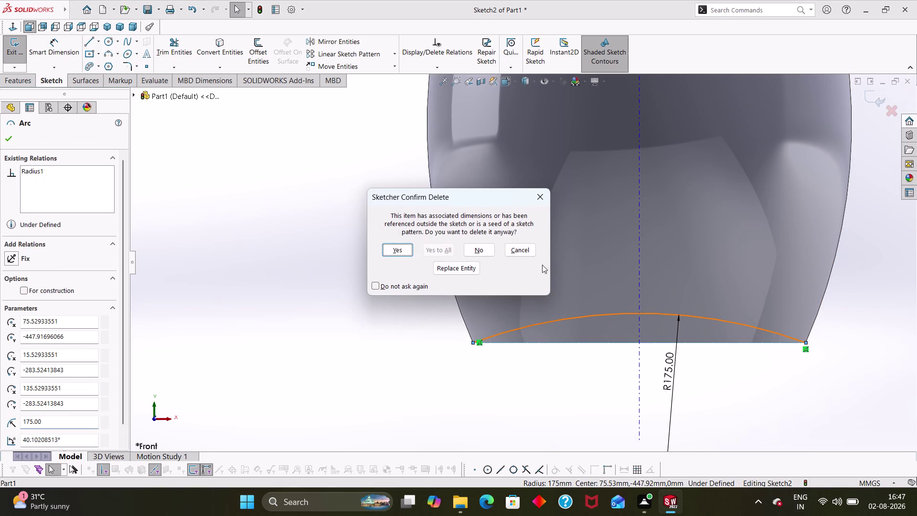
click(396, 250)
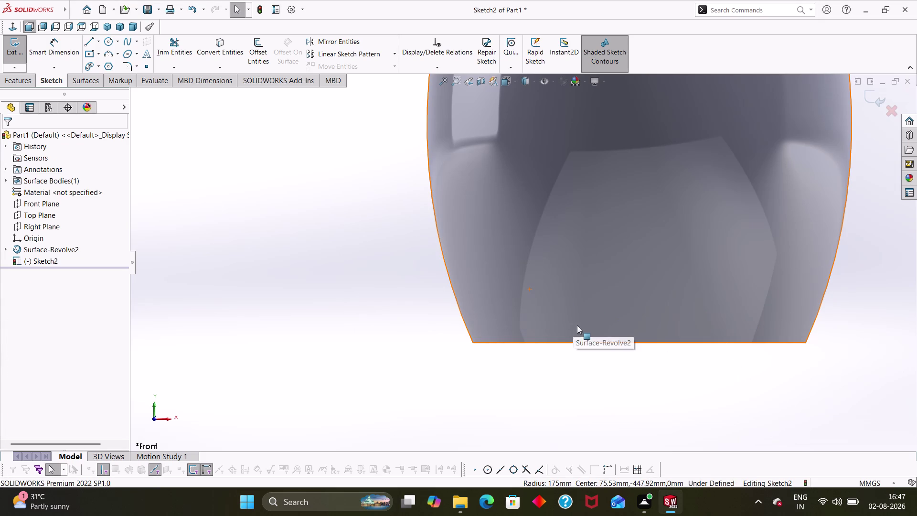
Activate the Line tool and zoom in on the jug's base.
right_drag(284, 277, 141, 282)
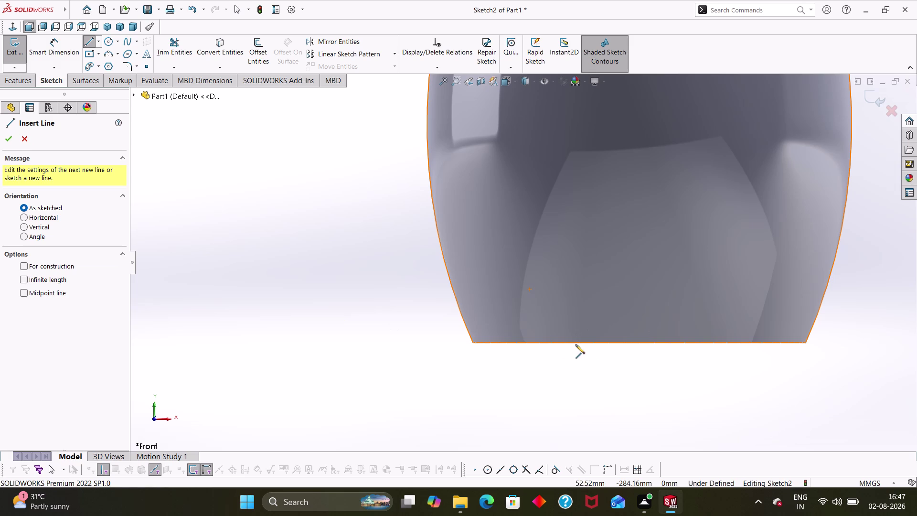
scroll(down, 3)
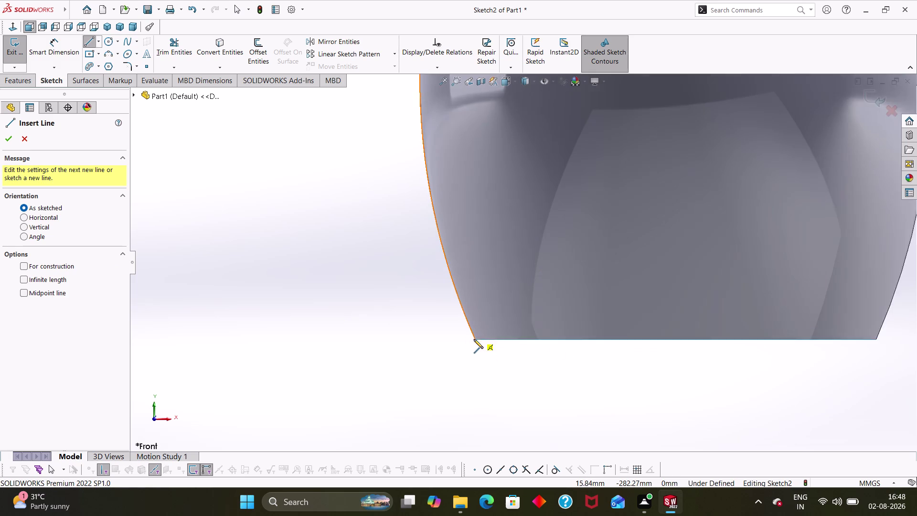
scroll(down, 3)
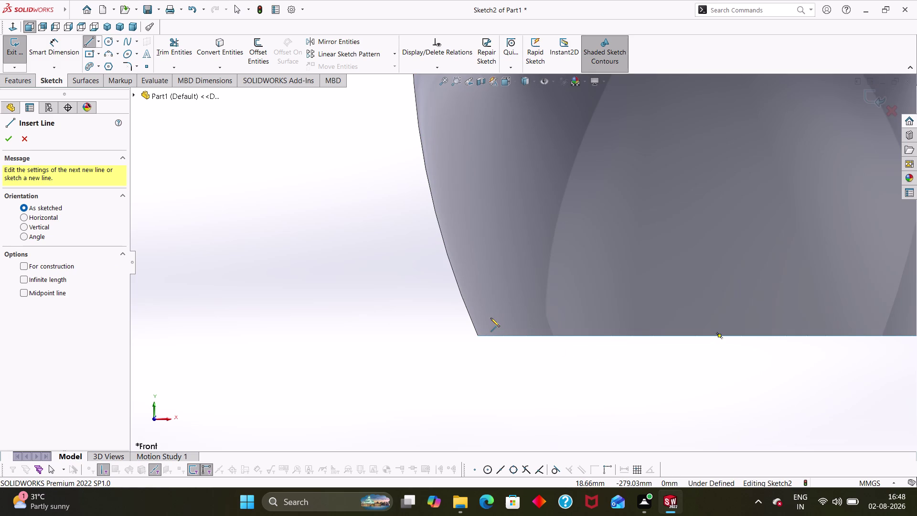
key(Escape)
scroll(up, 3)
scroll(up, 3)
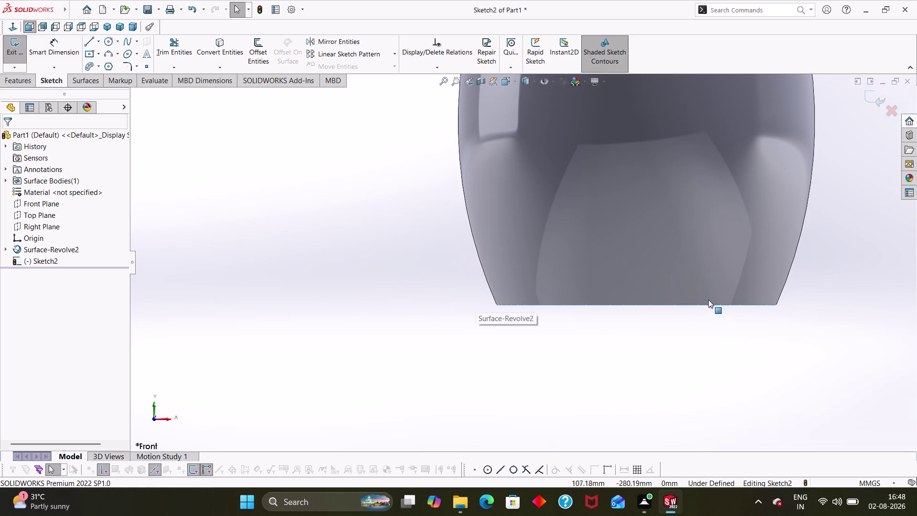
right_drag(733, 344, 668, 349)
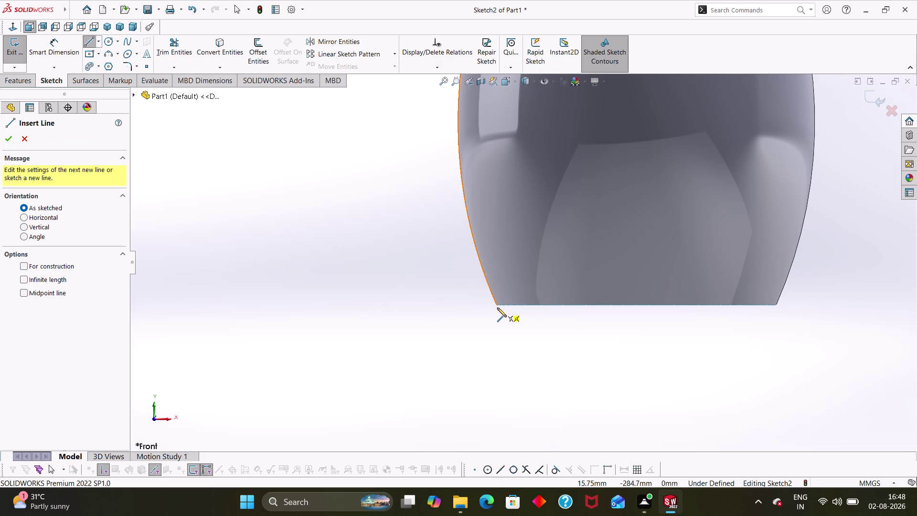
scroll(down, 3)
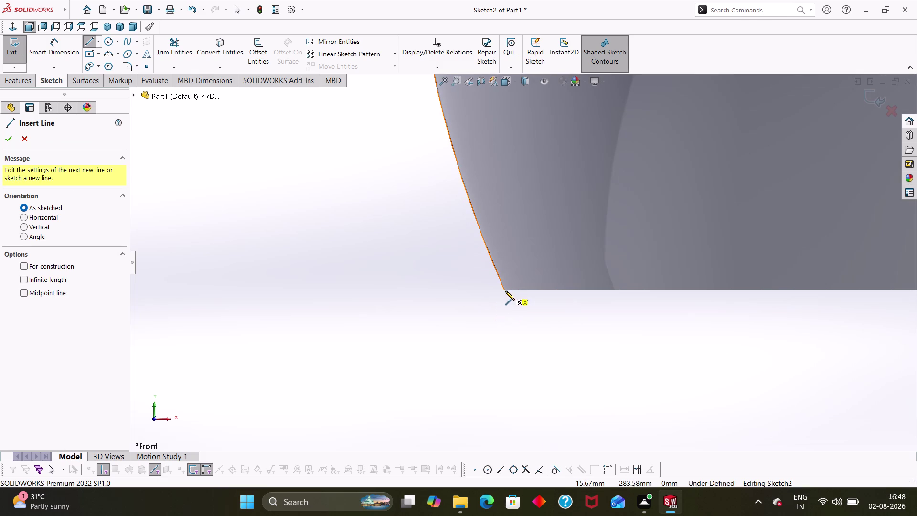
Draw a 120 mm line from the jug's bottom-left corner to its bottom-right corner.
click(505, 288)
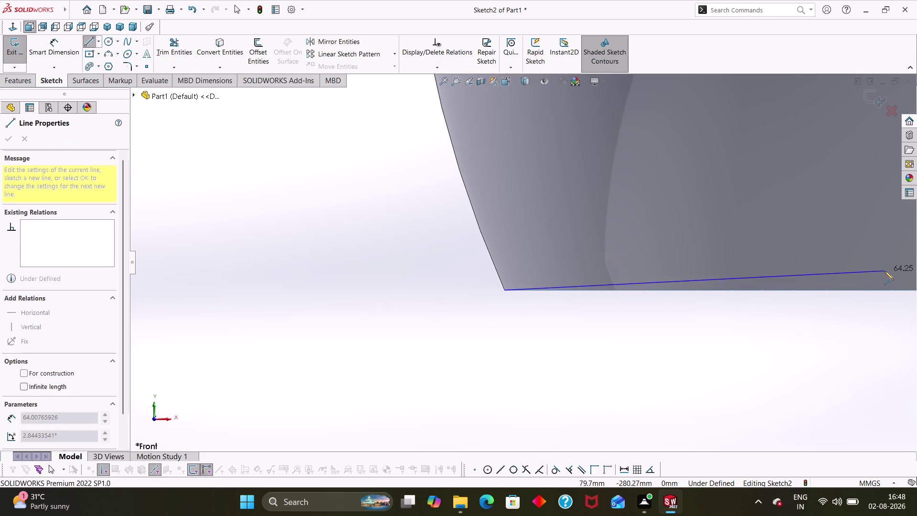
scroll(up, 3)
scroll(up, 3)
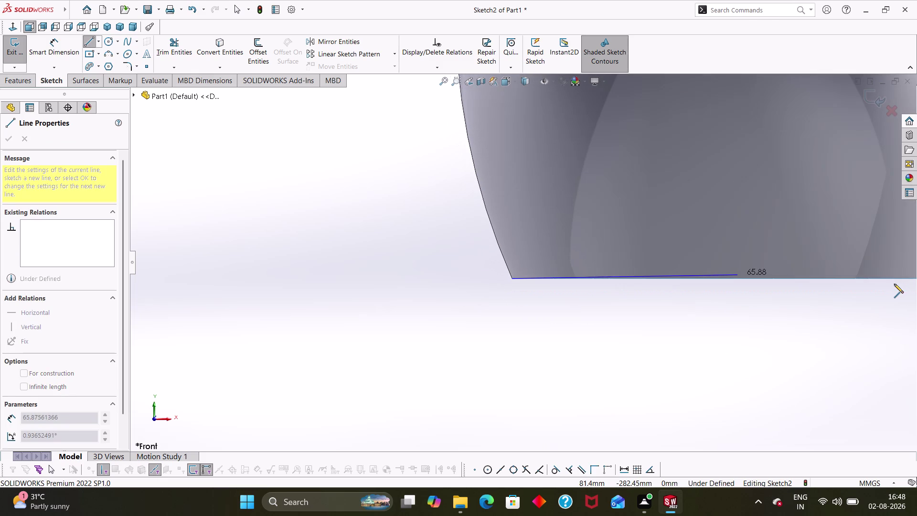
scroll(up, 3)
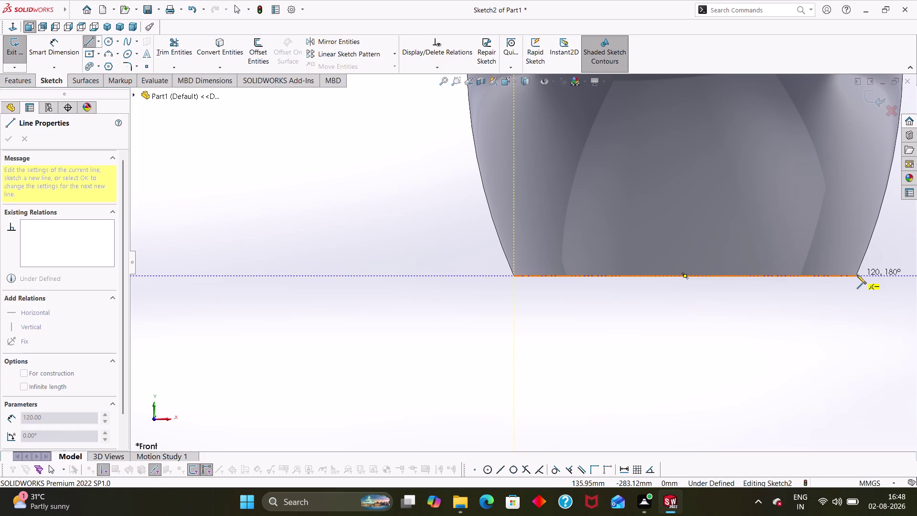
click(855, 274)
key(Escape)
key(Escape)
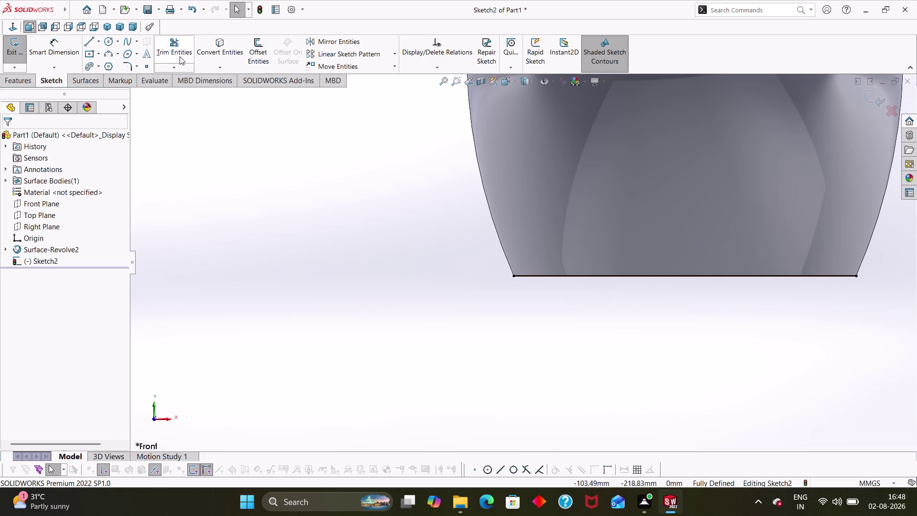
click(255, 46)
Offset the bottom line 7.5 mm upward into the jug.
click(661, 275)
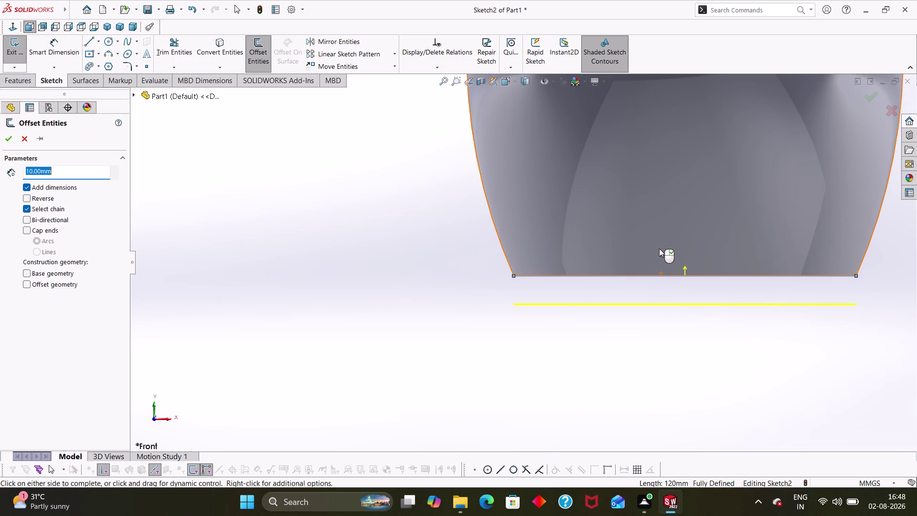
click(26, 198)
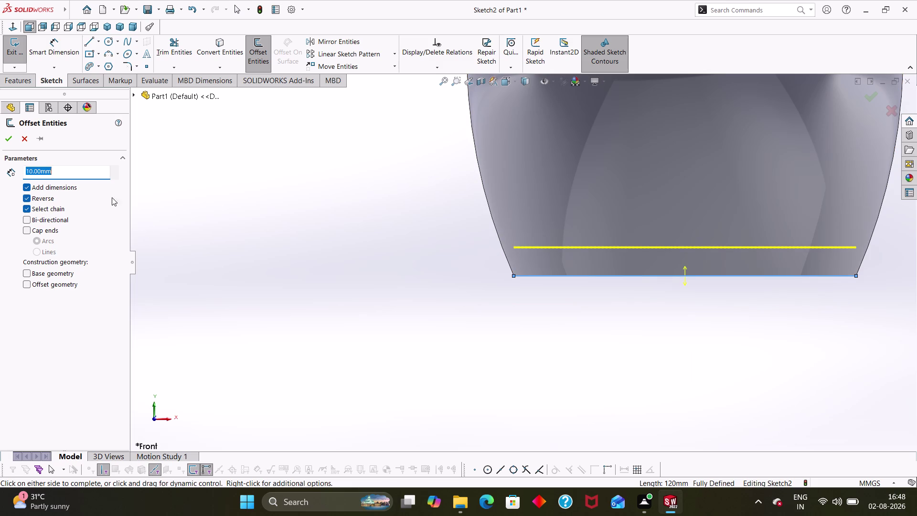
text(7.5)
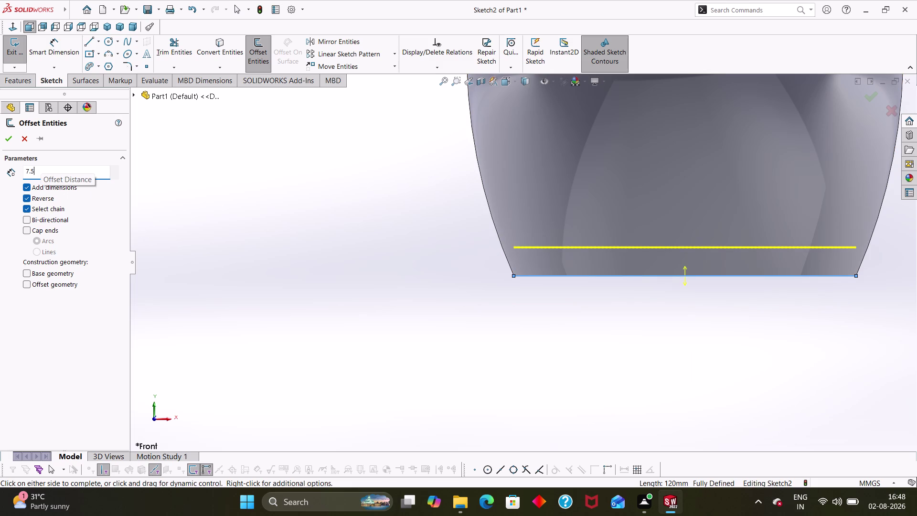
key(Return)
click(5, 141)
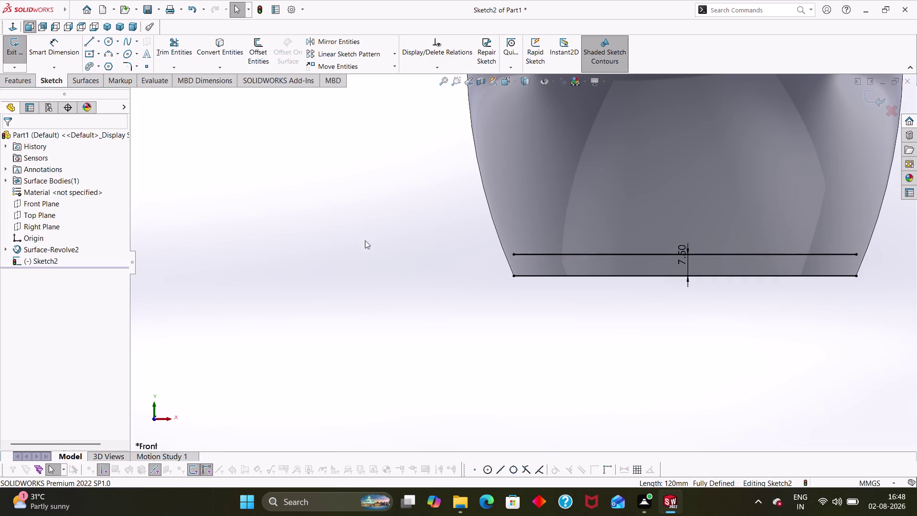
Delete the original bottom line.
click(532, 277)
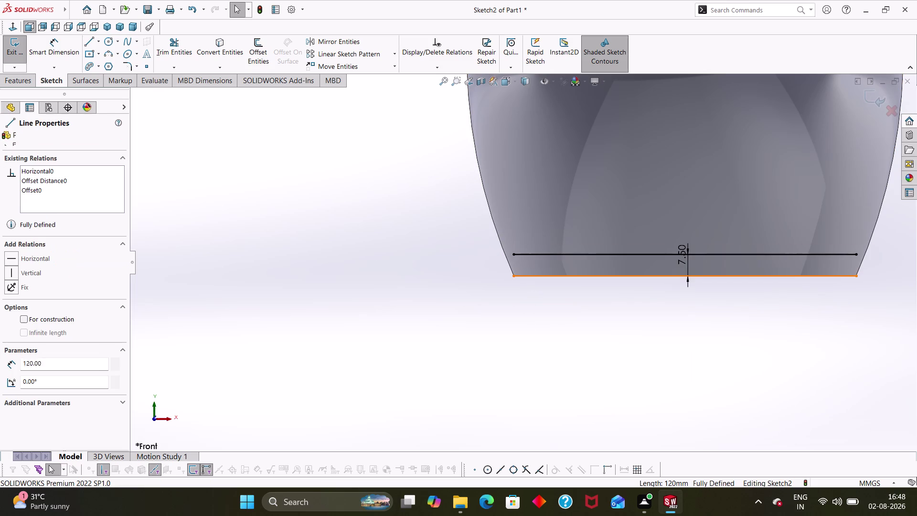
key(BackSpace)
key(Delete)
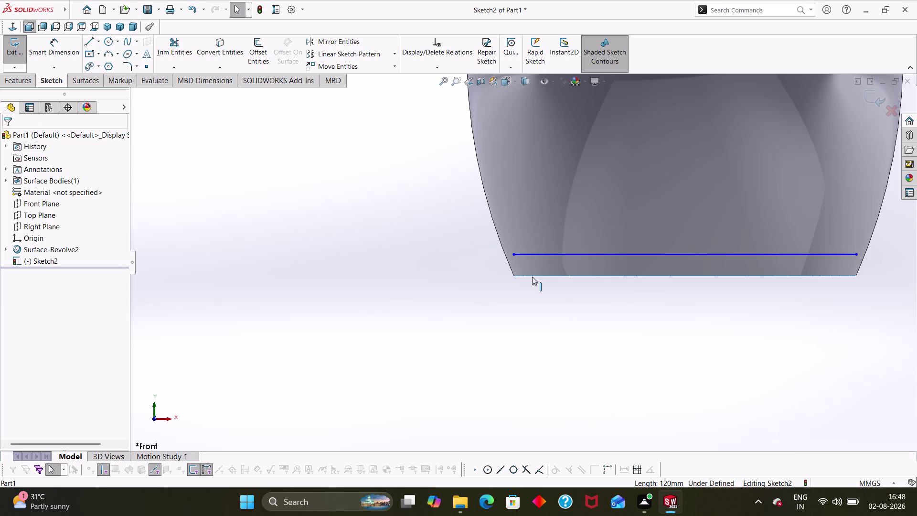
right_drag(458, 347, 429, 340)
click(107, 53)
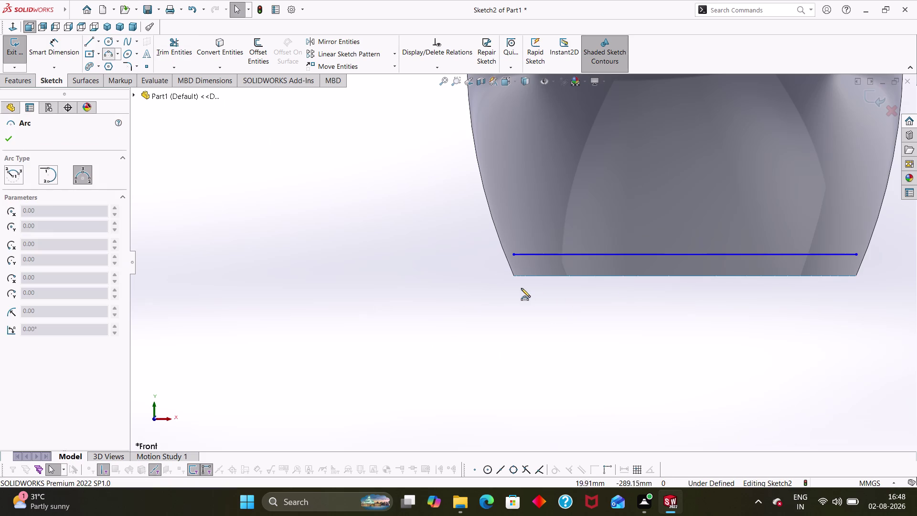
scroll(down, 3)
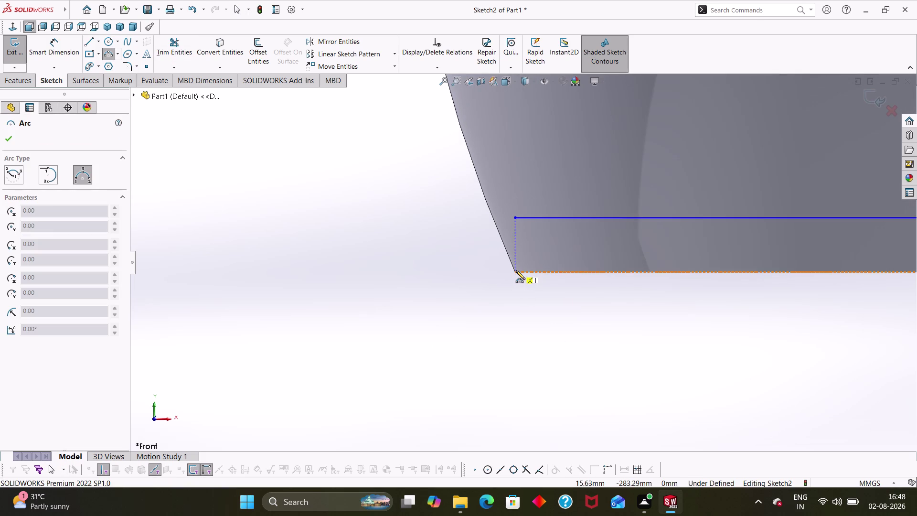
scroll(down, 3)
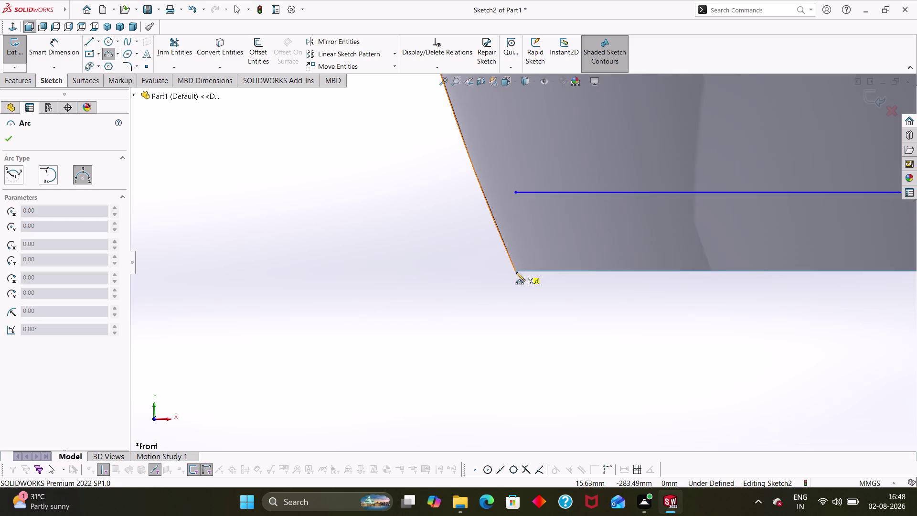
scroll(down, 3)
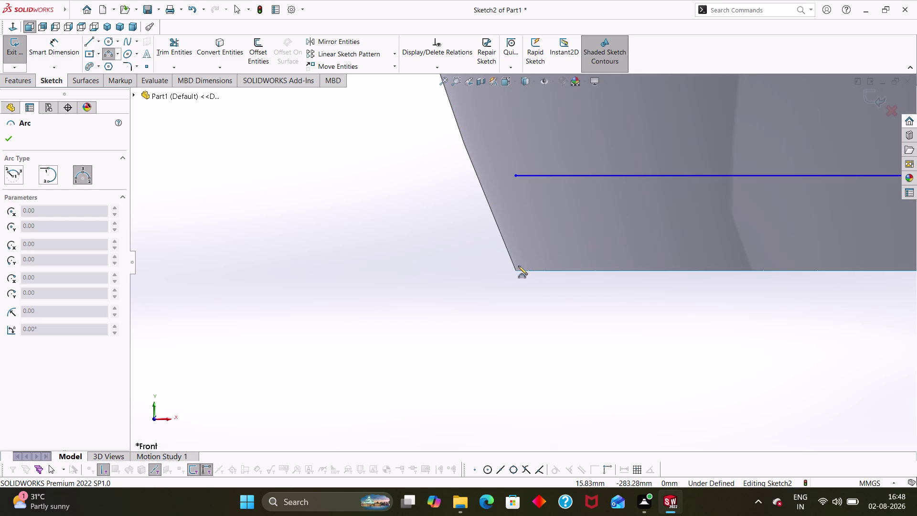
click(516, 269)
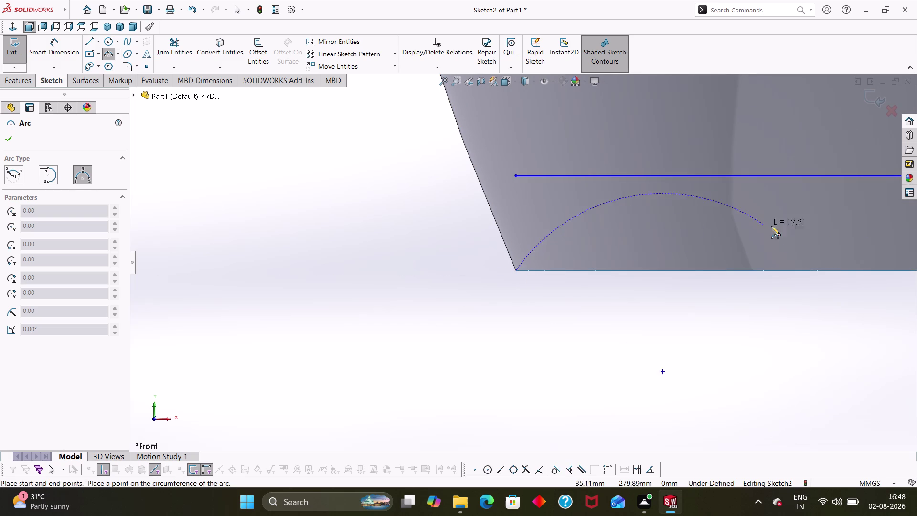
scroll(up, 3)
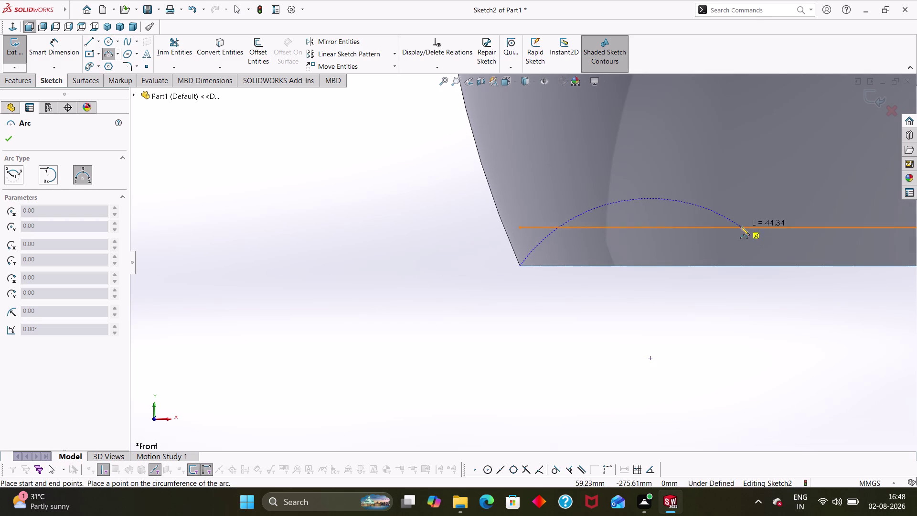
scroll(up, 3)
scroll(up, 3)
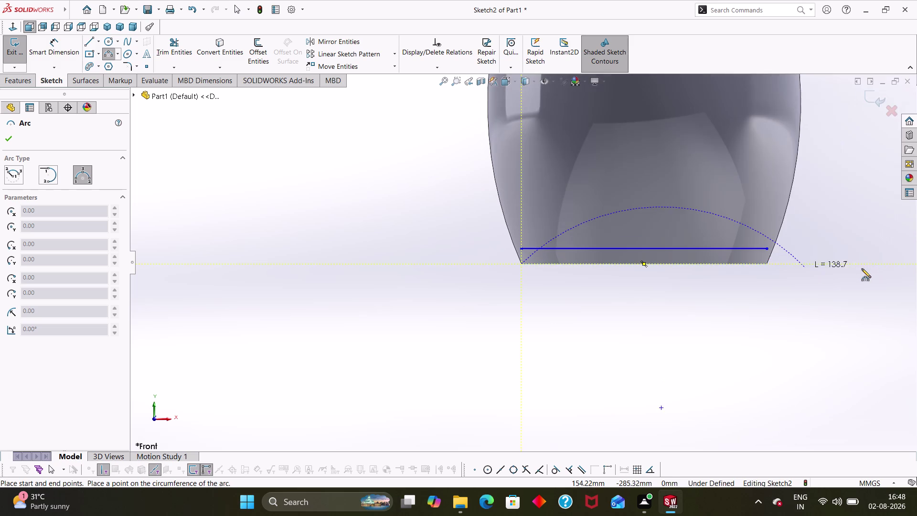
click(766, 263)
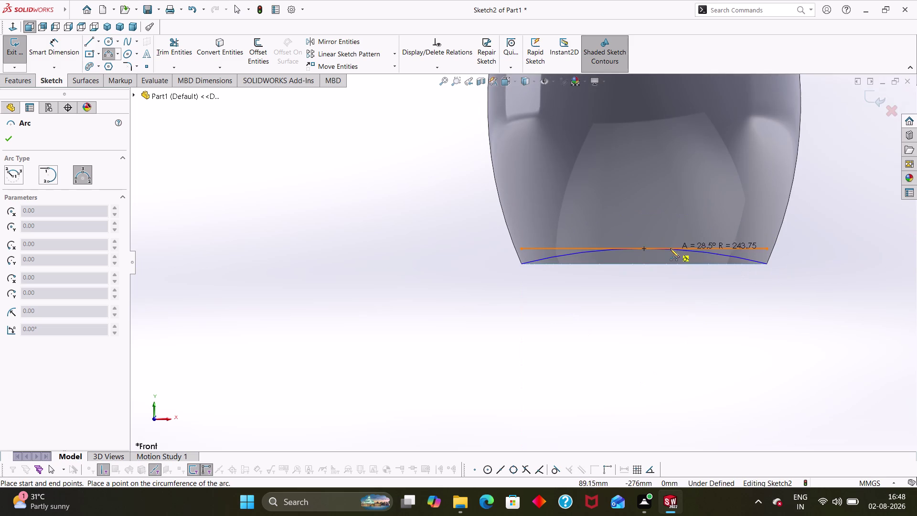
click(642, 249)
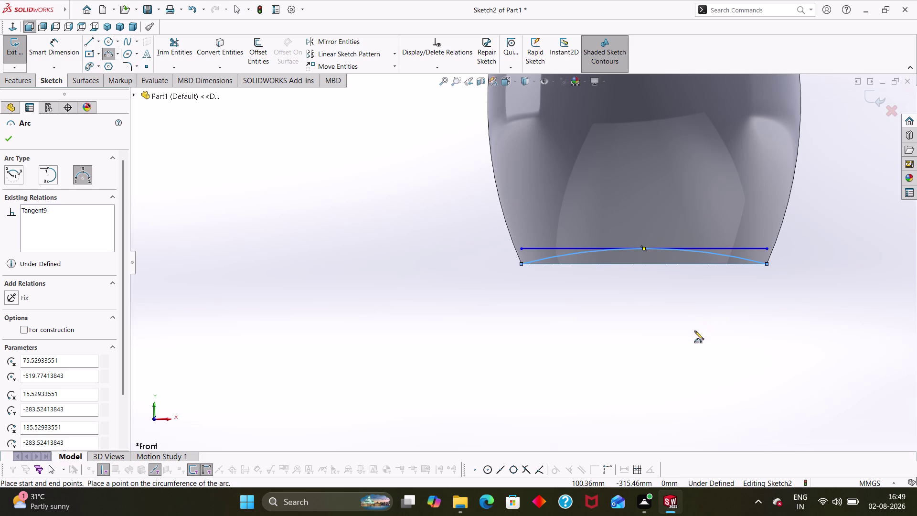
key(ctrl+z)
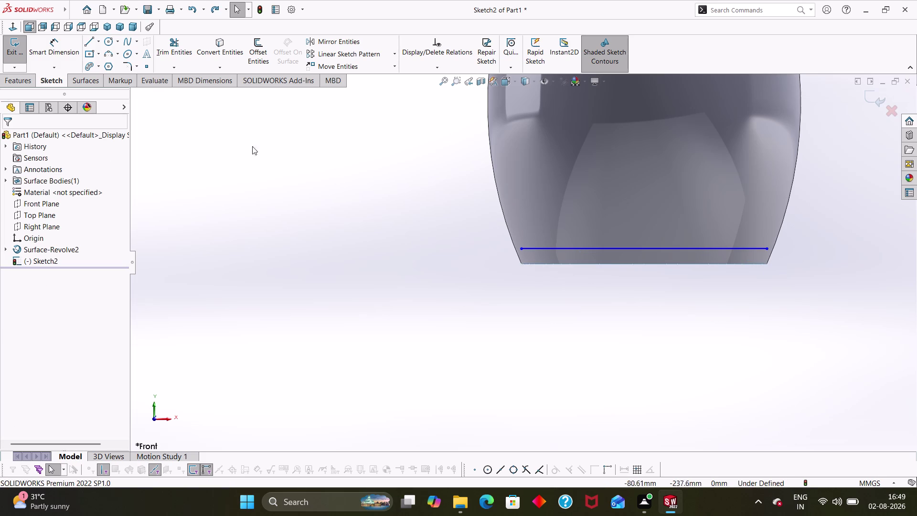
Draw a short line along the bottom-left edge and dimension it 10 mm.
click(93, 46)
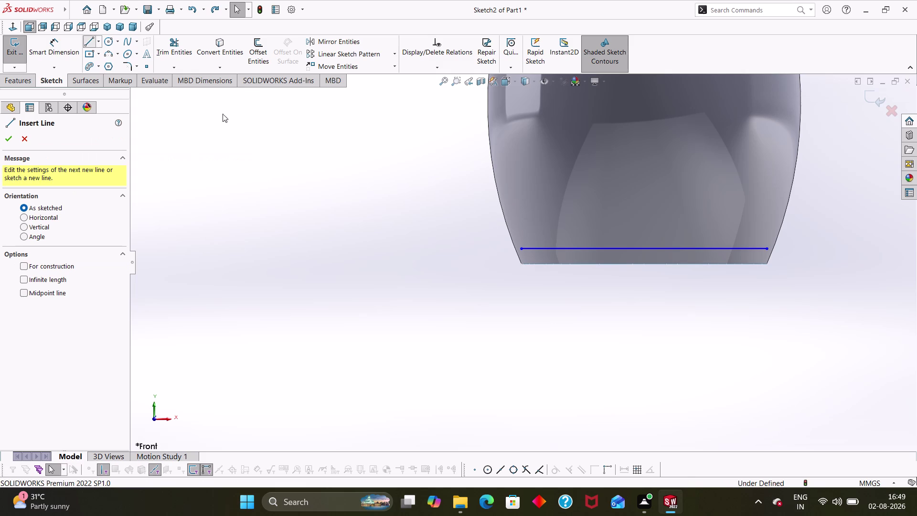
scroll(down, 3)
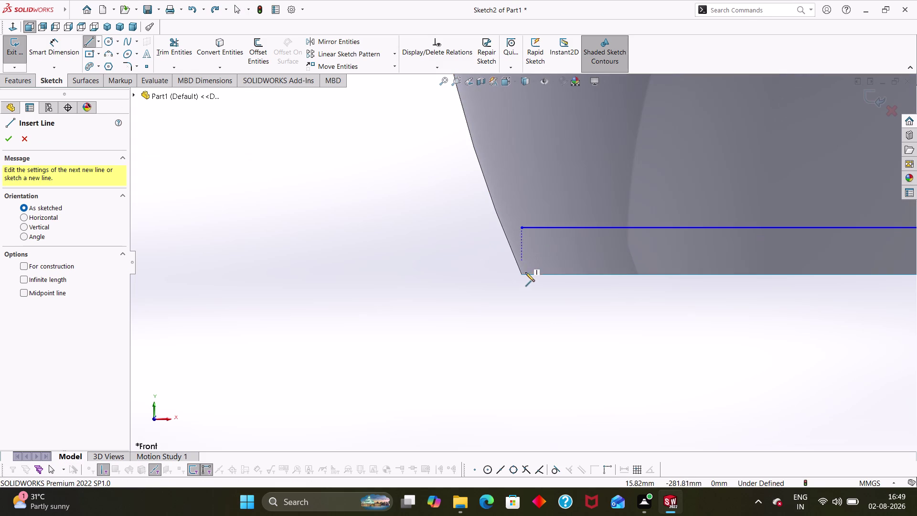
click(521, 273)
click(618, 275)
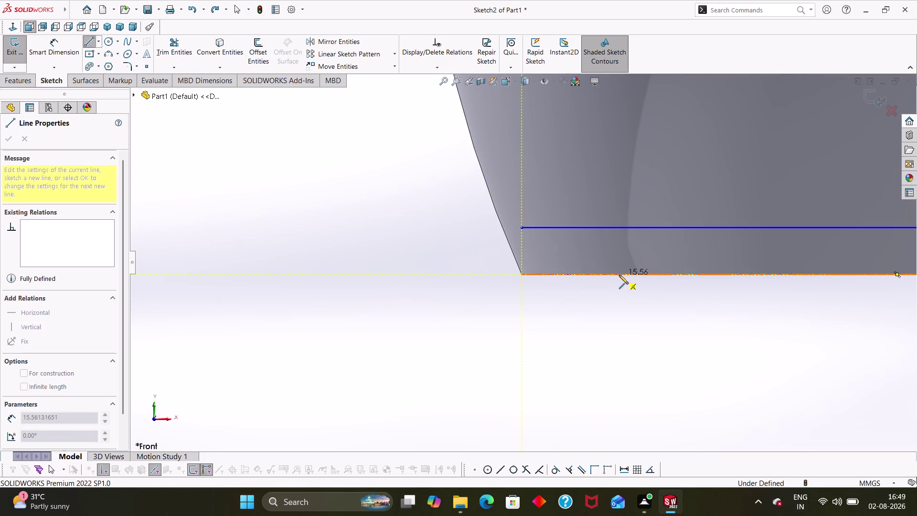
key(Escape)
right_drag(583, 358, 577, 286)
click(575, 275)
click(574, 320)
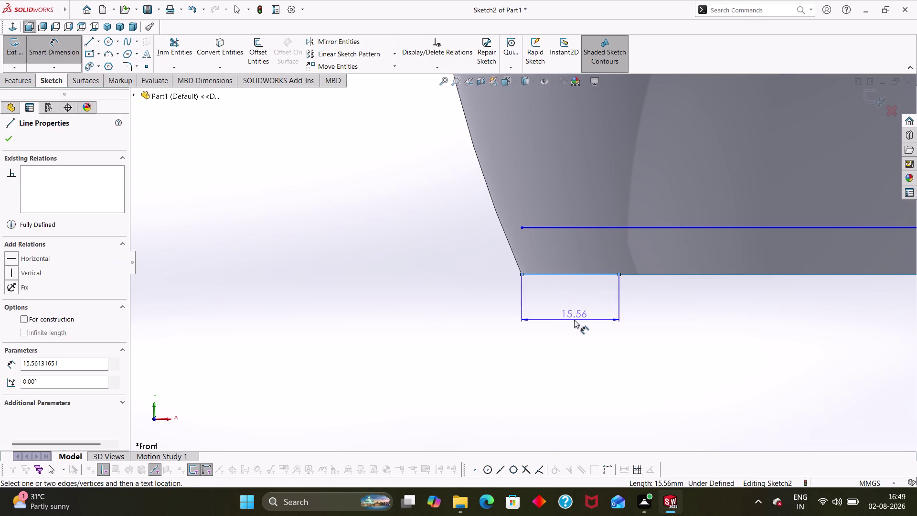
text(10)
key(Return)
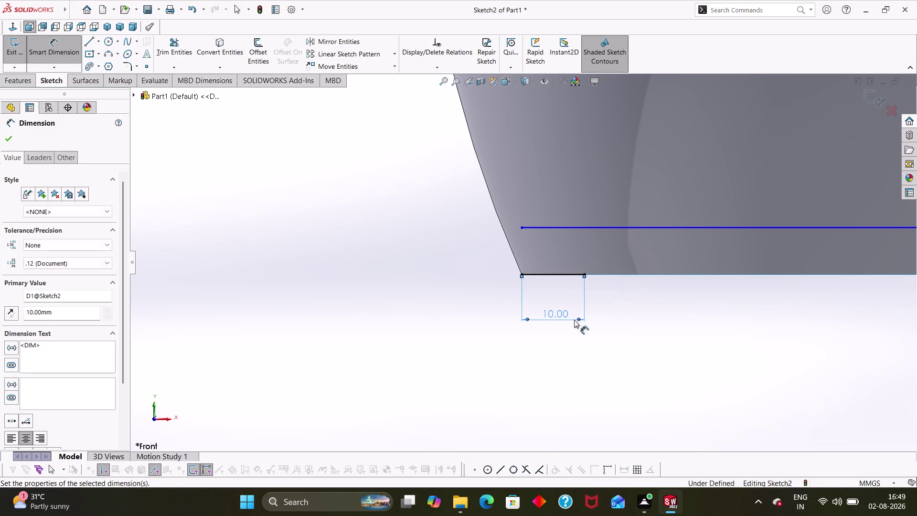
click(597, 327)
Draw the right-hand offset line along the bottom edge and dimension it 10 mm.
scroll(up, 3)
scroll(up, 3)
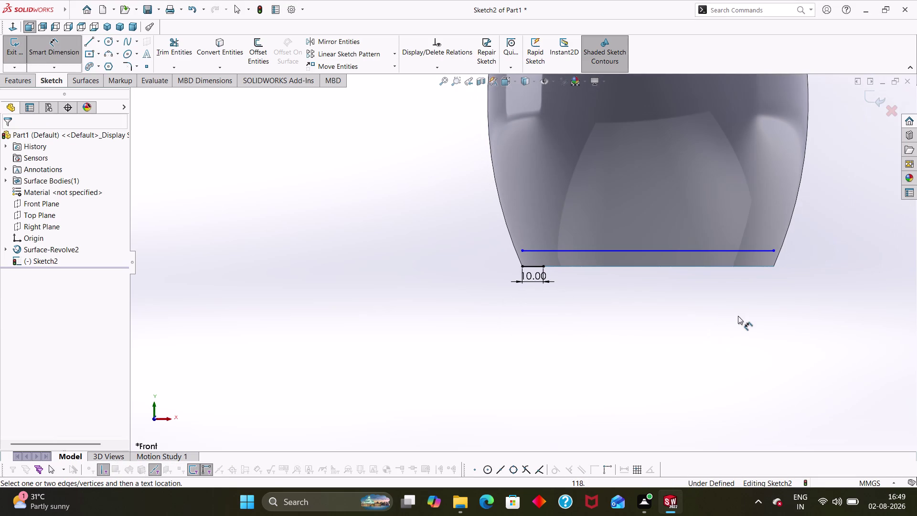
right_drag(739, 313, 615, 322)
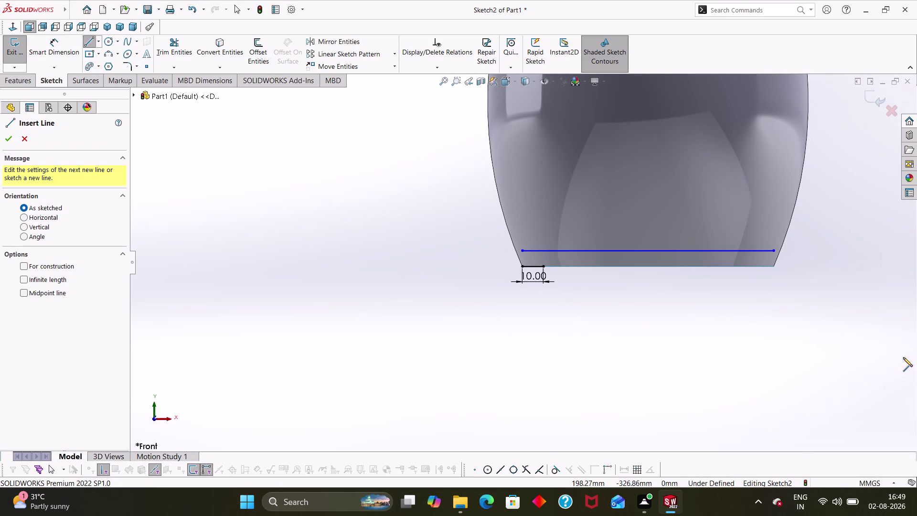
click(774, 266)
click(745, 265)
key(Escape)
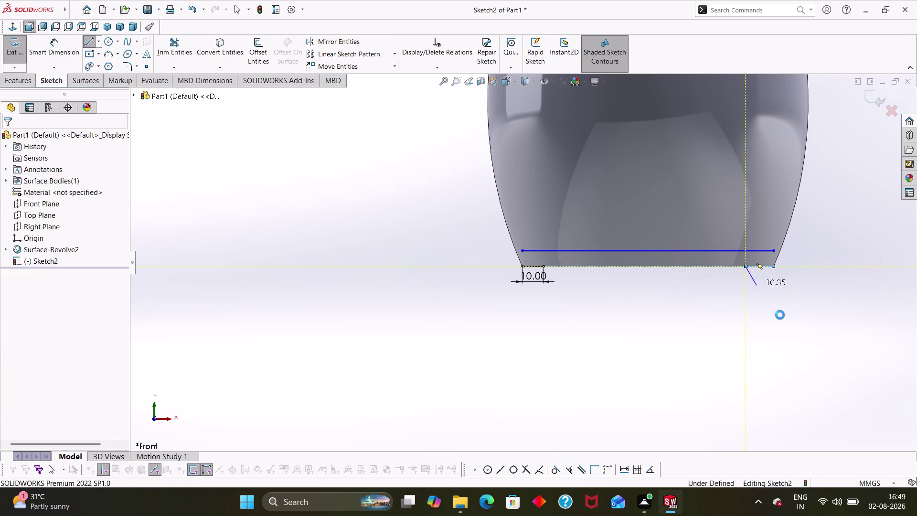
right_drag(786, 336, 760, 269)
click(758, 265)
click(752, 297)
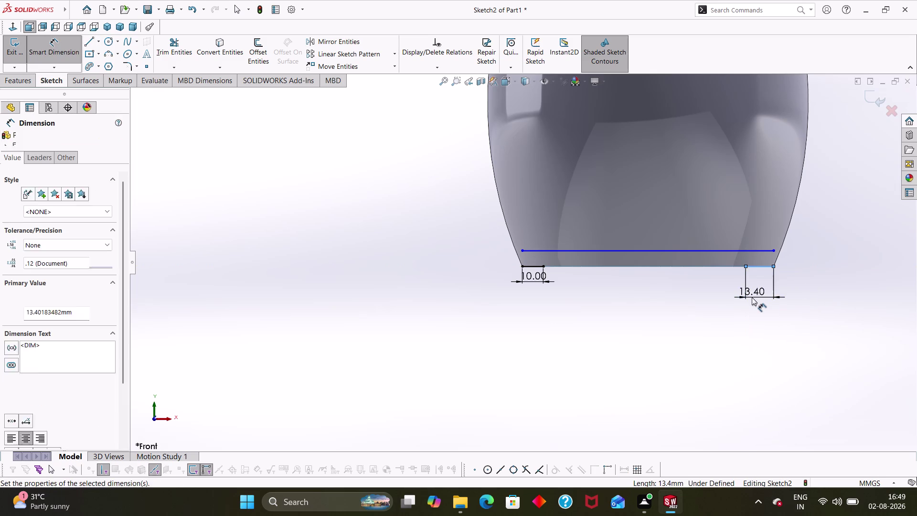
text(10)
key(Return)
click(752, 297)
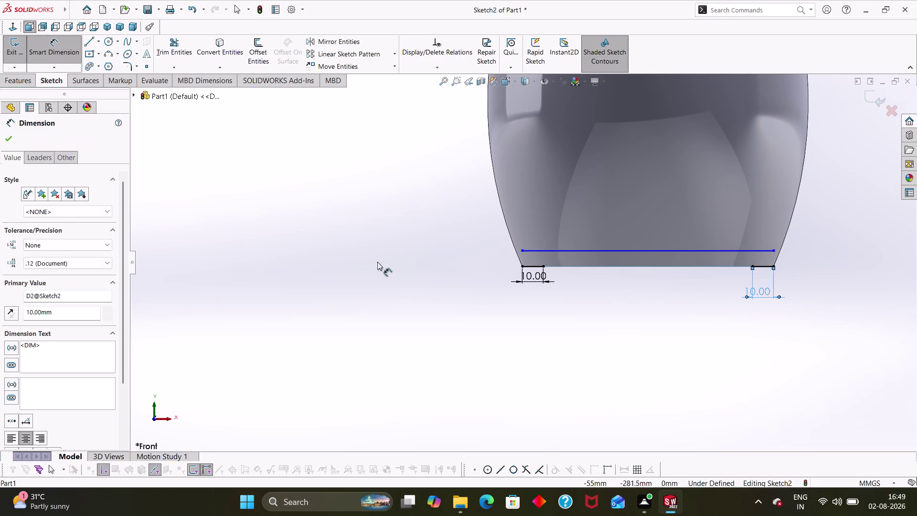
key(Escape)
Add a shallow 3-point arc between the two inner offset endpoints.
click(110, 53)
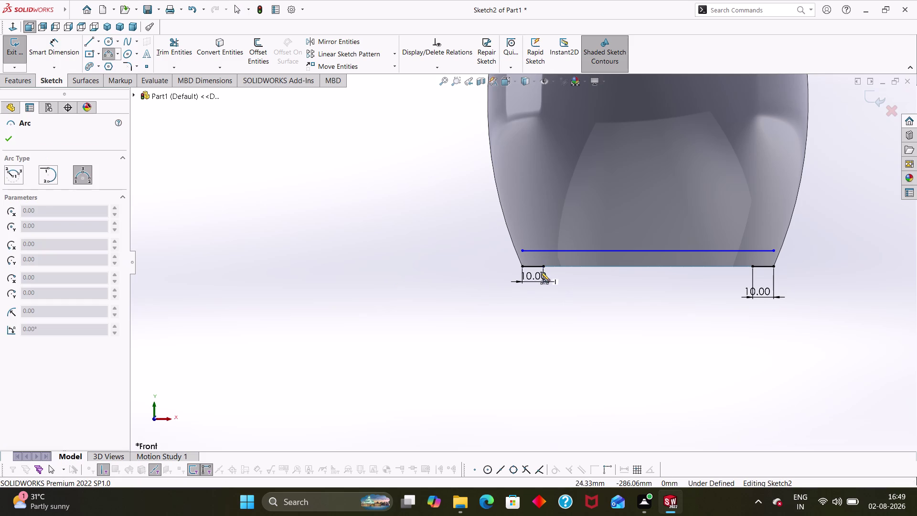
scroll(down, 3)
click(508, 258)
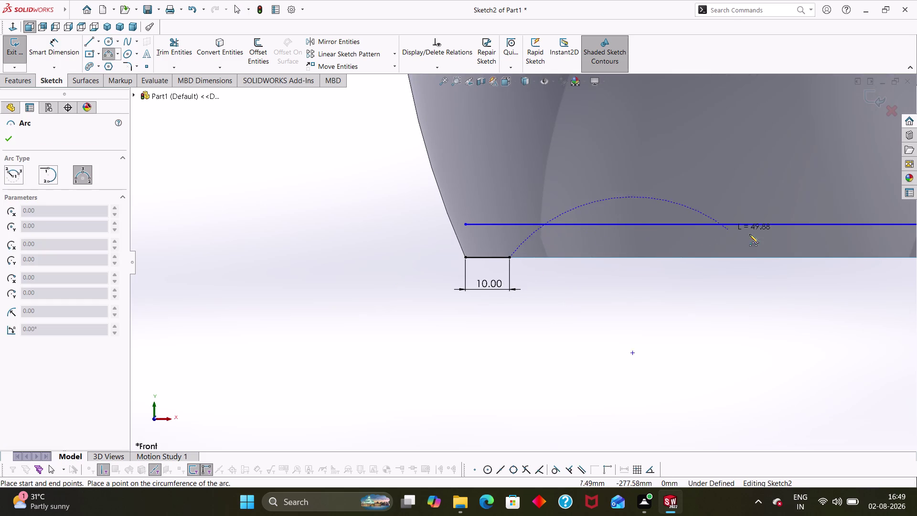
scroll(up, 3)
click(820, 259)
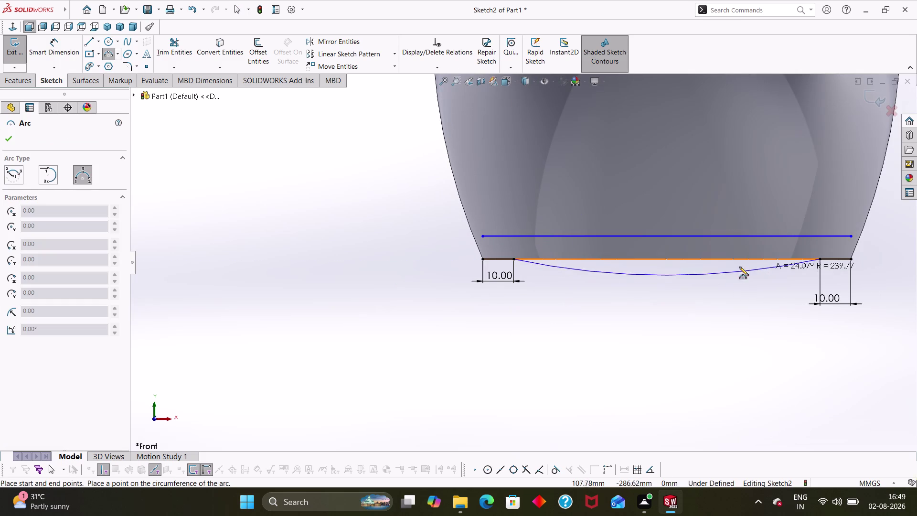
click(666, 235)
key(Escape)
Leave the arc tool and back out of Trim Entities without cutting anything.
key(Escape)
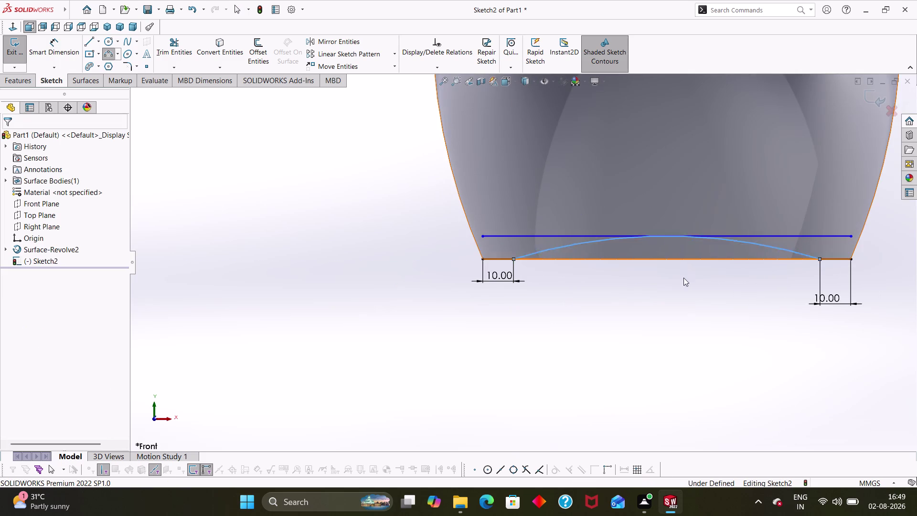
key(Escape)
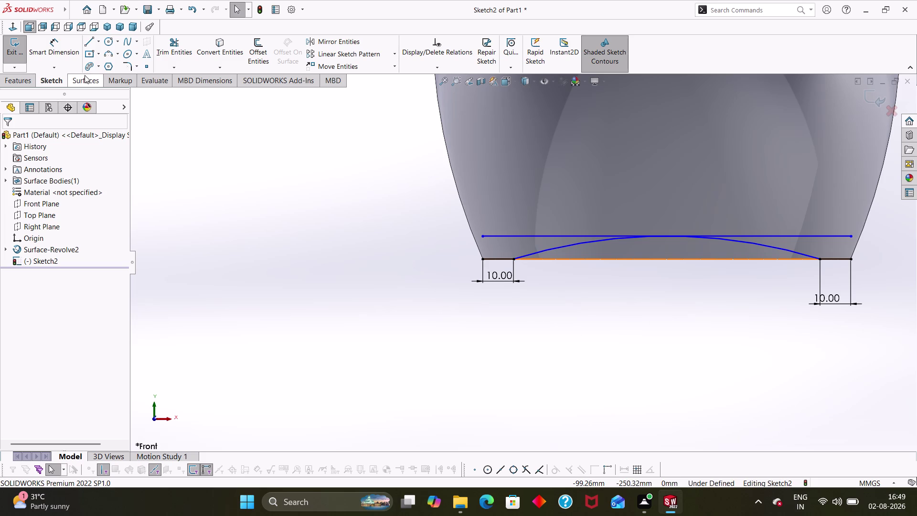
click(180, 47)
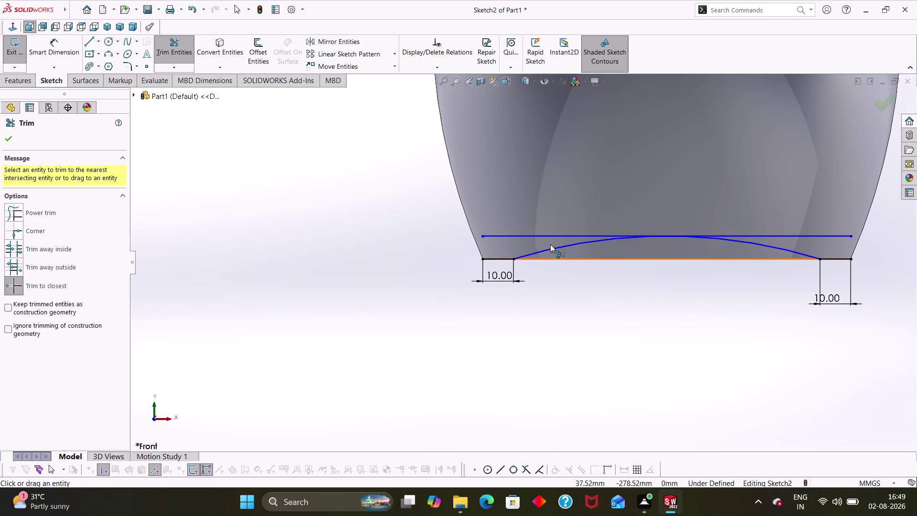
key(Escape)
key(Escape)
Make the short left segment tangent to the arc, then undo the conflicting relation.
click(503, 260)
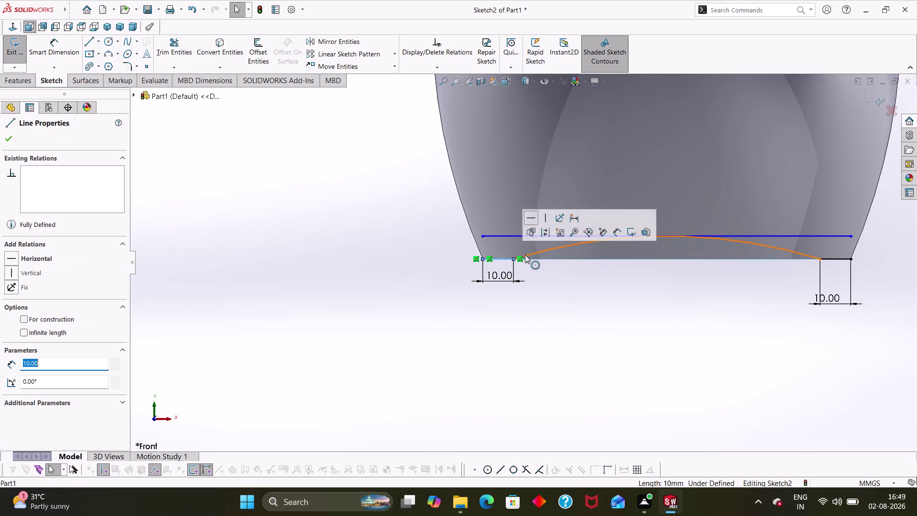
click(527, 254)
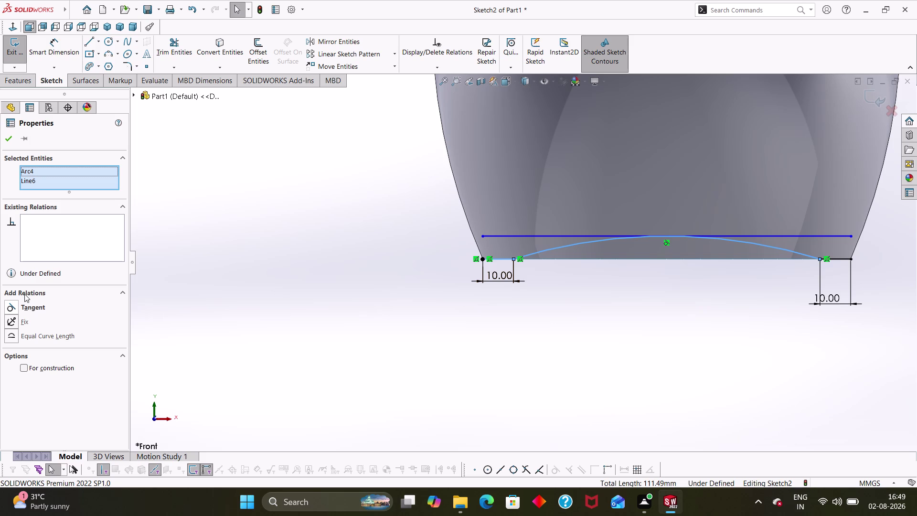
click(13, 305)
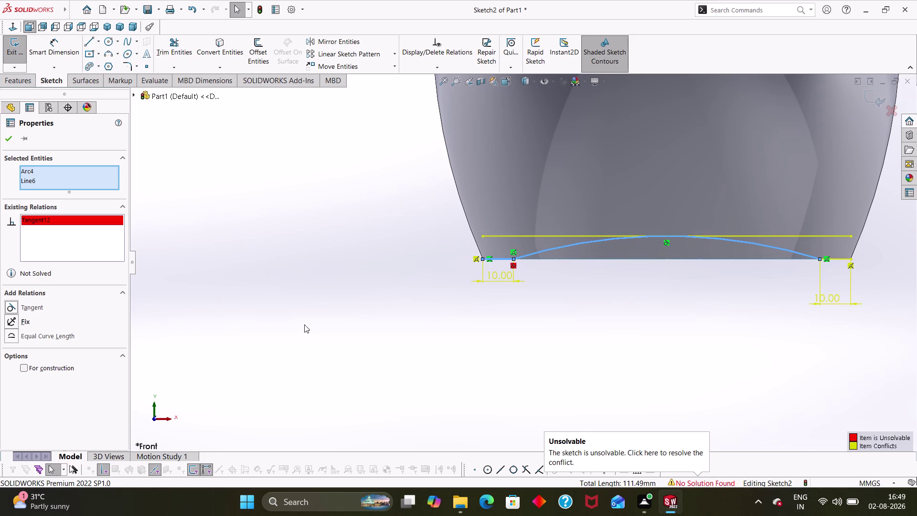
key(Escape)
key(Escape)
key(Escape)
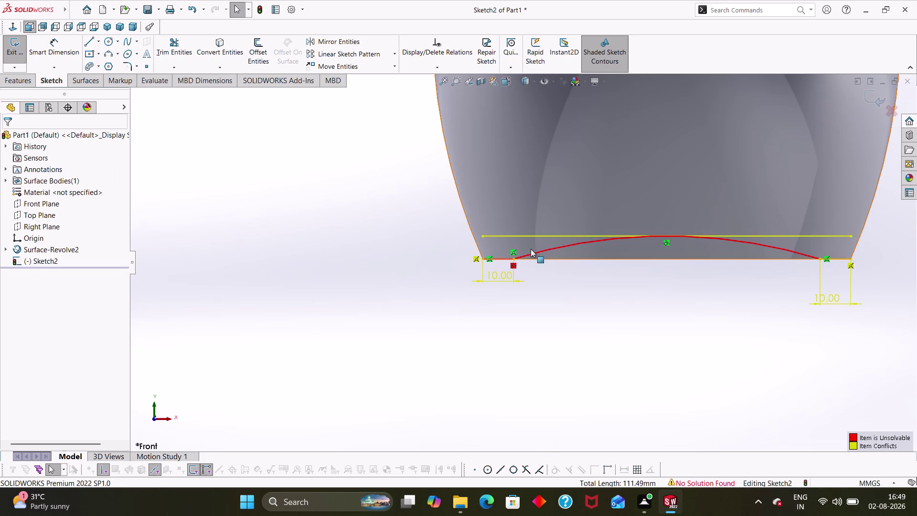
key(ctrl+z)
Delete the straight line above the arc, leaving the arc selected.
click(520, 237)
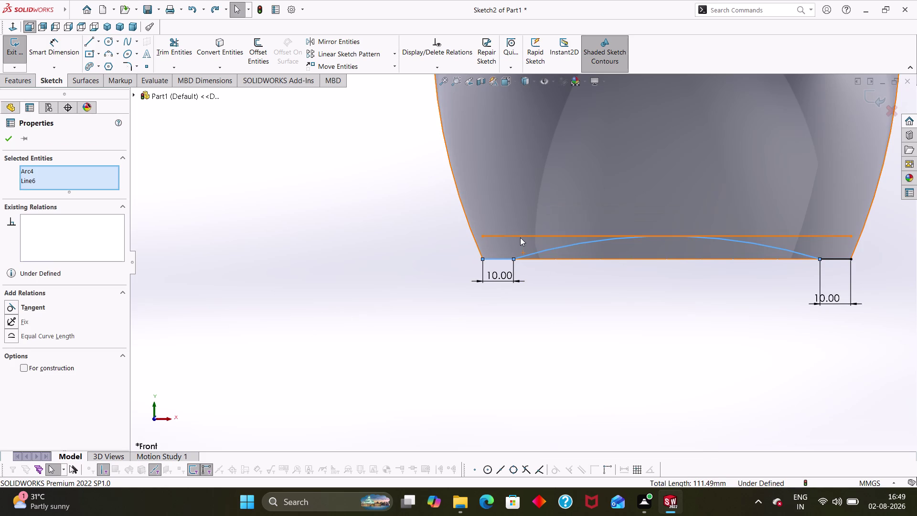
key(Delete)
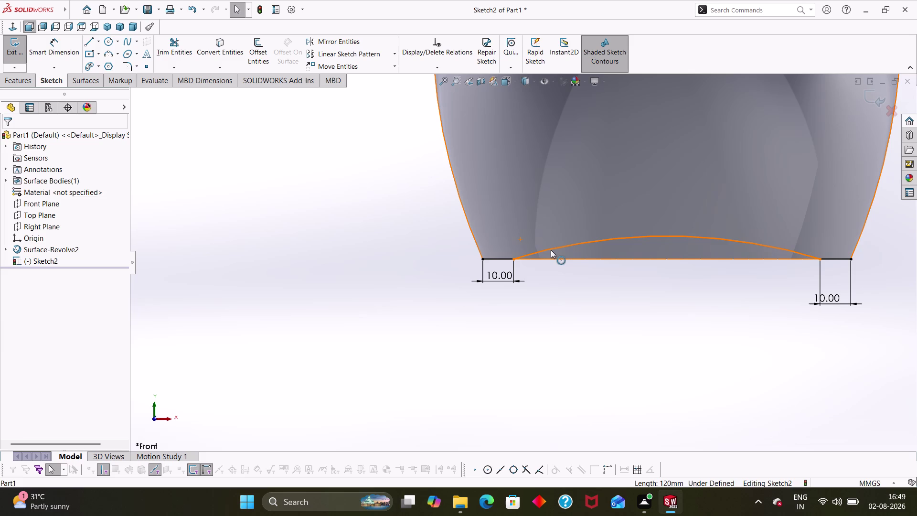
click(551, 249)
Dimension the base arc with a 175 mm radius, fully defining Sketch2.
click(495, 263)
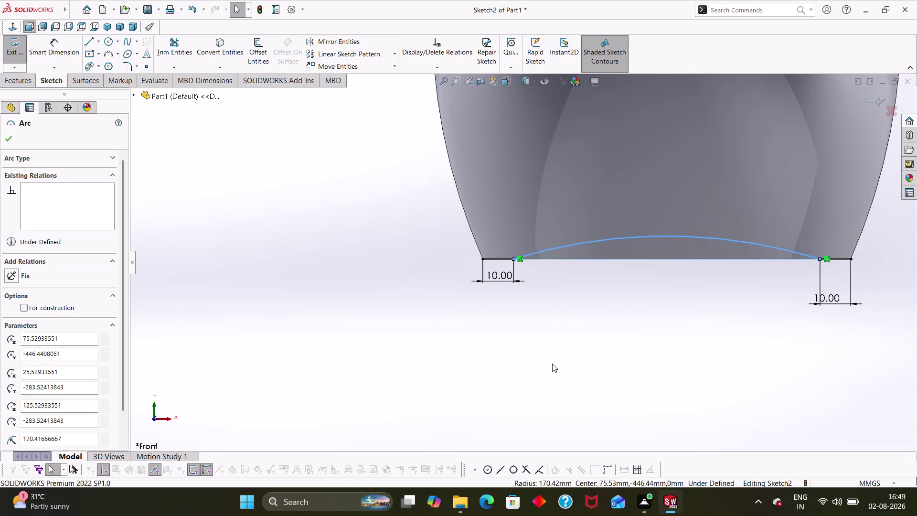
key(Escape)
key(Escape)
right_drag(584, 377, 598, 252)
click(610, 239)
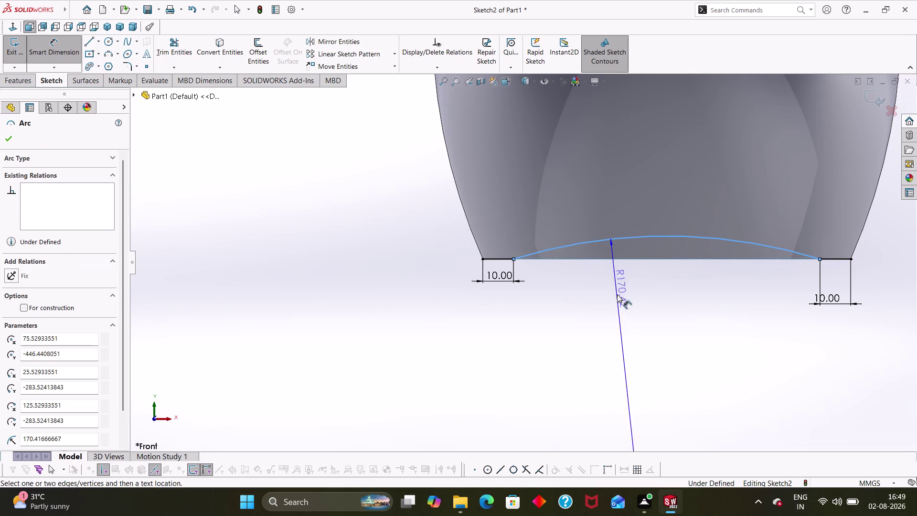
click(625, 299)
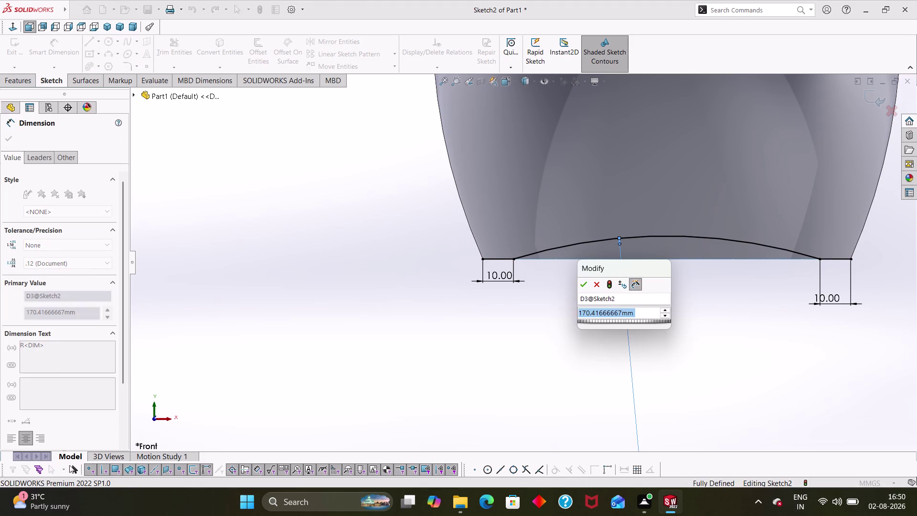
text(175)
key(Return)
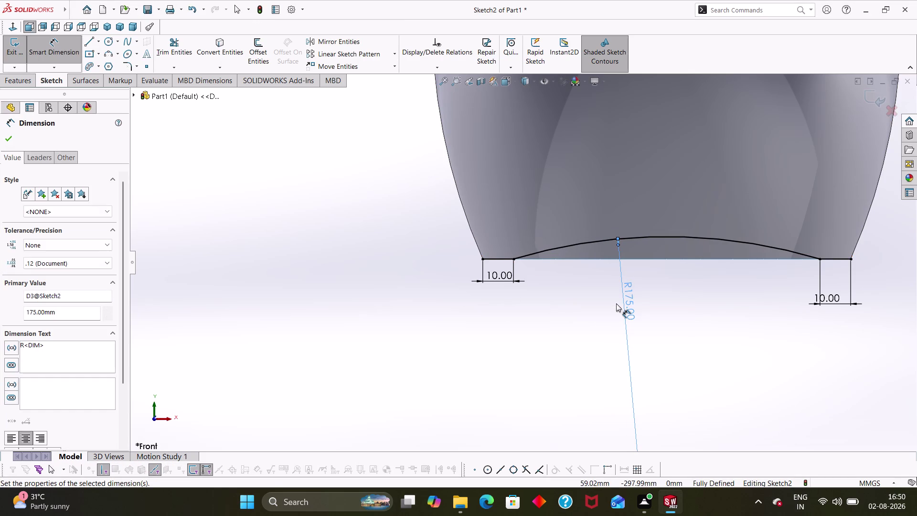
click(679, 343)
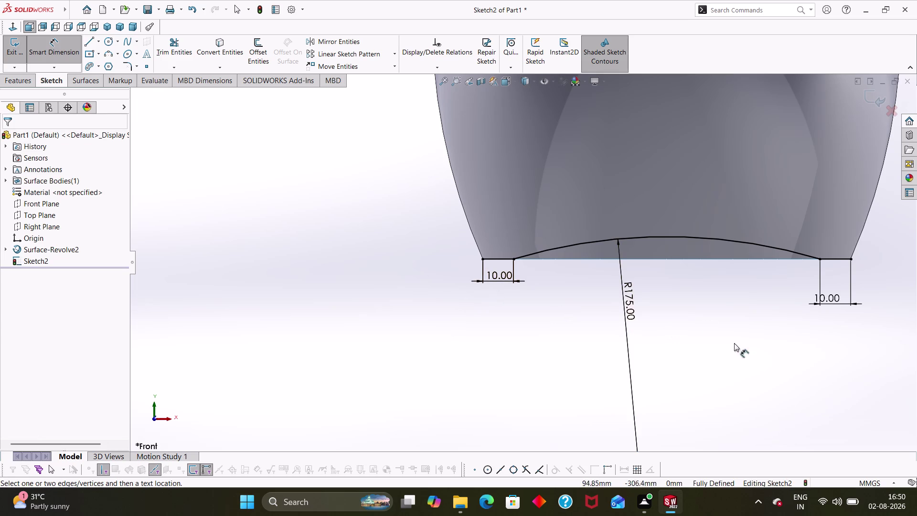
Orbit around the jug's base and bring up the Features commands.
scroll(up, 3)
middle_drag(753, 315, 754, 355)
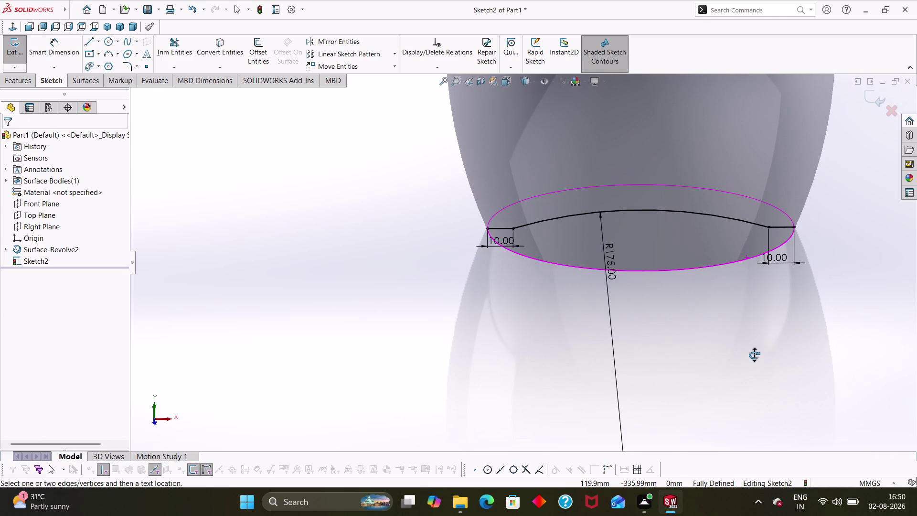
middle_drag(754, 355, 756, 344)
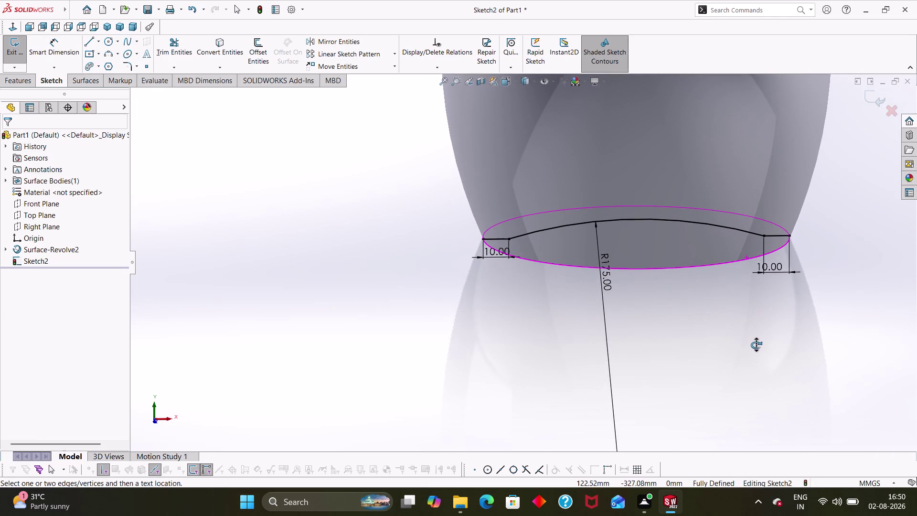
middle_drag(756, 344, 757, 348)
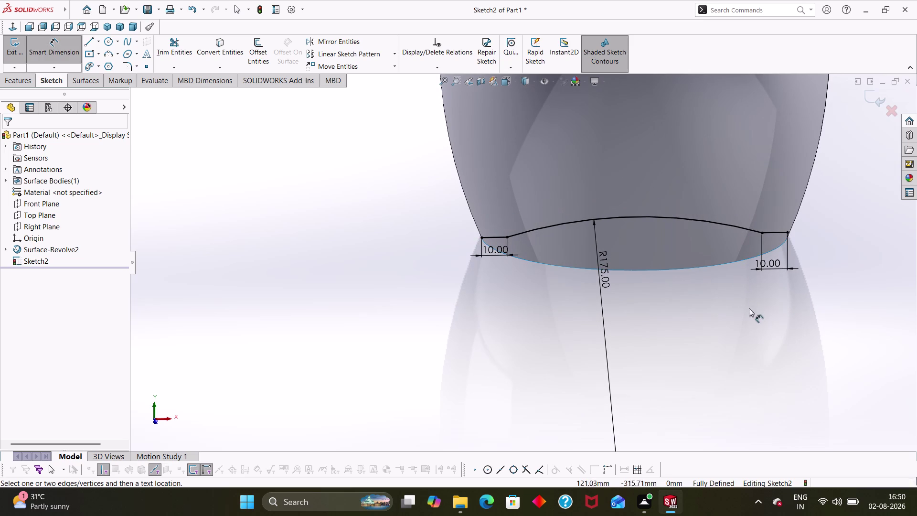
click(28, 80)
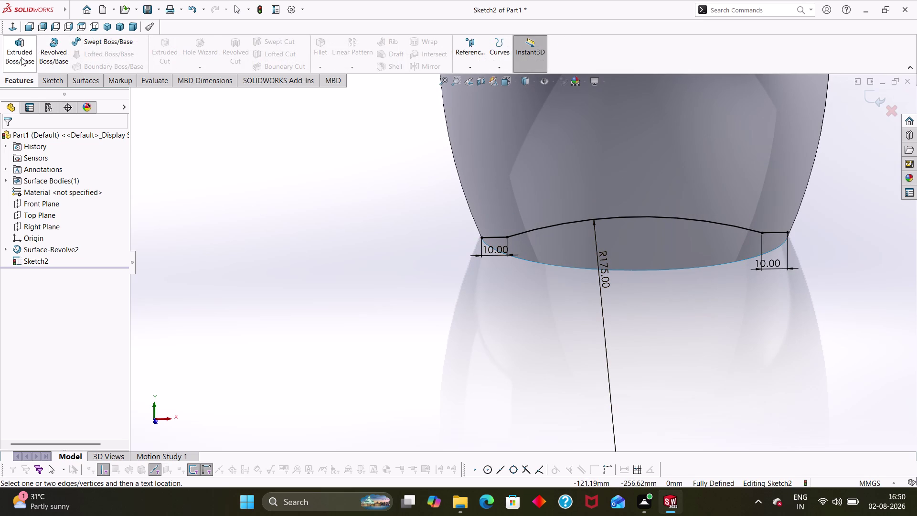
Start an Extruded Surface from Sketch2, orbiting to check the jug's base.
click(72, 76)
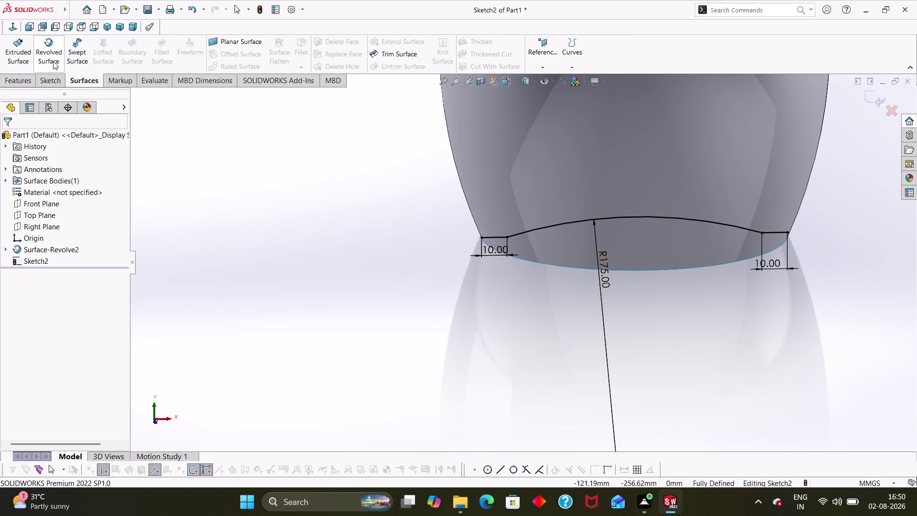
click(20, 53)
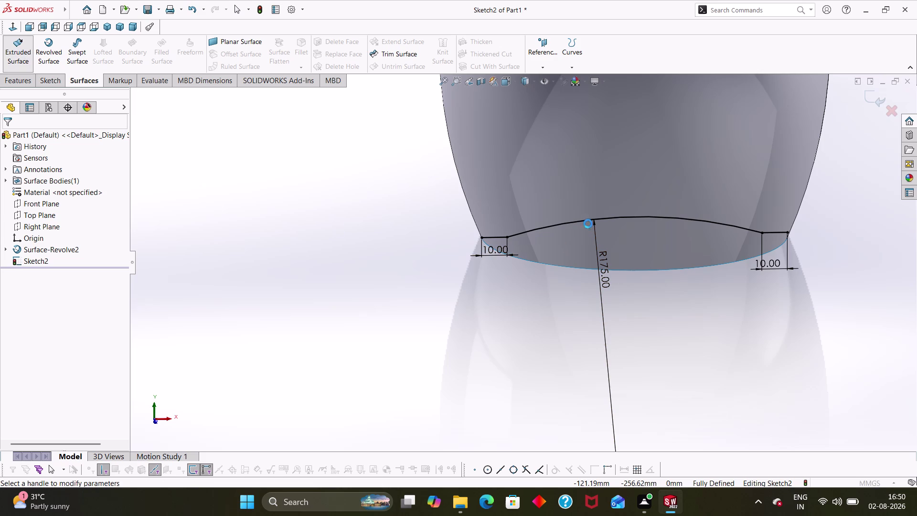
scroll(up, 3)
scroll(up, 3)
middle_drag(676, 294, 634, 378)
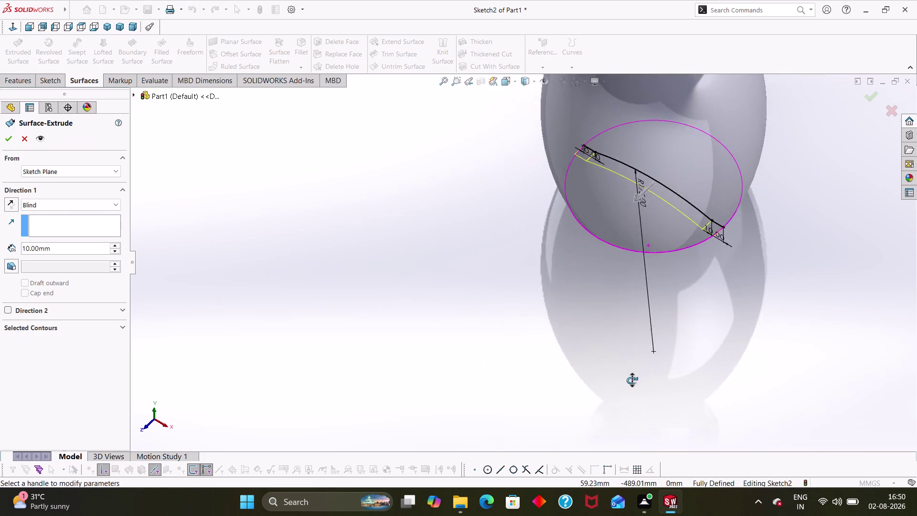
middle_drag(634, 379, 626, 384)
scroll(up, 3)
middle_drag(727, 237, 680, 324)
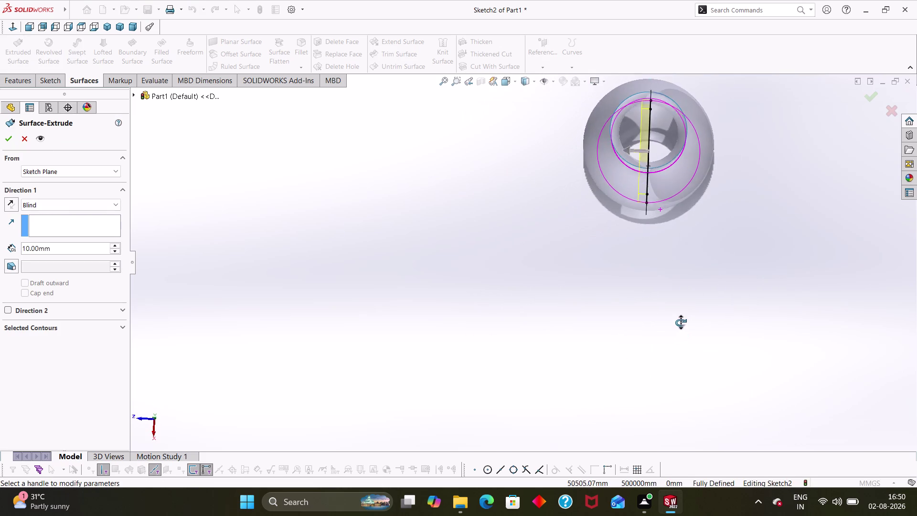
middle_drag(680, 324, 681, 320)
middle_drag(682, 311, 707, 121)
scroll(up, 3)
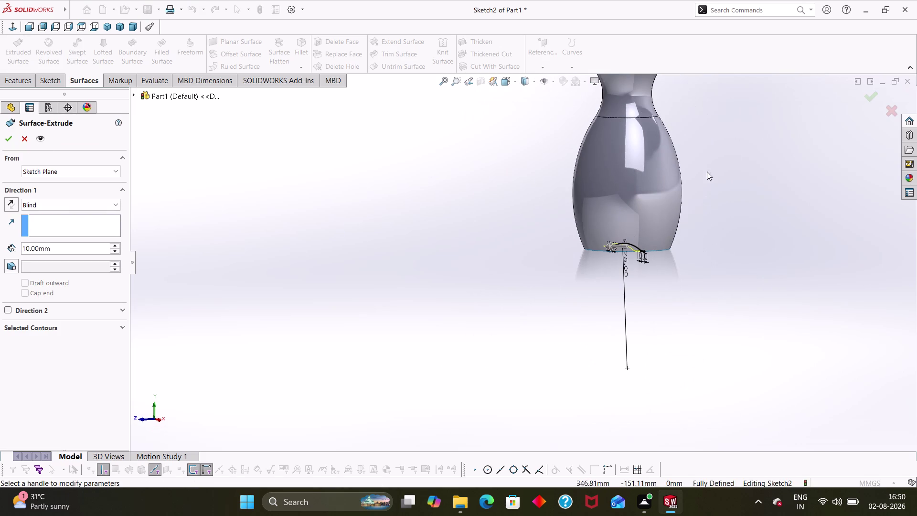
Set the extrusion to Mid Plane with 140 mm depth and accept it.
click(51, 201)
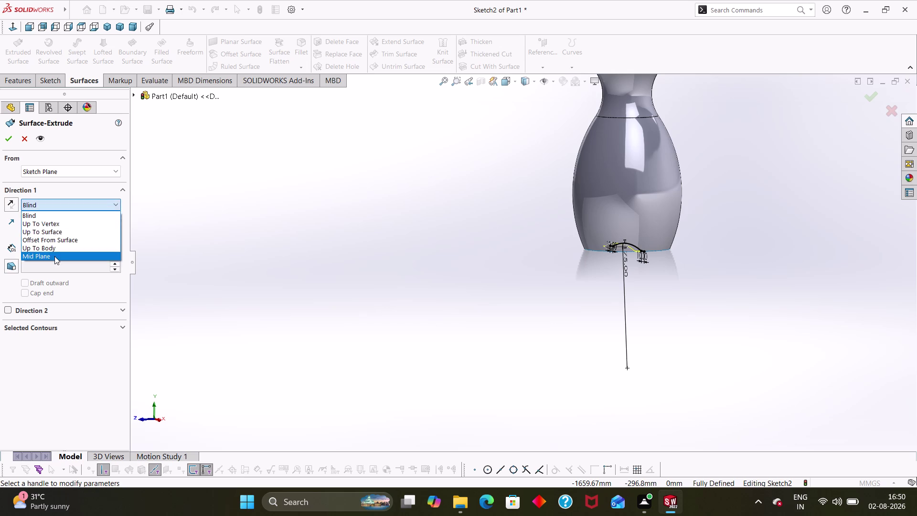
click(54, 256)
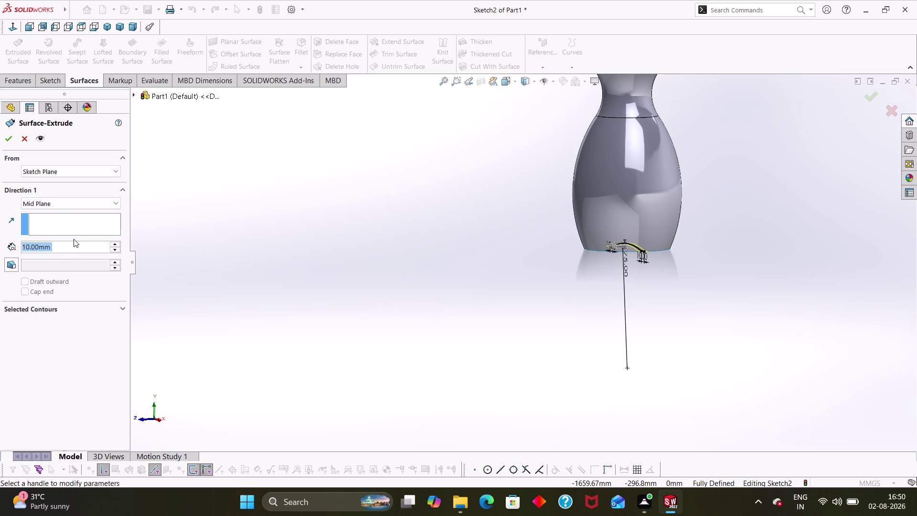
text(140)
key(Return)
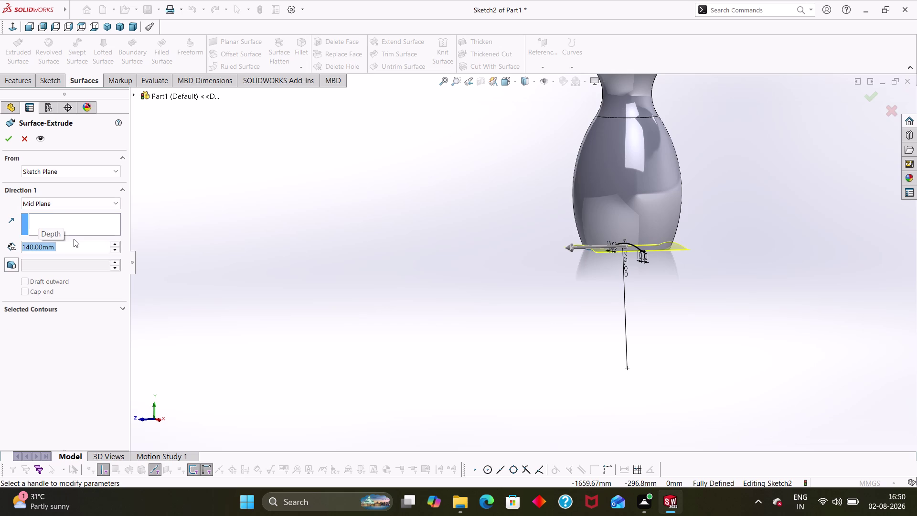
scroll(up, 3)
middle_drag(591, 283, 580, 347)
click(9, 138)
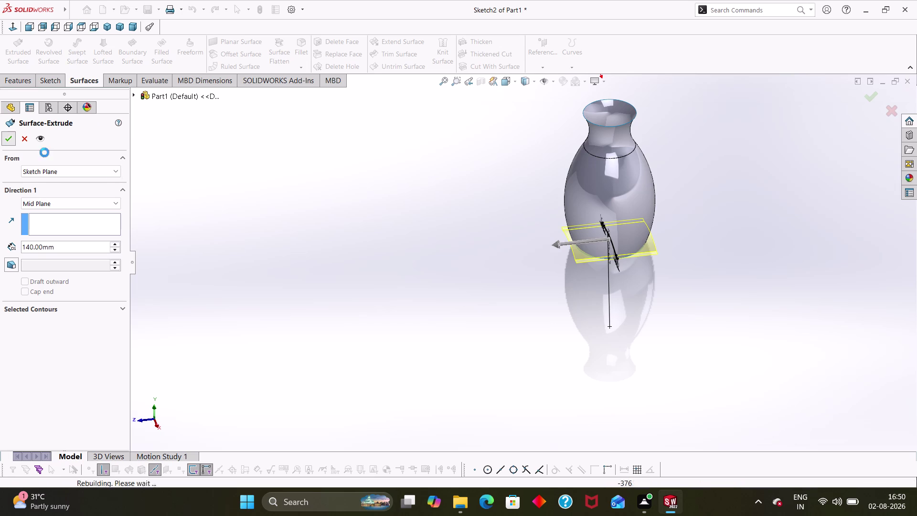
click(532, 256)
Orbit above and below the vase and base surface, then start Trim Surface.
scroll(up, 3)
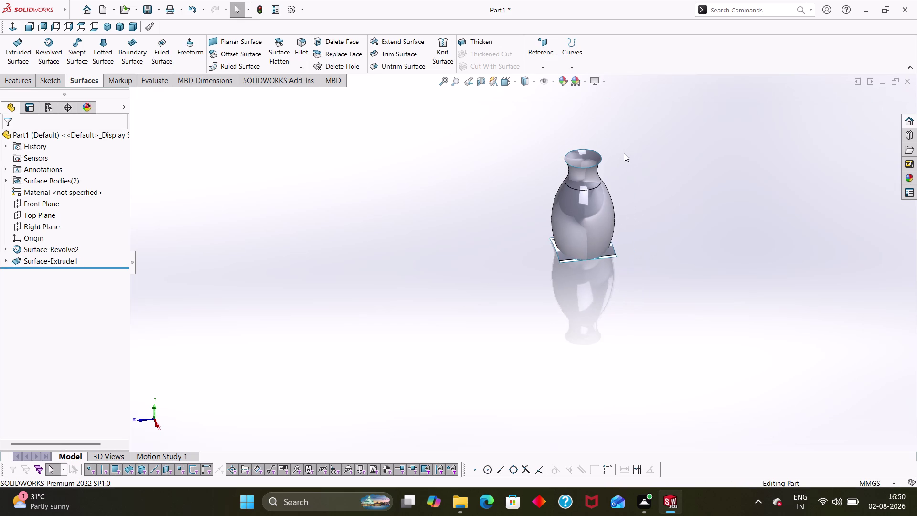
scroll(down, 3)
middle_drag(602, 334, 629, 425)
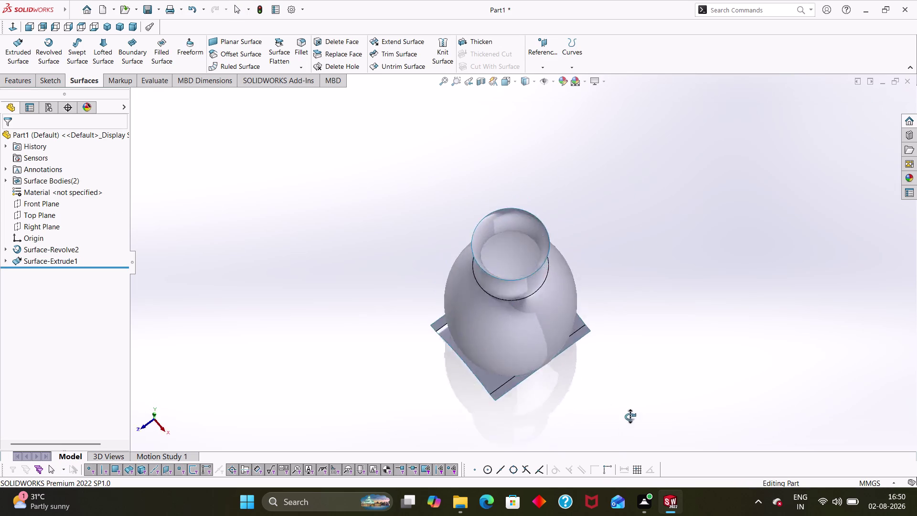
middle_drag(629, 424, 665, 164)
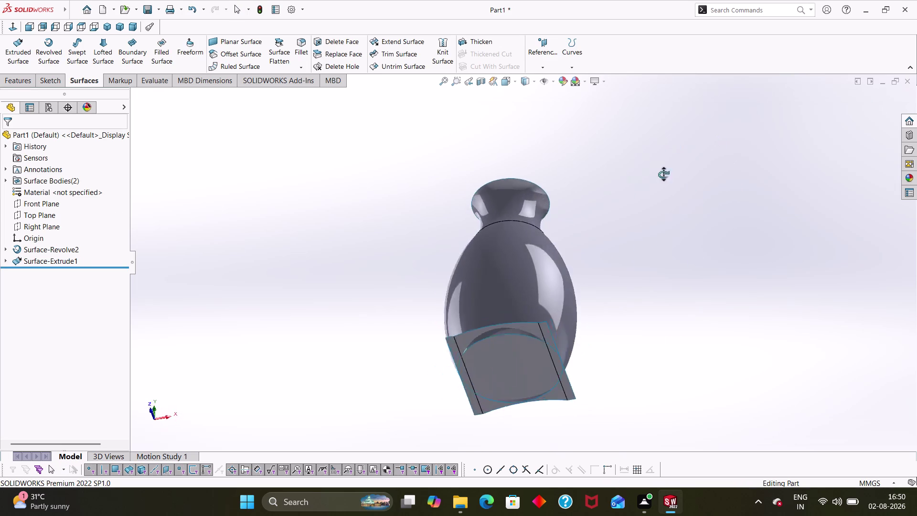
middle_drag(665, 164, 657, 413)
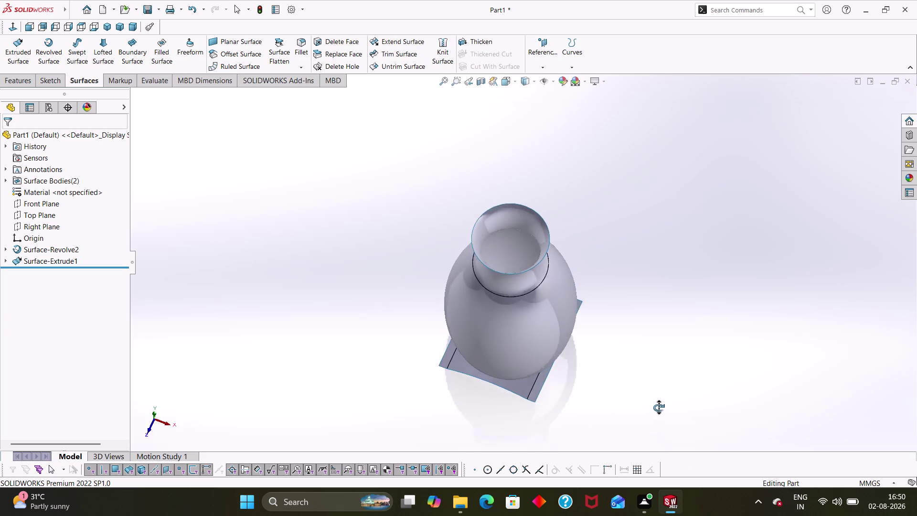
middle_drag(657, 413, 622, 338)
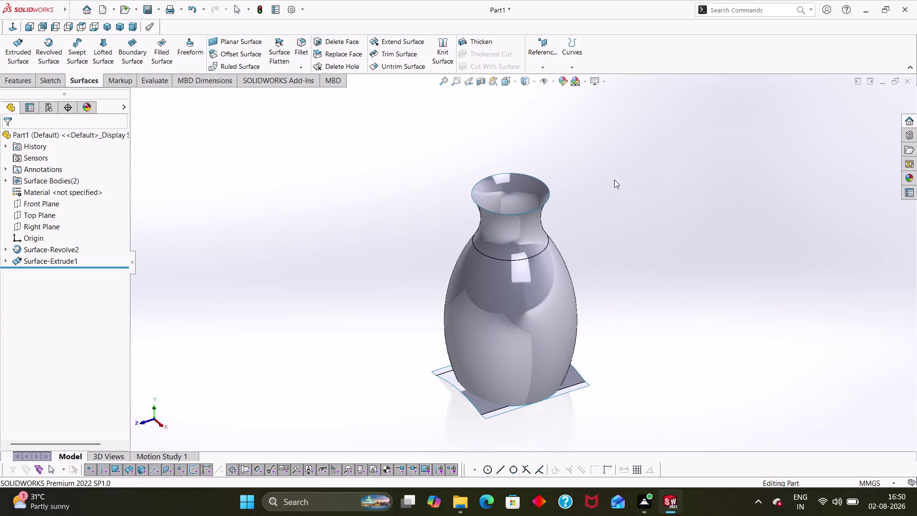
scroll(down, 3)
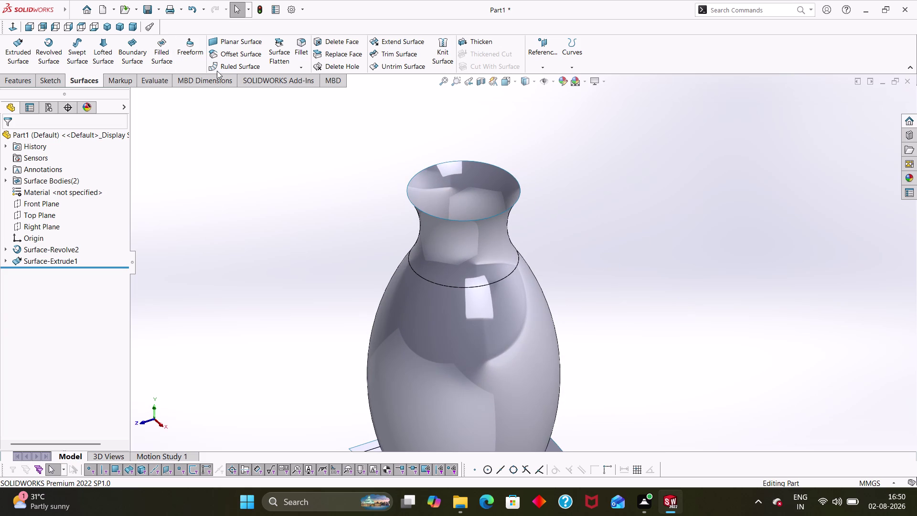
click(408, 50)
scroll(up, 3)
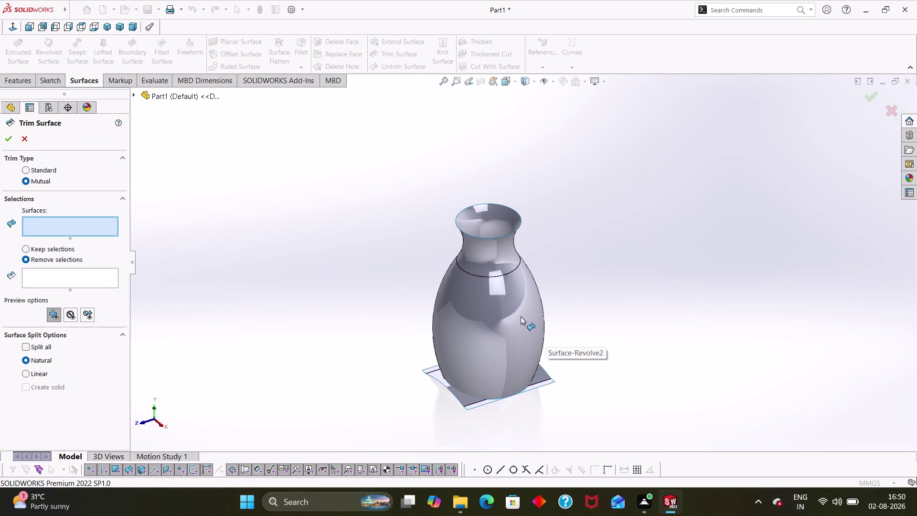
Mutually trim Surface-Revolve2 and Surface-Extrude1, removing the two outer base pieces.
scroll(down, 3)
click(518, 335)
click(544, 381)
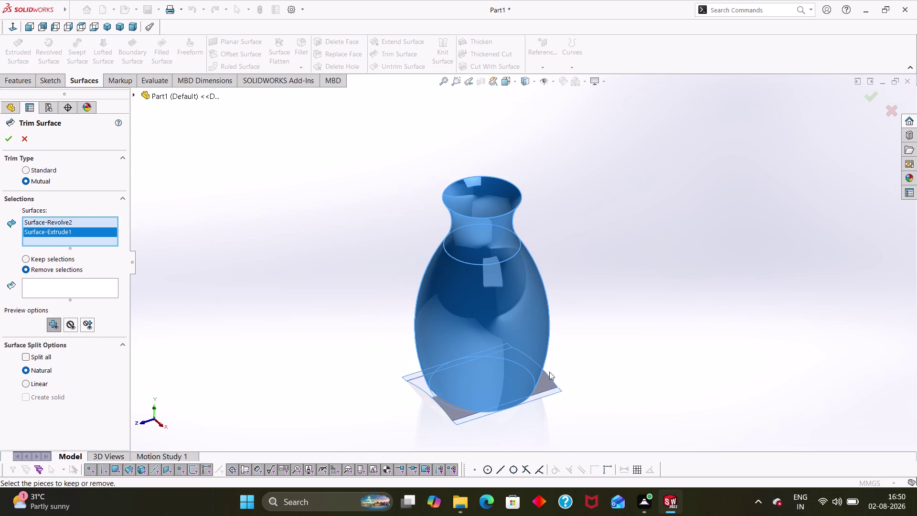
middle_drag(575, 212, 494, 261)
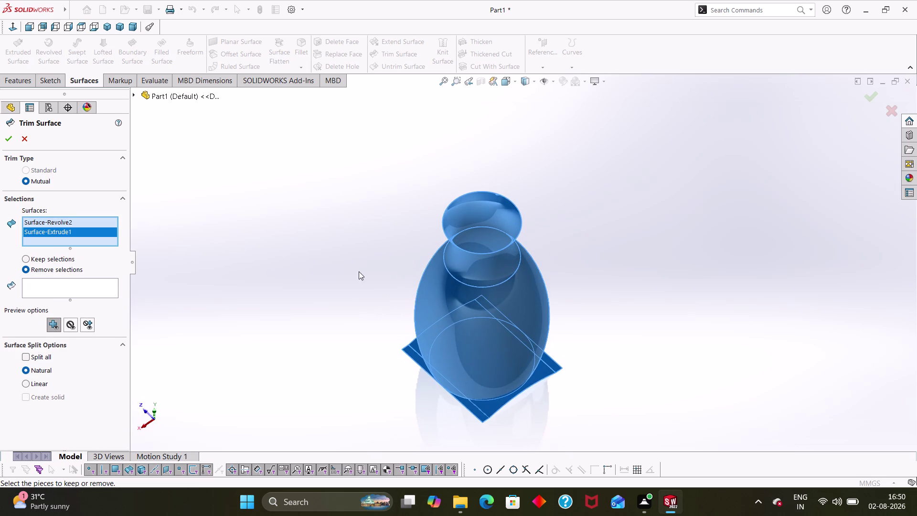
click(36, 290)
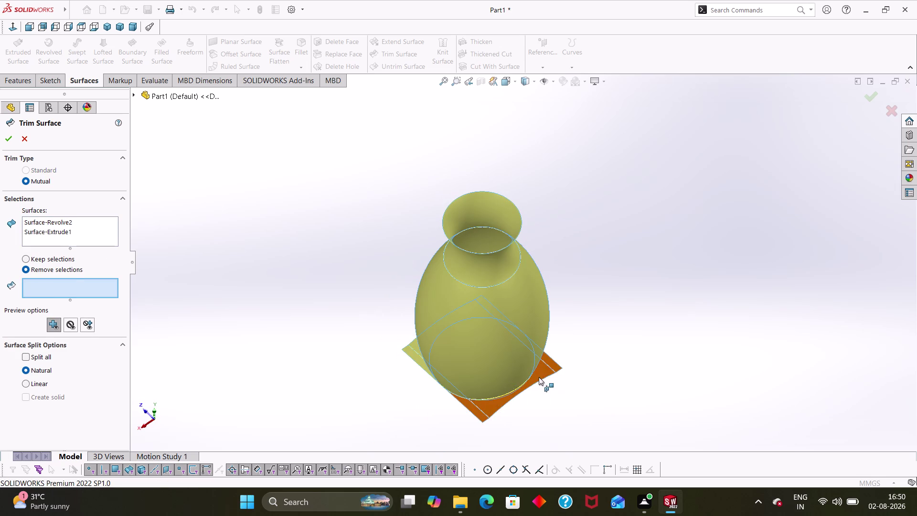
click(539, 376)
middle_drag(369, 366, 419, 378)
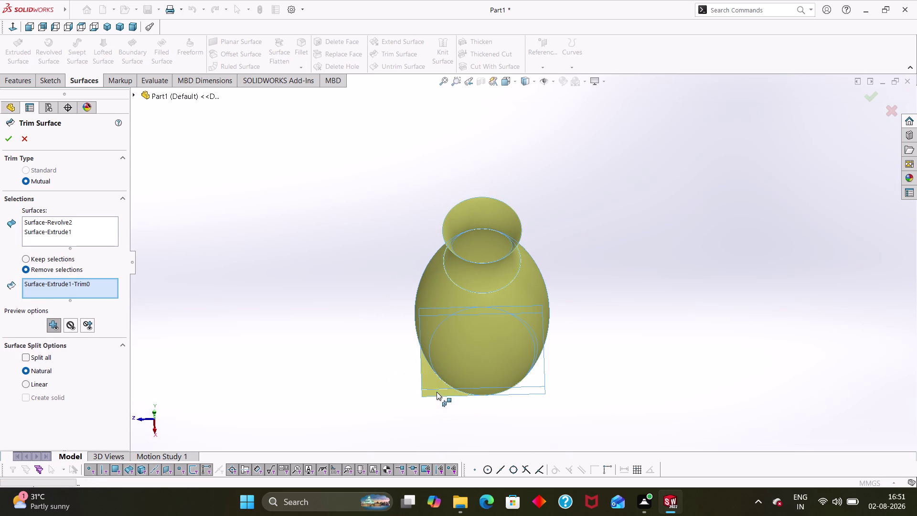
click(434, 388)
middle_drag(374, 386, 443, 389)
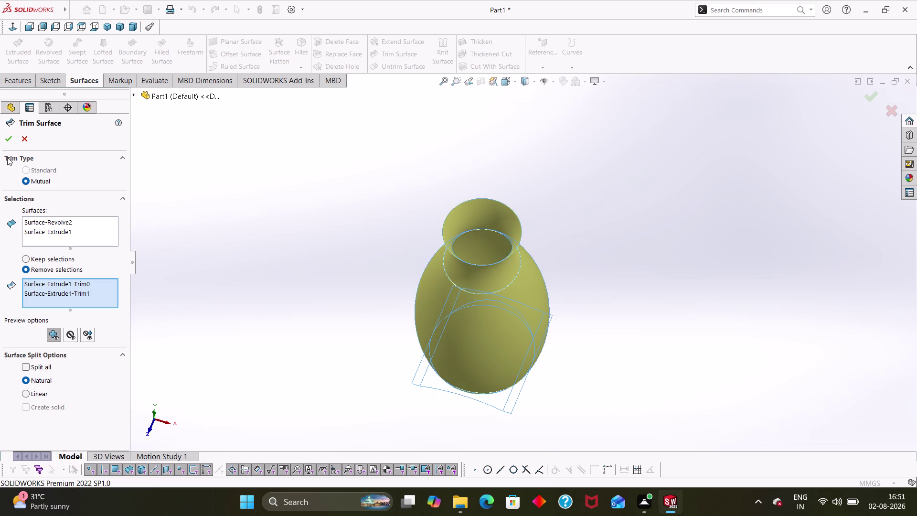
click(7, 140)
click(398, 278)
scroll(up, 3)
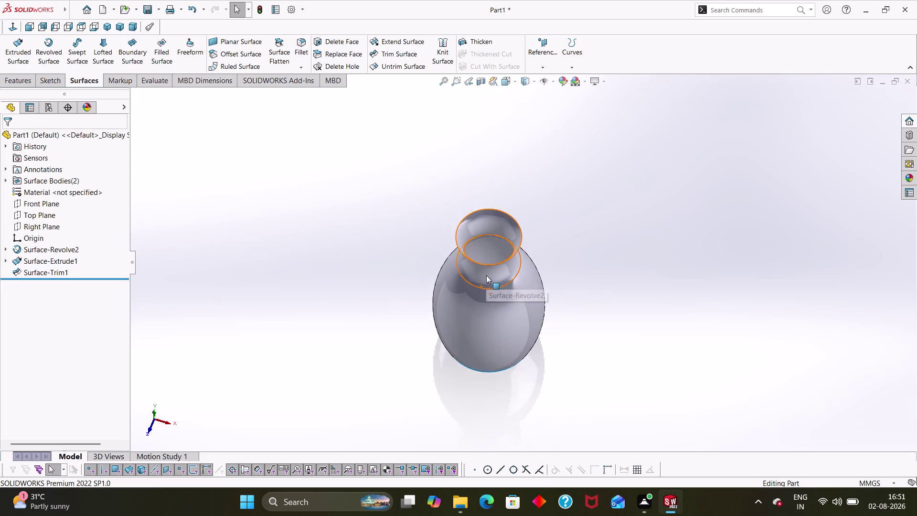
Orbit the trimmed vase to inspect its closed bottom, opening and sides.
scroll(down, 3)
scroll(down, 3)
middle_drag(562, 390, 542, 179)
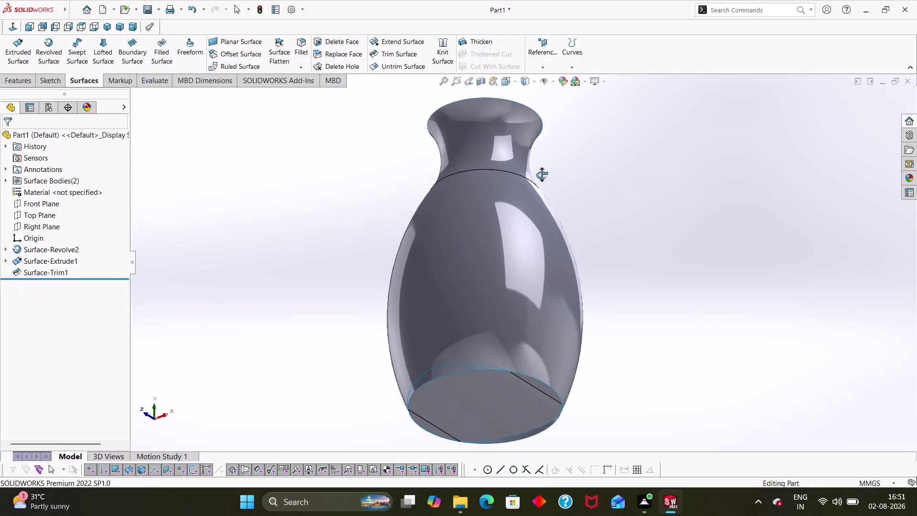
middle_drag(542, 179, 530, 154)
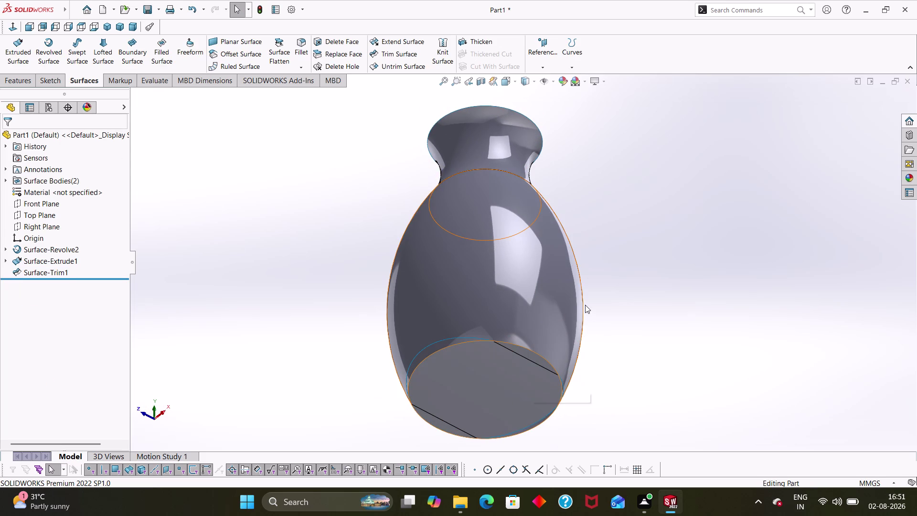
middle_drag(626, 238, 587, 313)
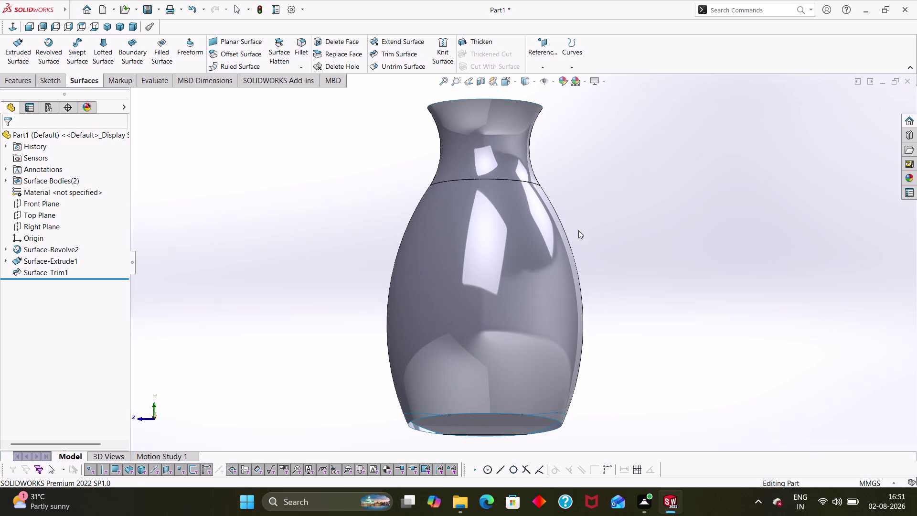
middle_drag(589, 220, 570, 369)
middle_drag(569, 234, 548, 305)
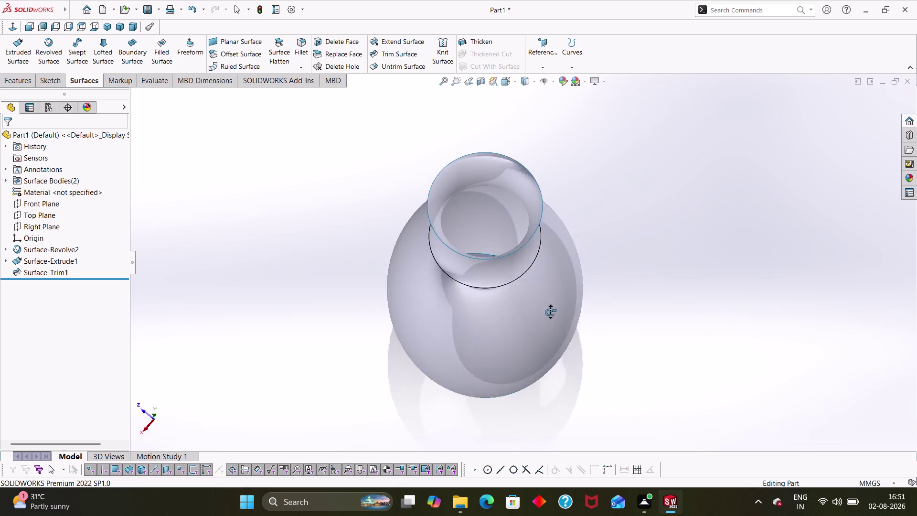
middle_drag(549, 304, 627, 30)
middle_drag(655, 385, 634, 283)
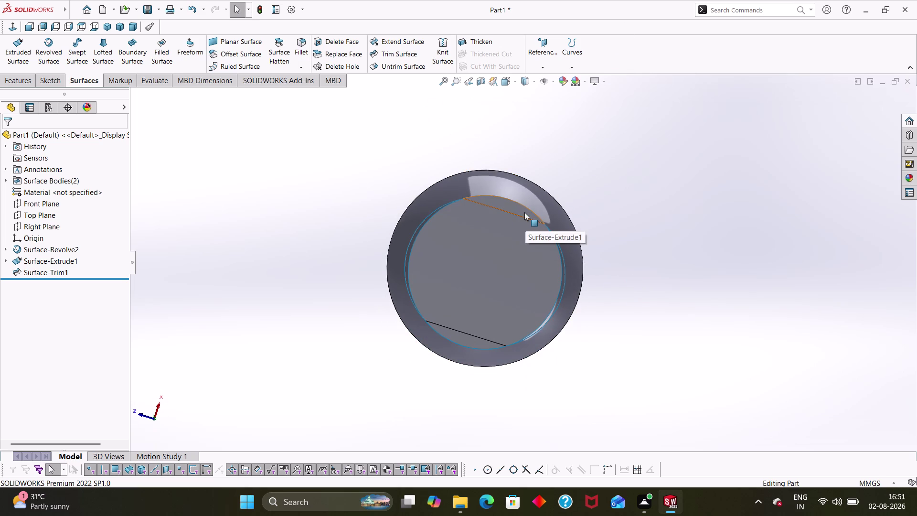
middle_drag(650, 319, 633, 341)
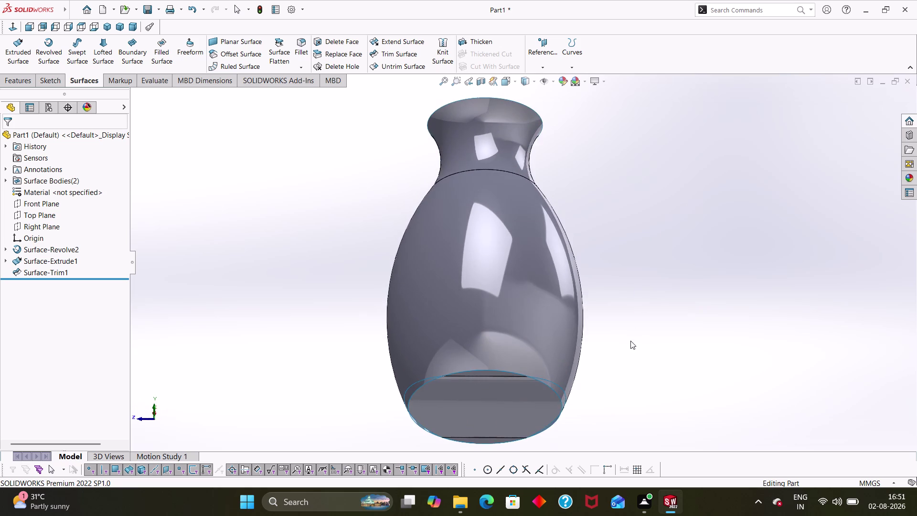
middle_drag(581, 270, 624, 357)
middle_drag(586, 264, 592, 498)
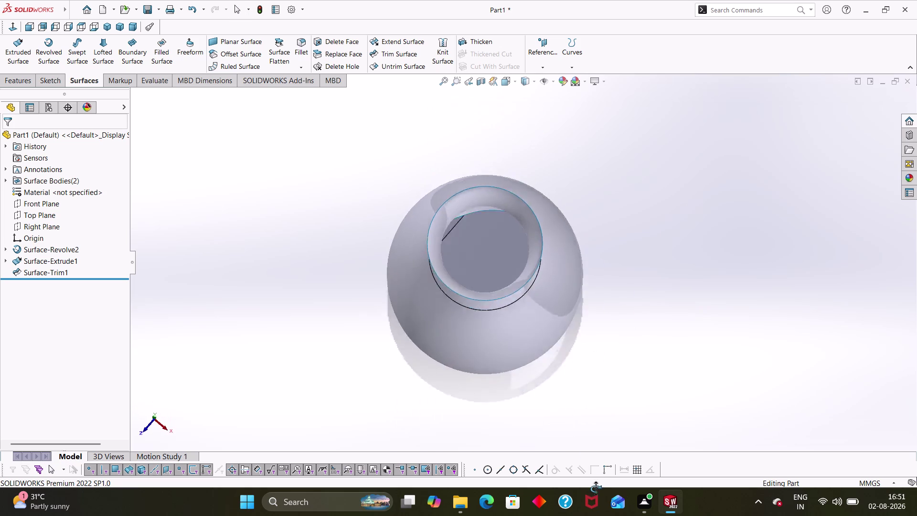
middle_drag(592, 498, 632, 332)
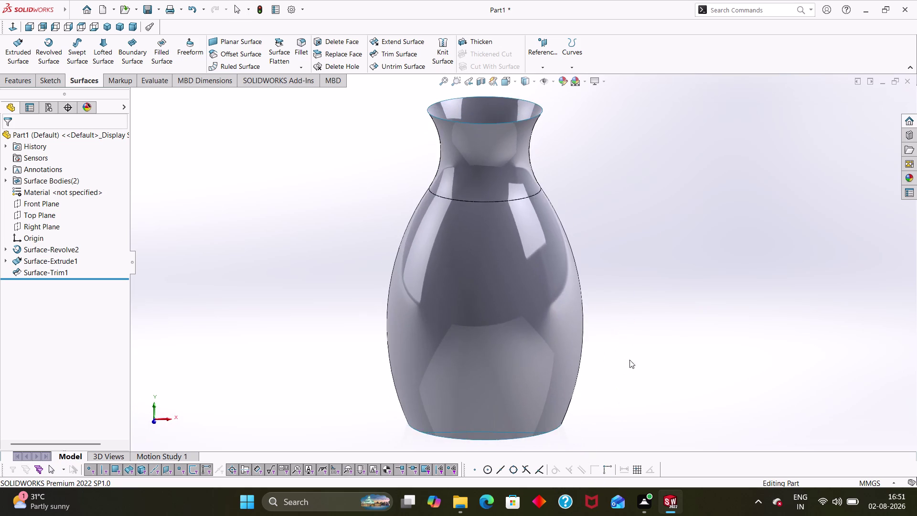
scroll(up, 3)
middle_drag(611, 341, 664, 386)
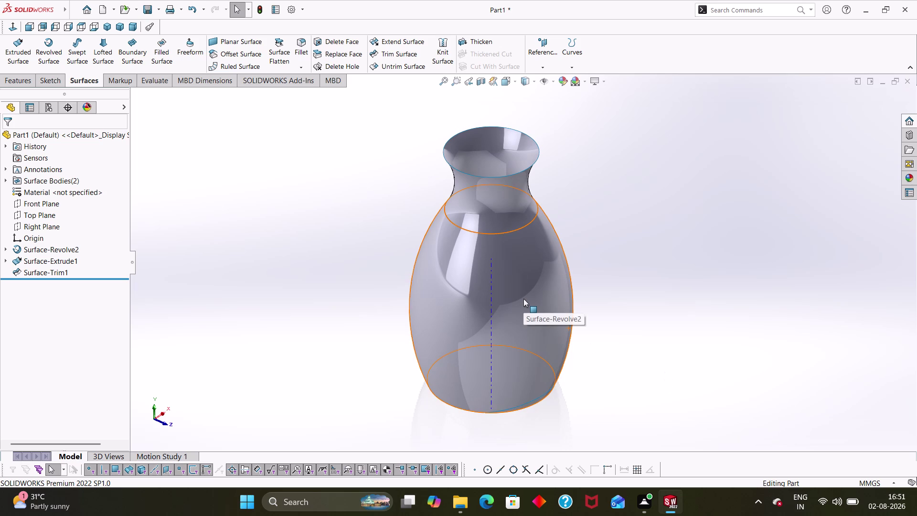
Start a new sketch on the Front Plane, viewed at an angle through the vase.
click(40, 208)
middle_drag(595, 301, 635, 297)
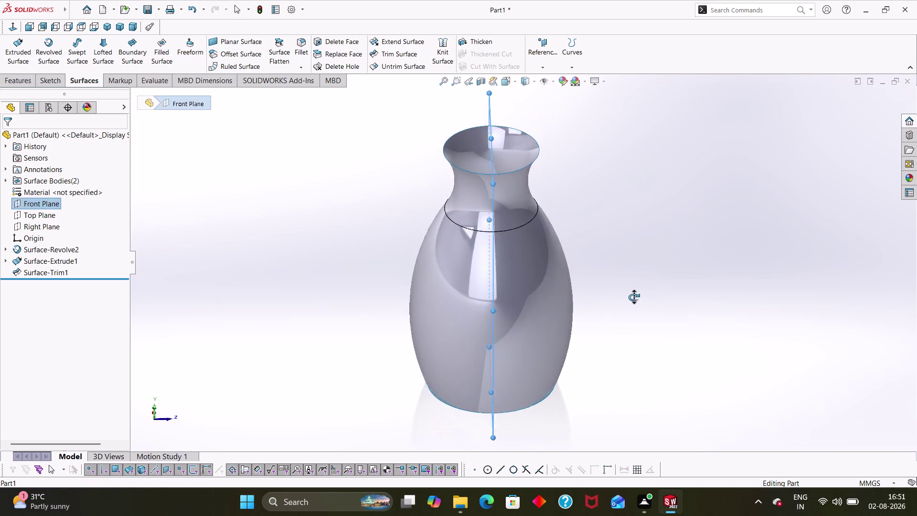
middle_drag(636, 297, 601, 304)
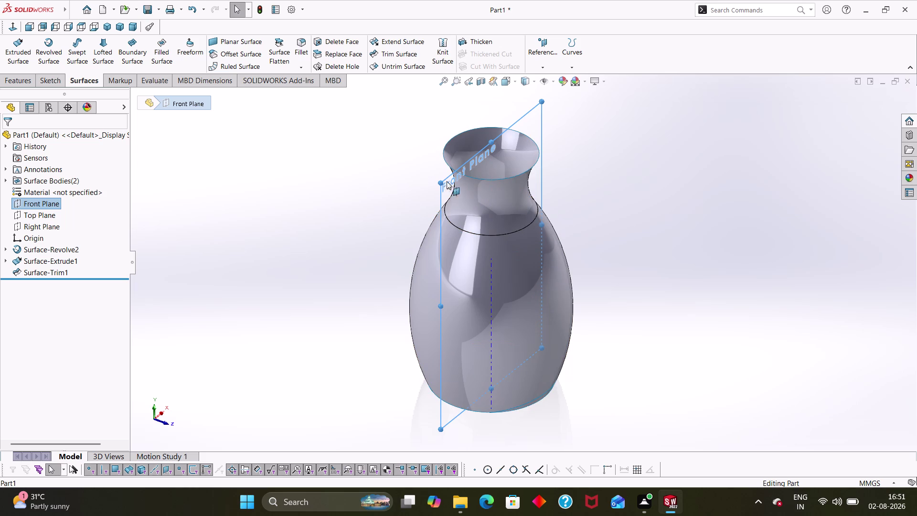
right_click(40, 202)
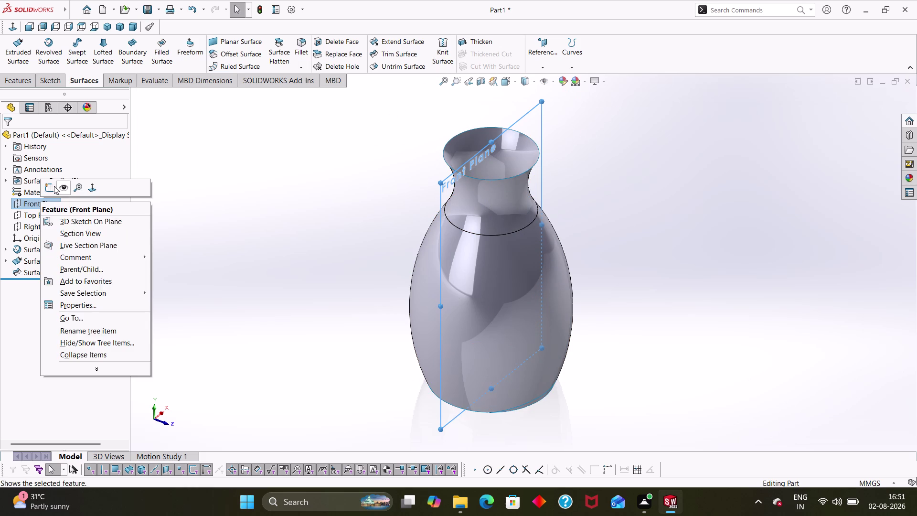
click(52, 186)
scroll(up, 3)
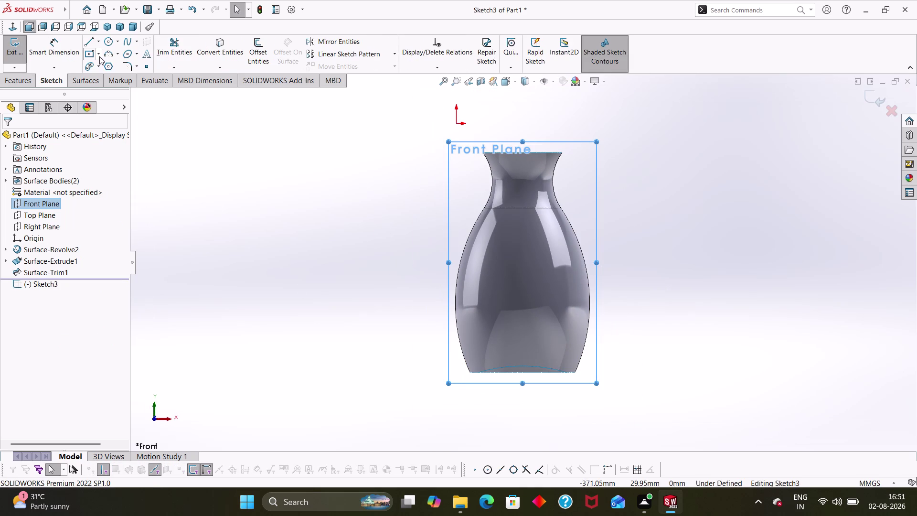
click(136, 53)
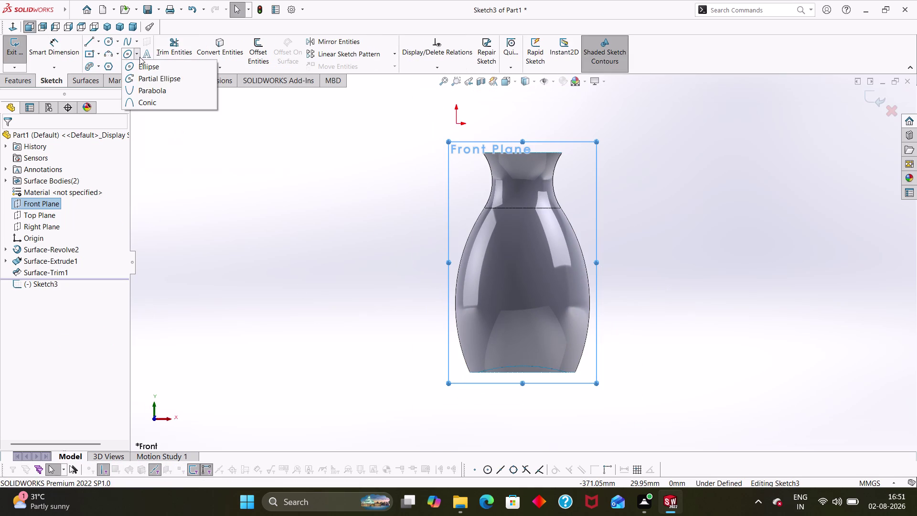
click(138, 68)
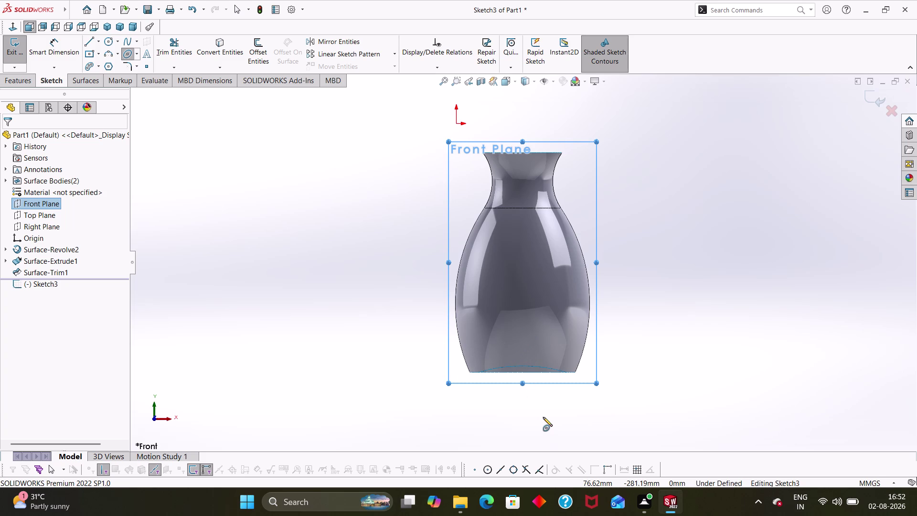
middle_drag(543, 416, 536, 419)
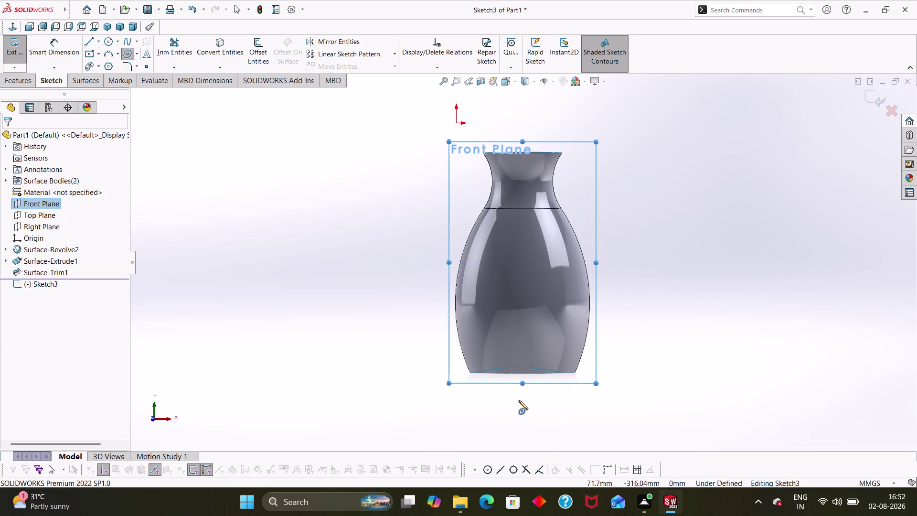
key(Escape)
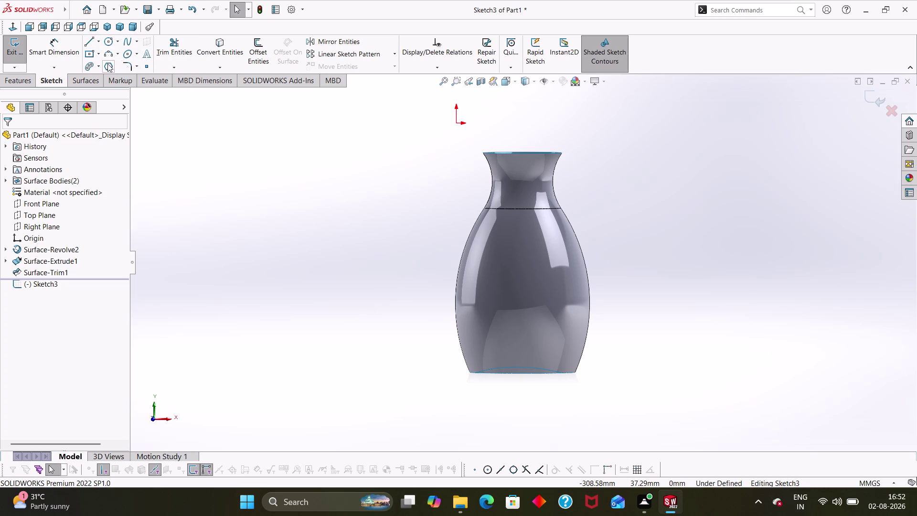
click(100, 40)
click(212, 119)
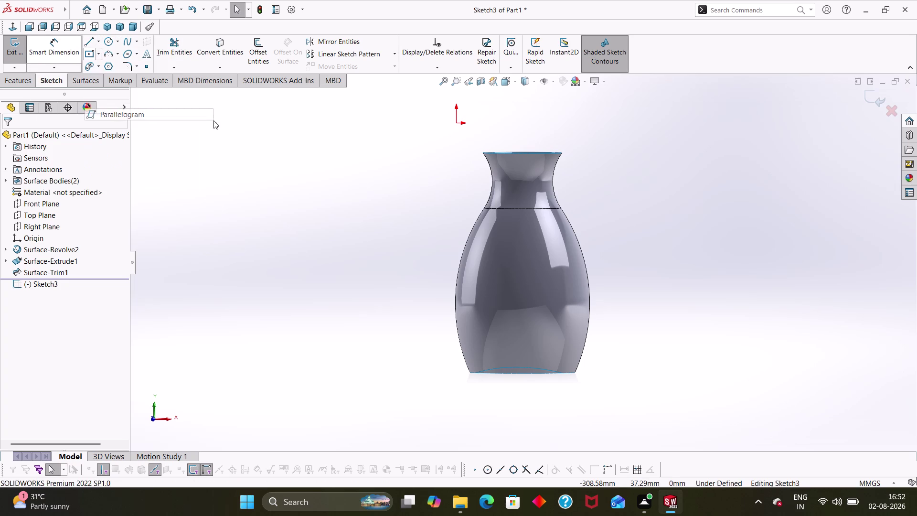
key(Escape)
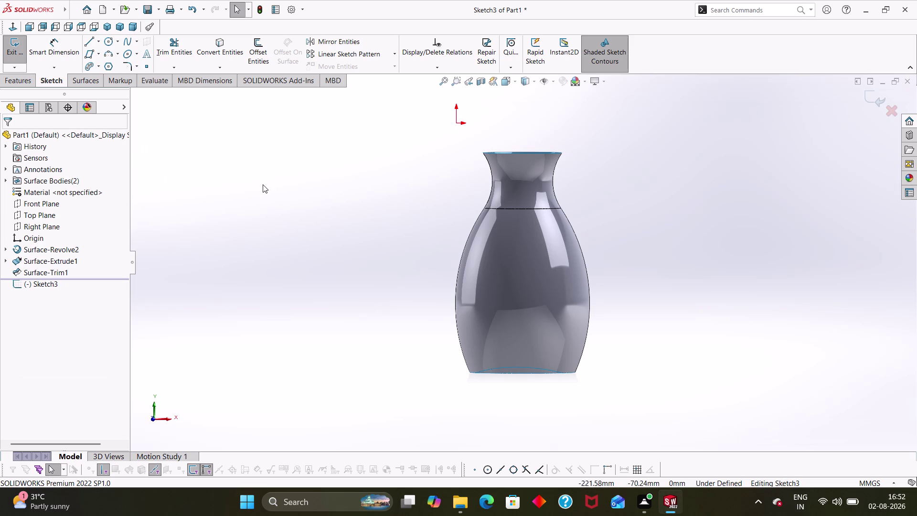
click(90, 42)
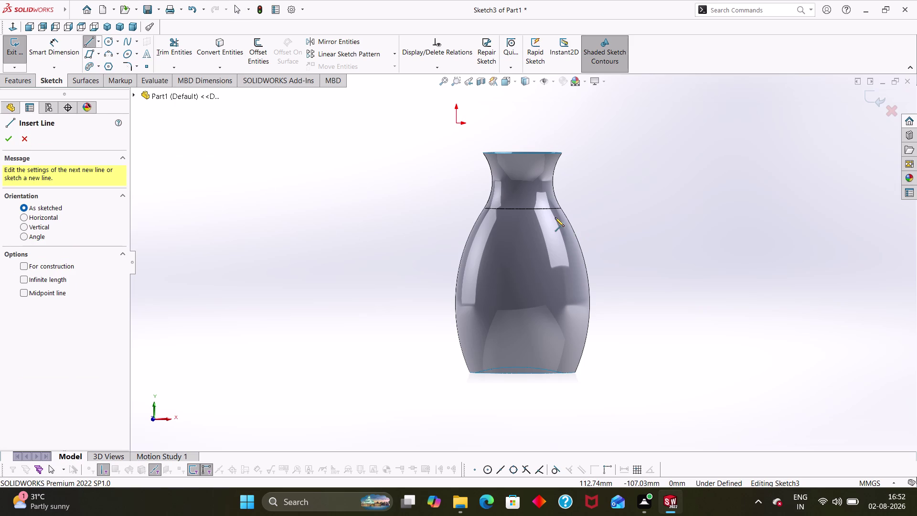
Draw three connected handle lines: out from the vase side, down, and back to it.
click(559, 225)
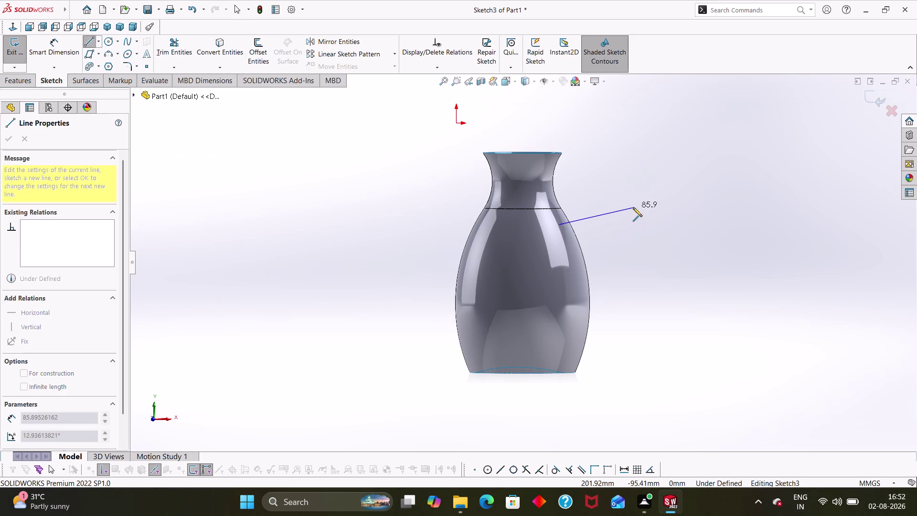
click(600, 215)
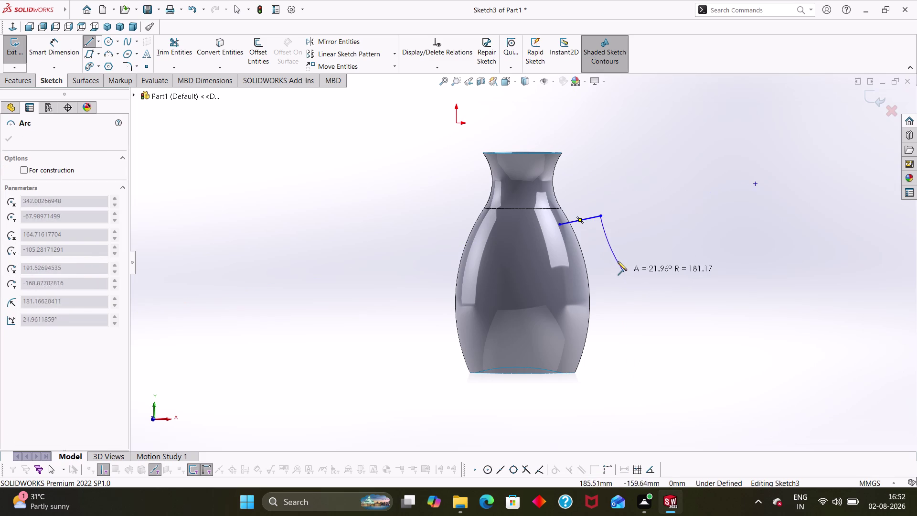
key(Escape)
right_drag(329, 176, 259, 195)
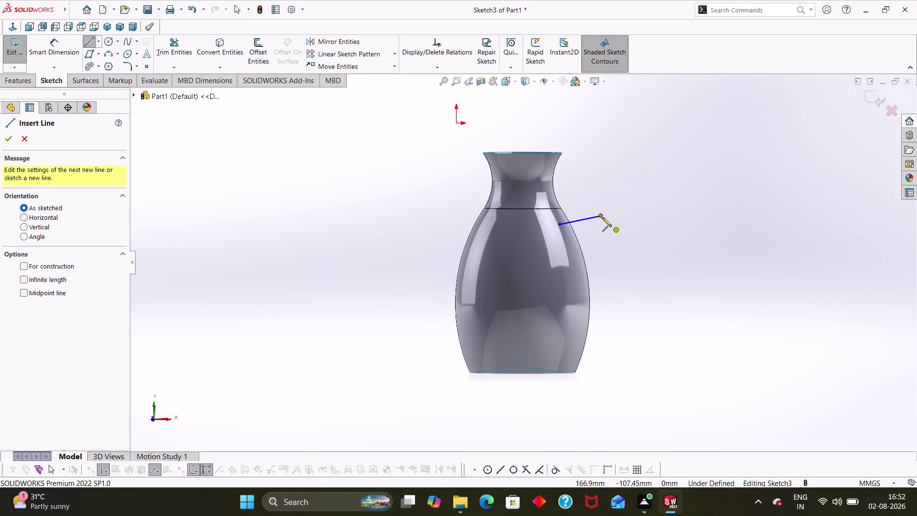
click(602, 217)
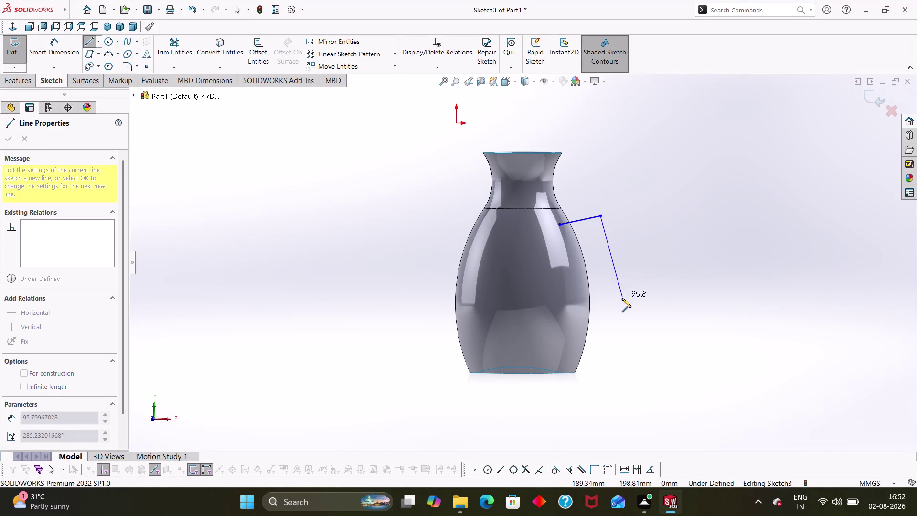
click(622, 298)
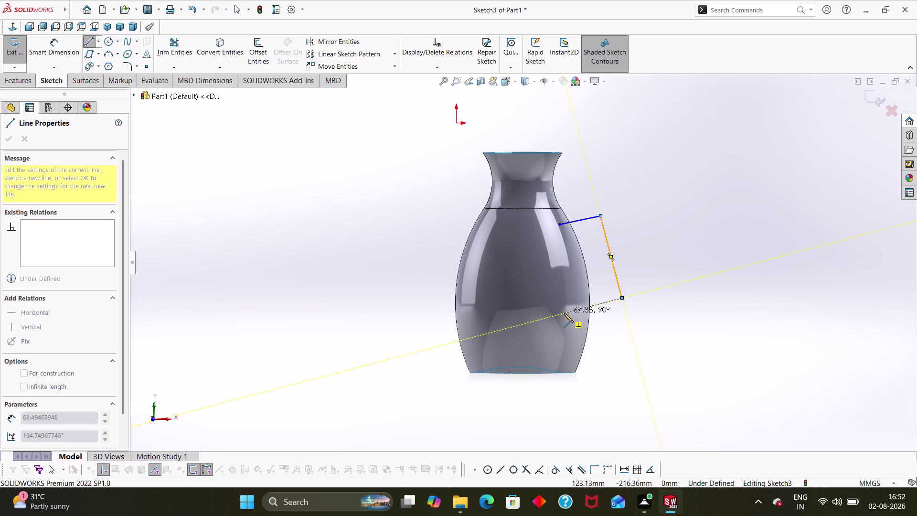
click(564, 314)
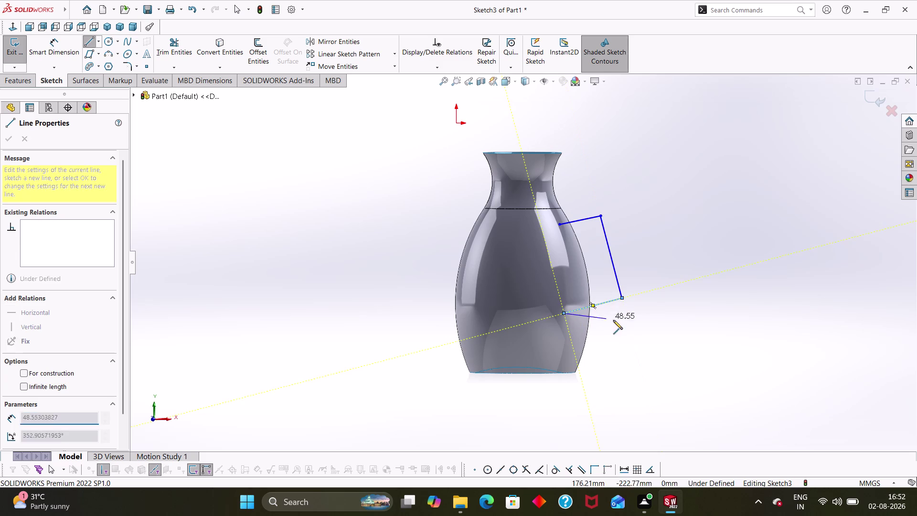
key(Escape)
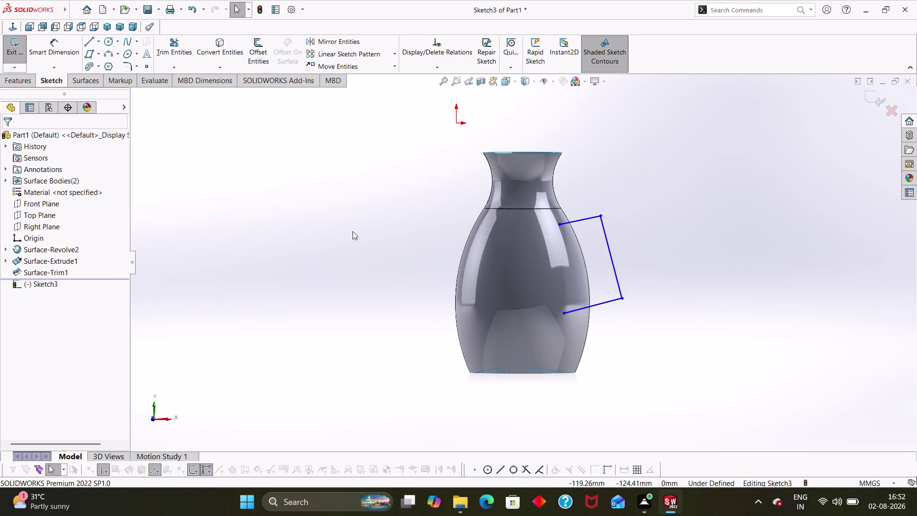
right_drag(353, 231, 287, 230)
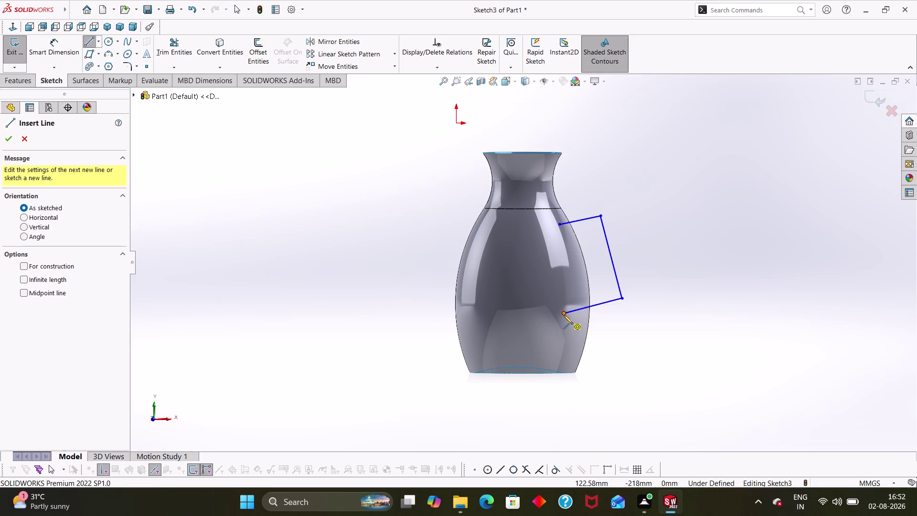
click(563, 315)
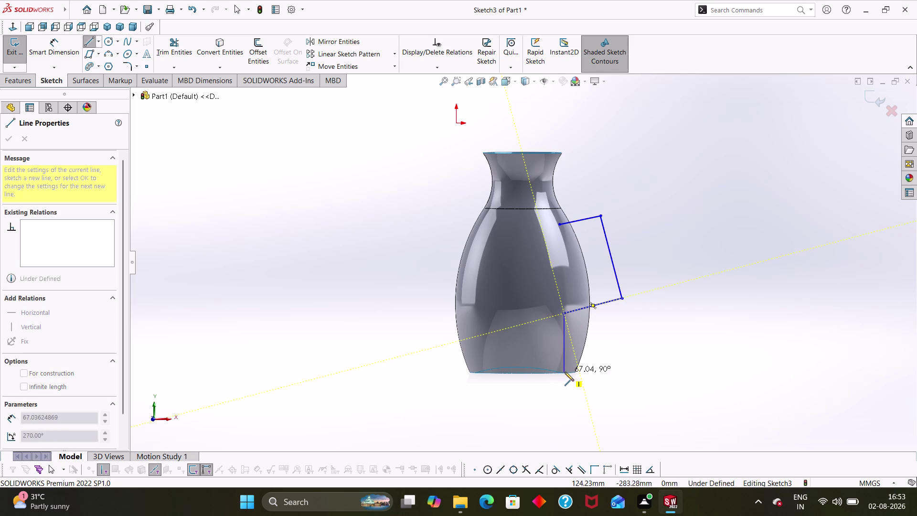
scroll(down, 3)
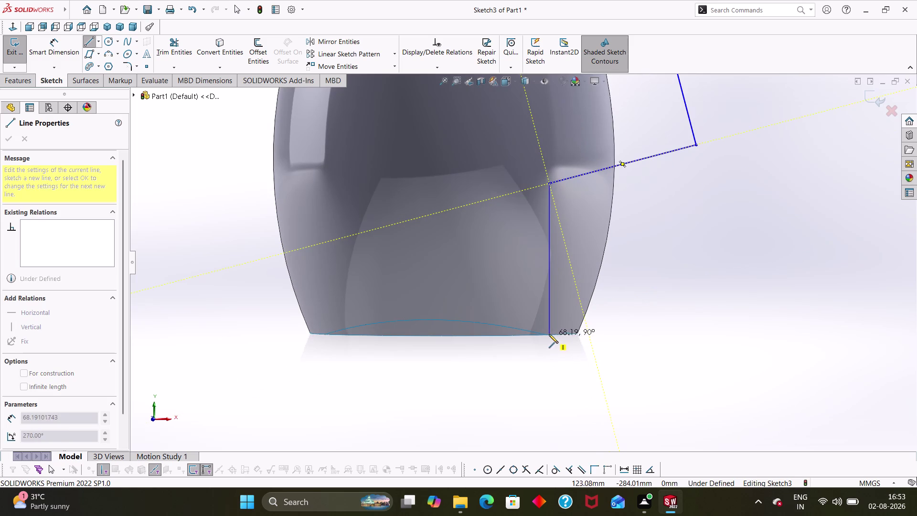
key(Escape)
right_drag(628, 396, 652, 214)
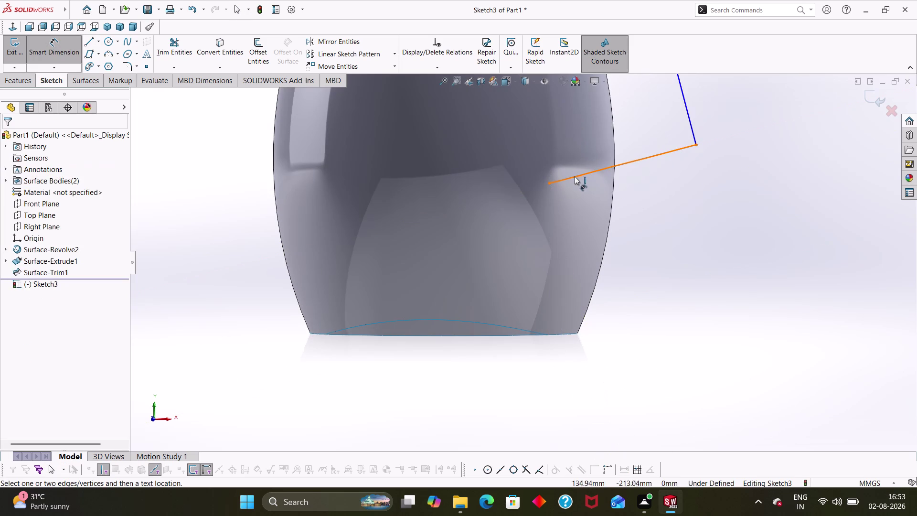
Dimension the handle's lower endpoint 66 mm above the vase's bottom edge.
click(549, 181)
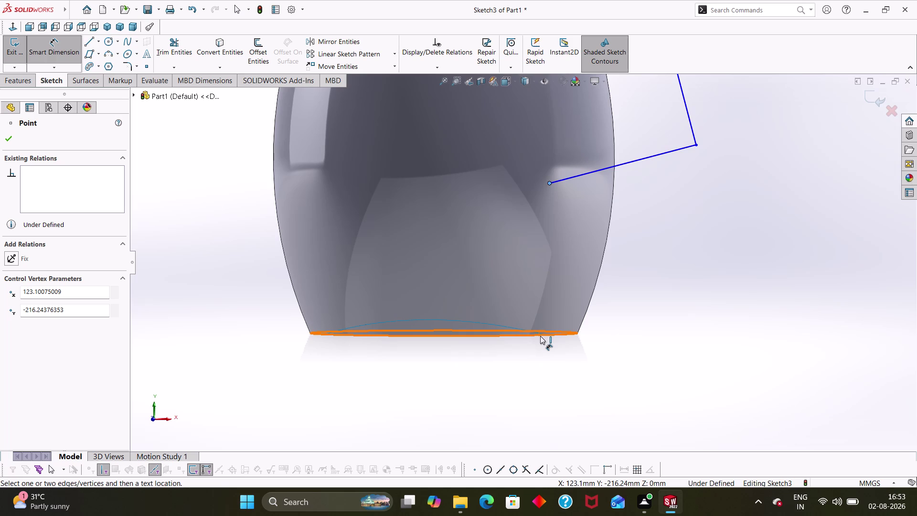
click(541, 335)
click(701, 311)
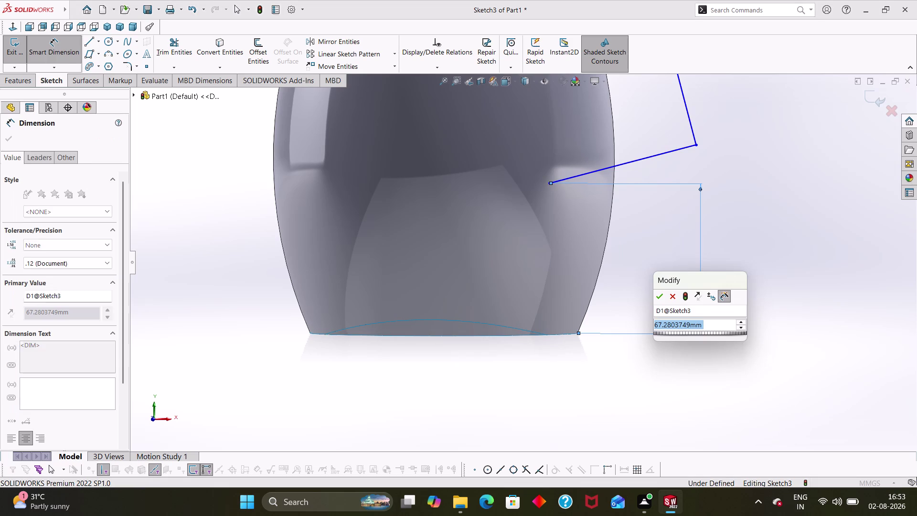
text(66)
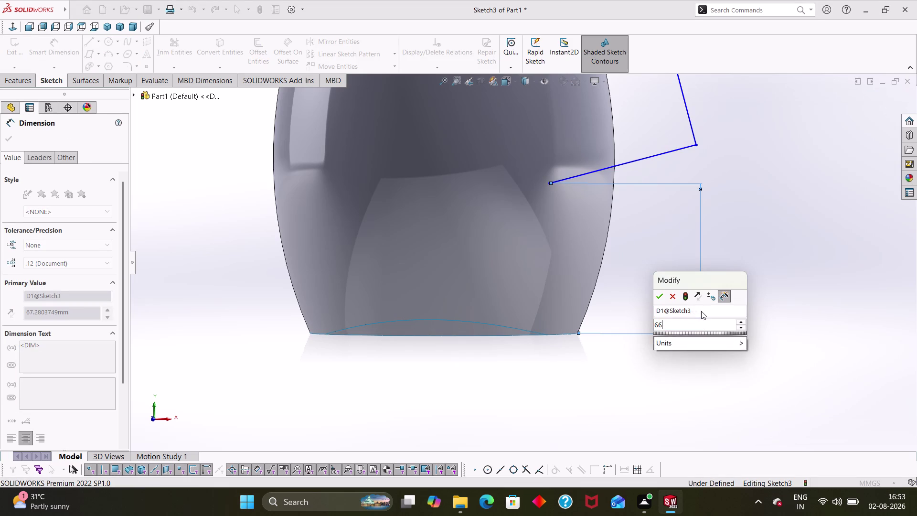
key(Return)
click(748, 301)
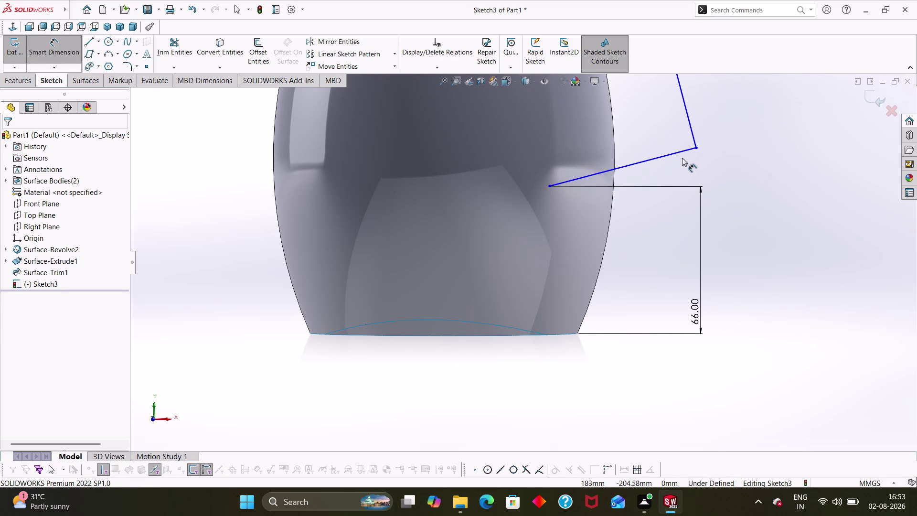
Delete the unwanted vertical length dimension placed on the outer handle line.
scroll(up, 3)
scroll(up, 3)
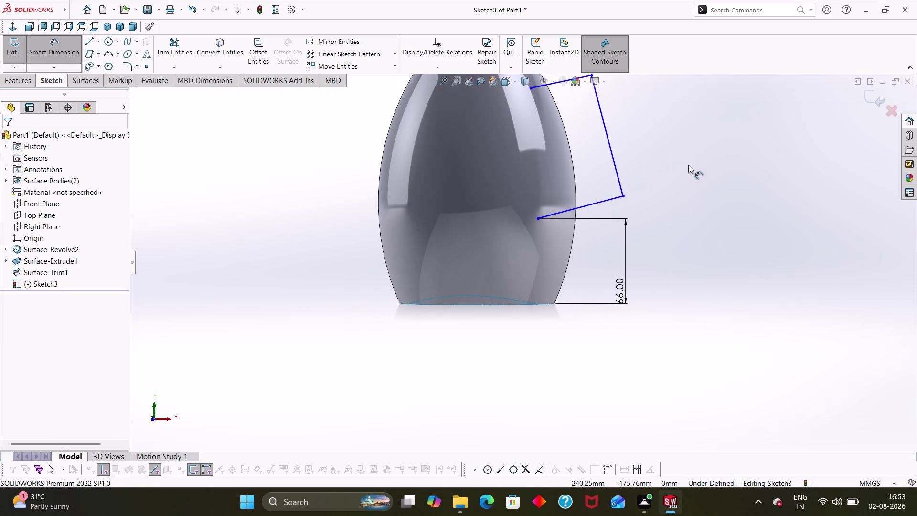
click(614, 162)
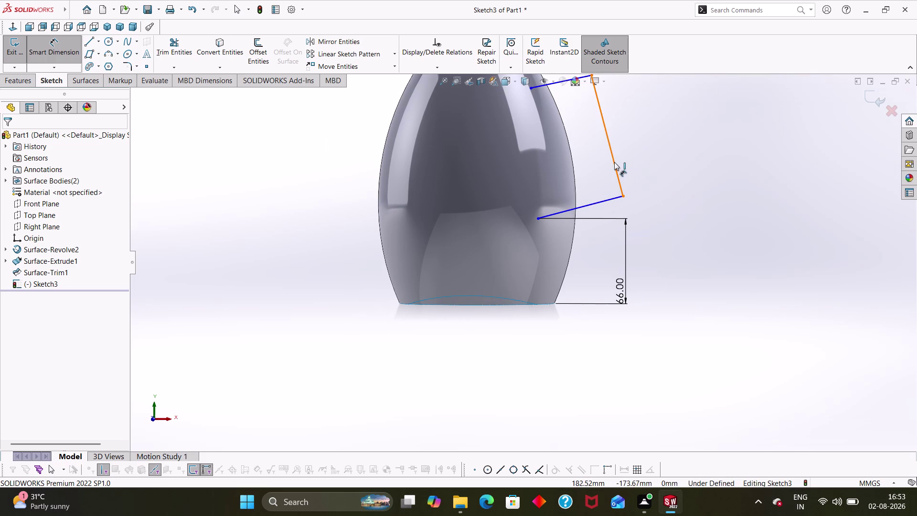
click(670, 145)
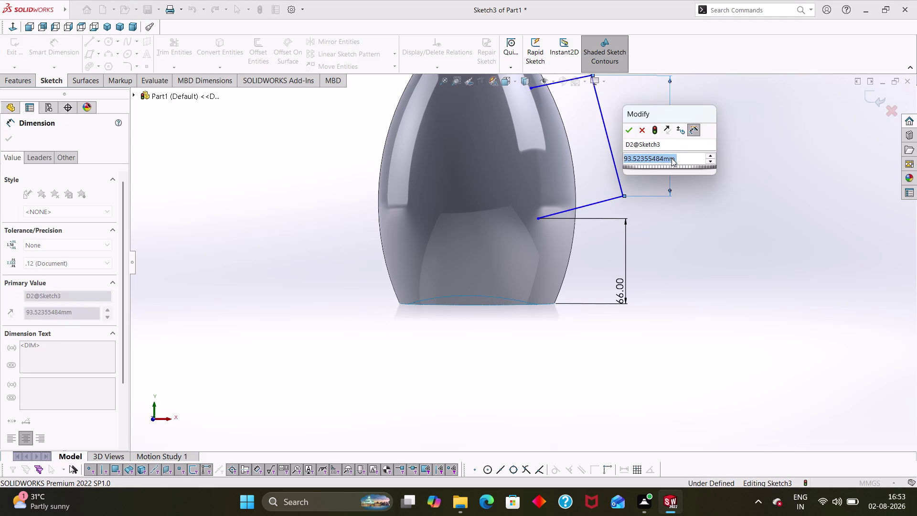
key(Escape)
key(Escape)
key(Escape)
key(Escape)
click(671, 146)
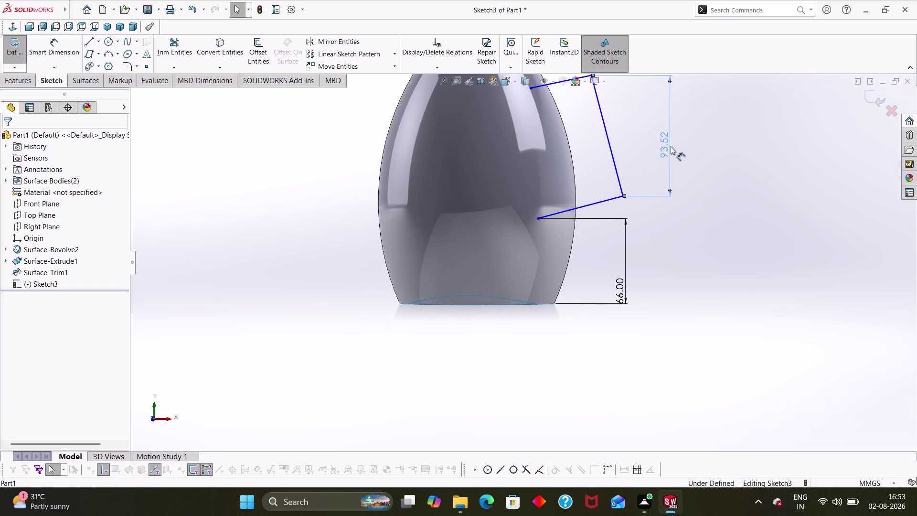
key(Delete)
Give the outer handle line an aligned length dimension of 77.5 mm.
scroll(up, 3)
right_drag(668, 201, 648, 99)
click(590, 141)
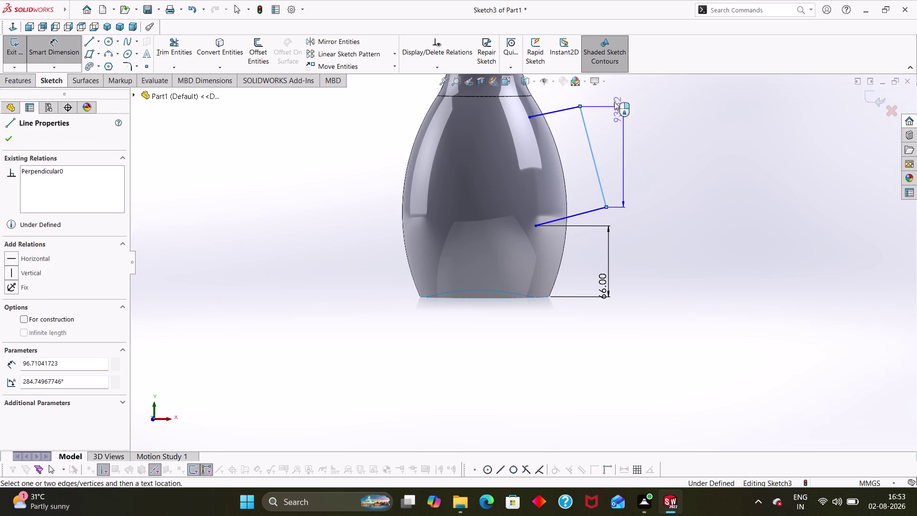
click(646, 103)
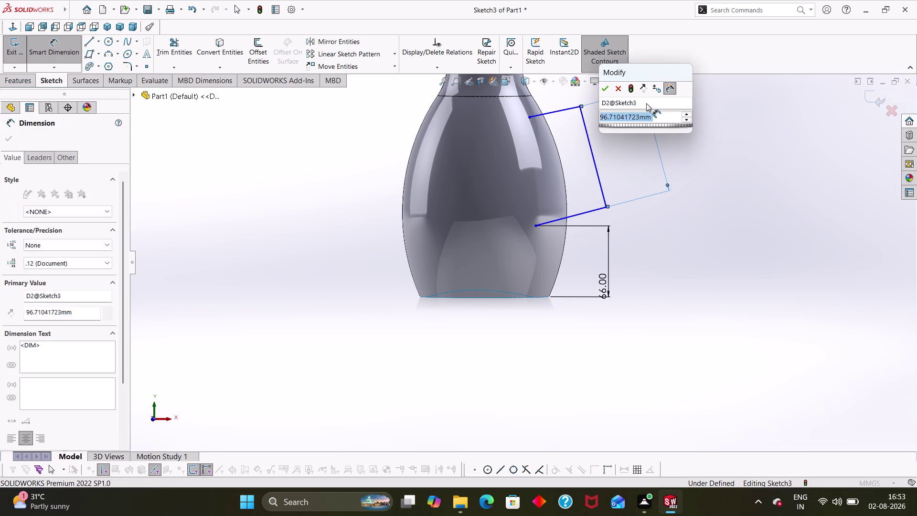
text(77.)
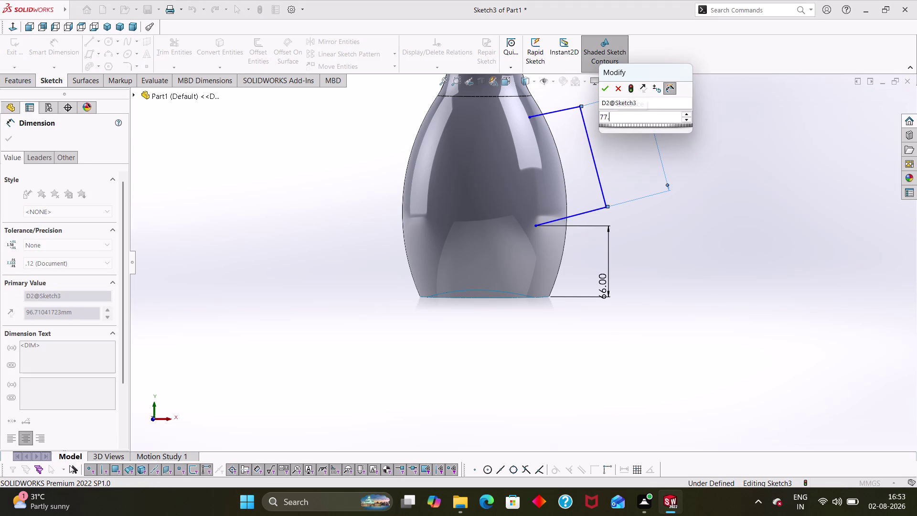
text(5)
key(Return)
click(668, 145)
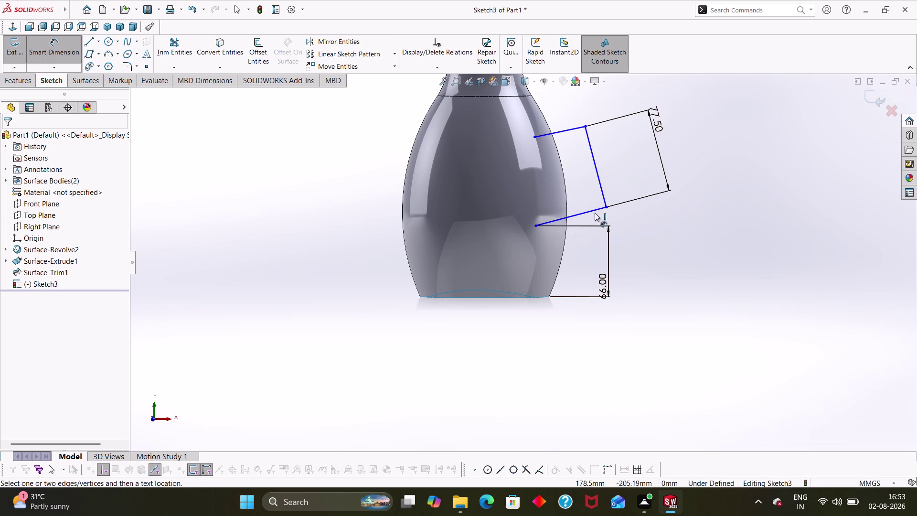
click(117, 67)
Start a sketch fillet on the lower outer handle corner with a 25 mm radius.
click(121, 65)
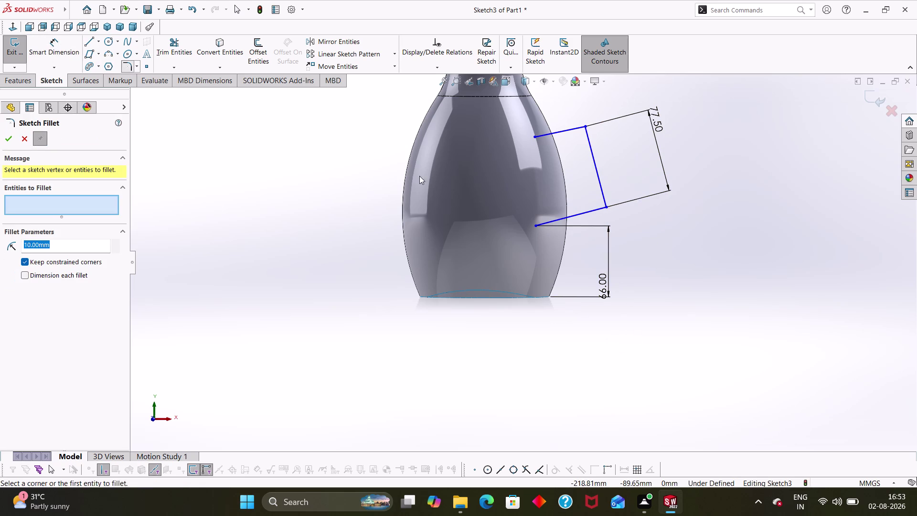
click(596, 208)
click(603, 197)
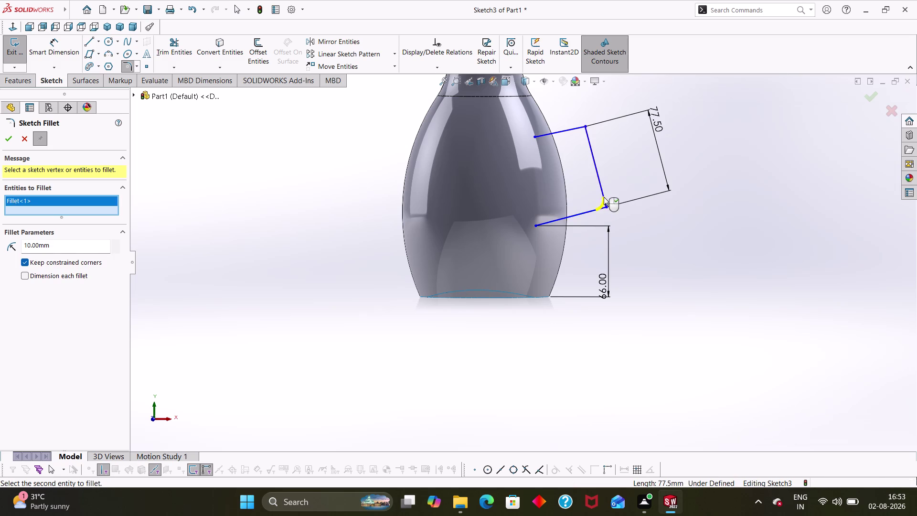
click(86, 241)
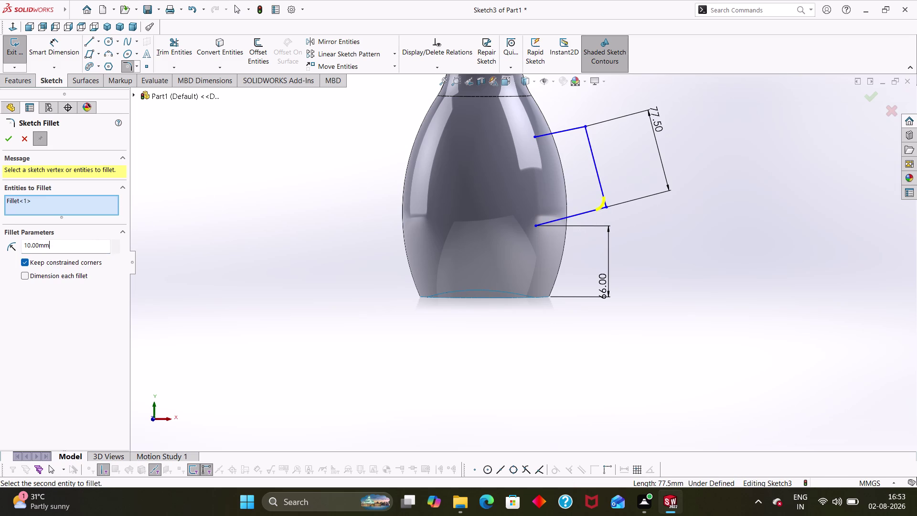
drag(83, 246, 0, 240)
text(25)
key(Return)
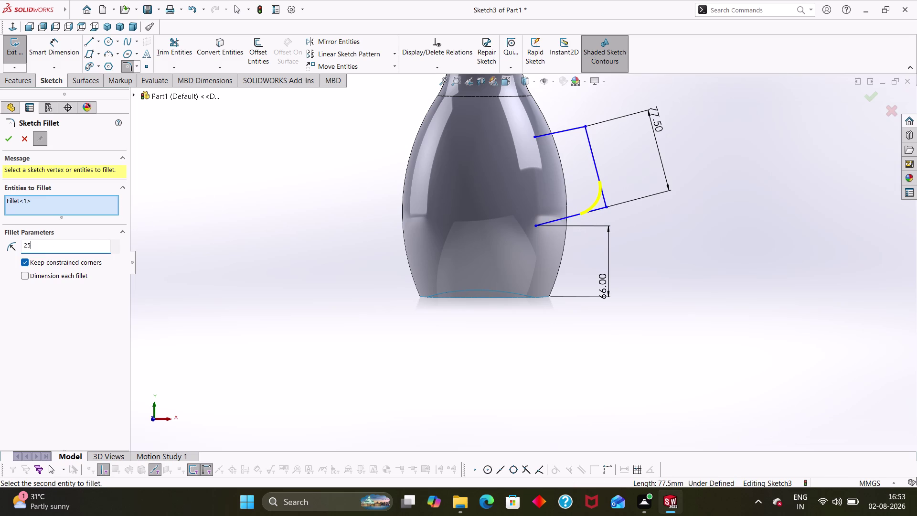
Apply R25 fillets to both handle corners and close the fillet tool.
scroll(up, 3)
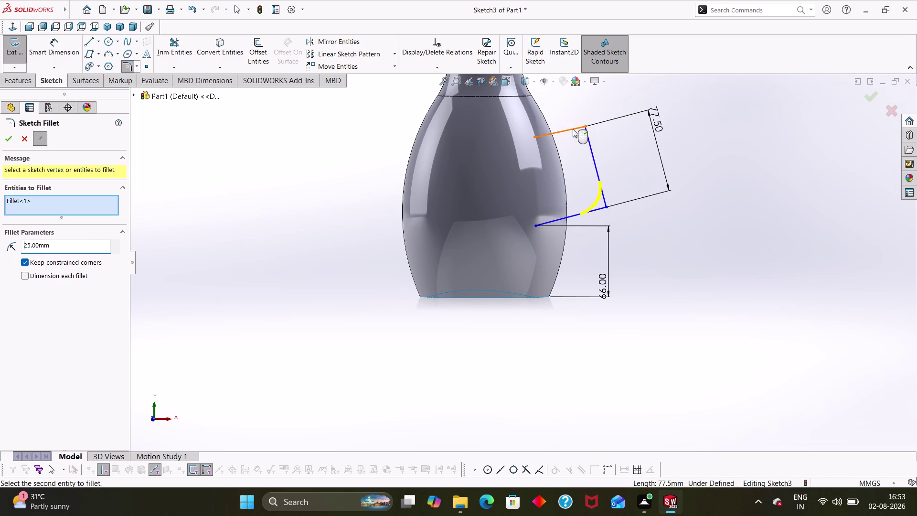
click(572, 128)
click(591, 153)
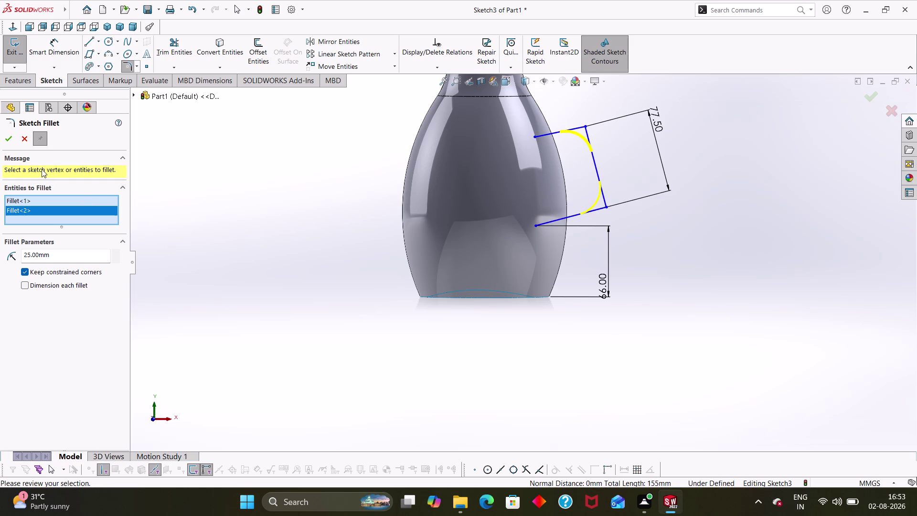
click(7, 142)
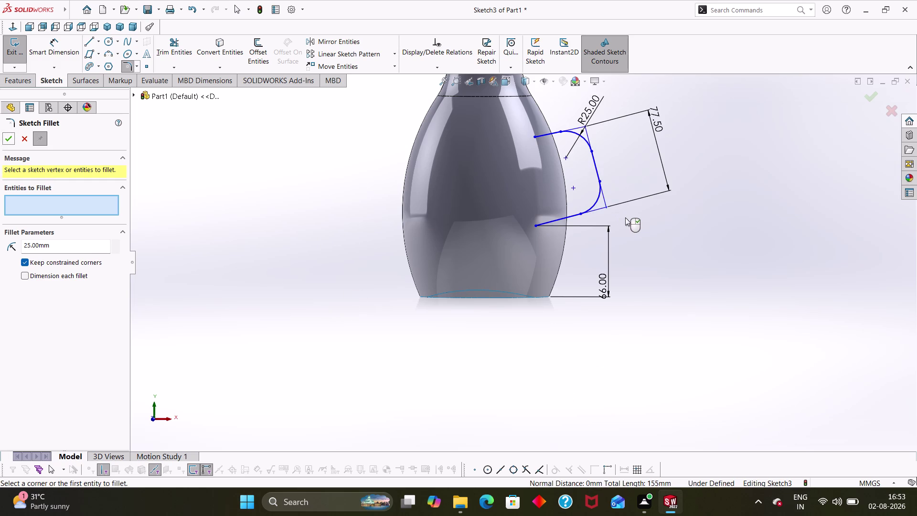
scroll(down, 3)
scroll(up, 3)
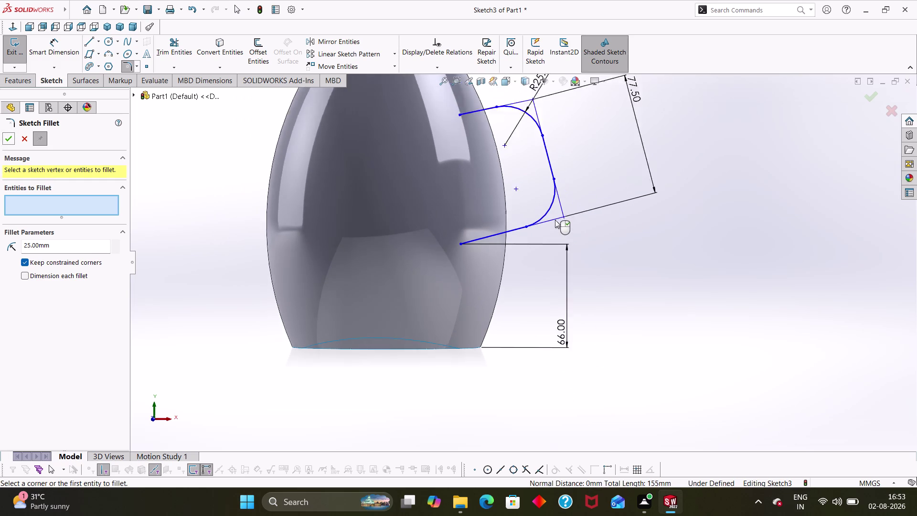
scroll(up, 3)
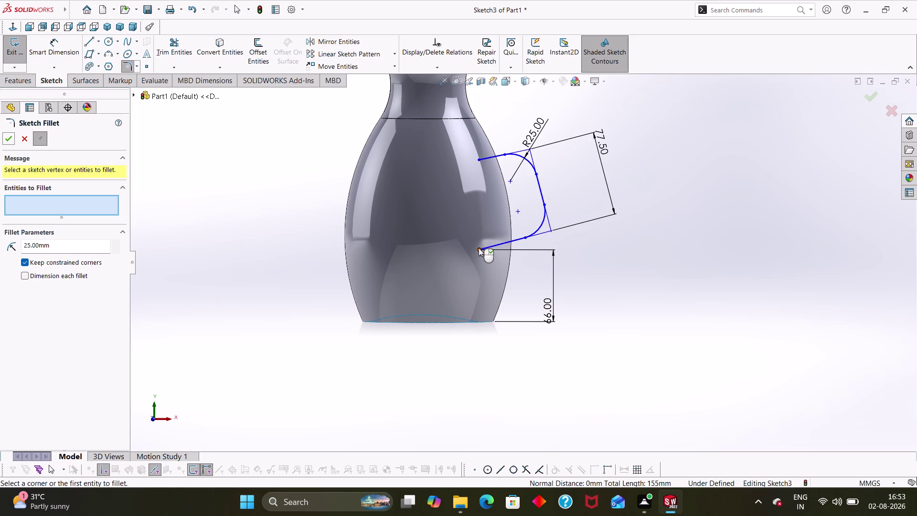
click(7, 139)
Exit Sketch3 with its filleted handle path, then start a reference plane via Insert > Reference Geometry.
click(478, 250)
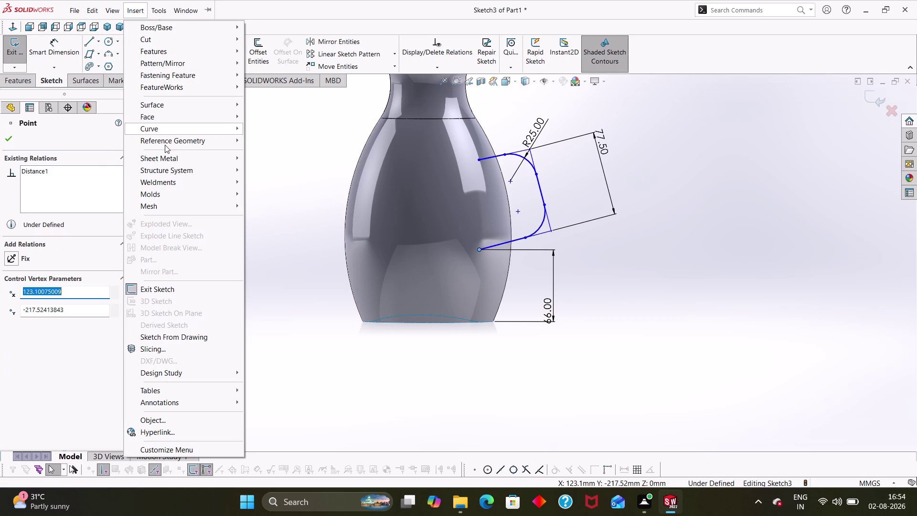
click(316, 305)
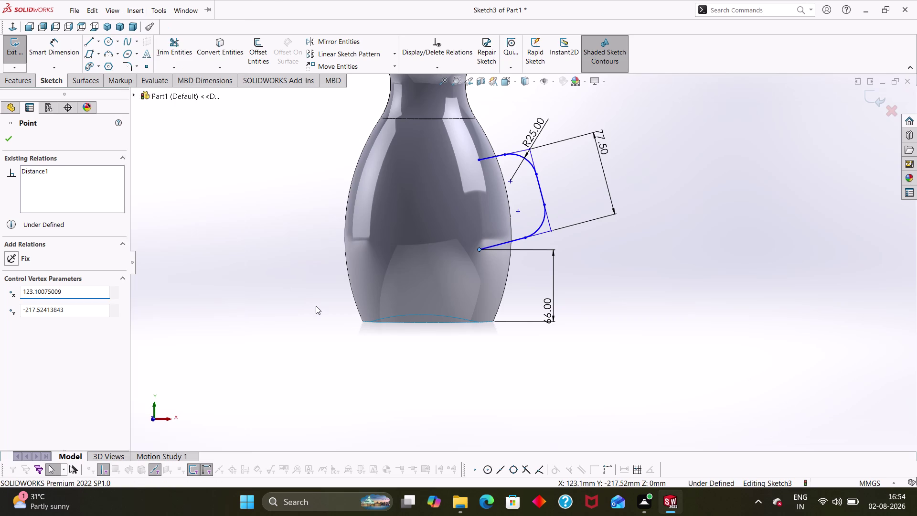
click(20, 52)
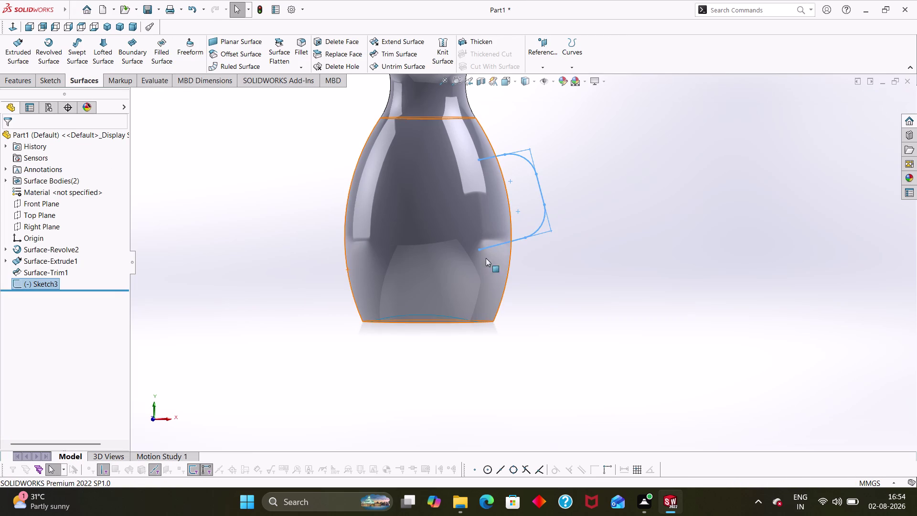
click(478, 250)
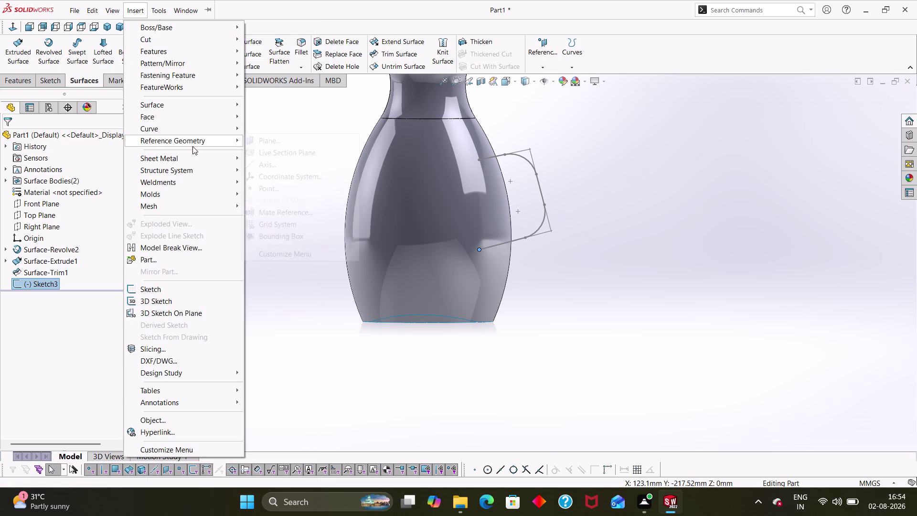
click(298, 145)
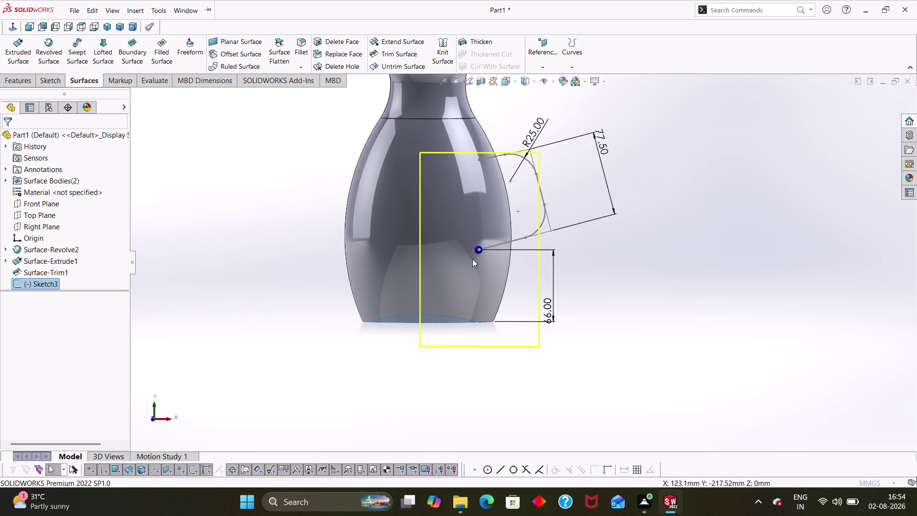
Orbit the jug to look down into its opening while the plane command is active.
middle_drag(349, 369, 442, 408)
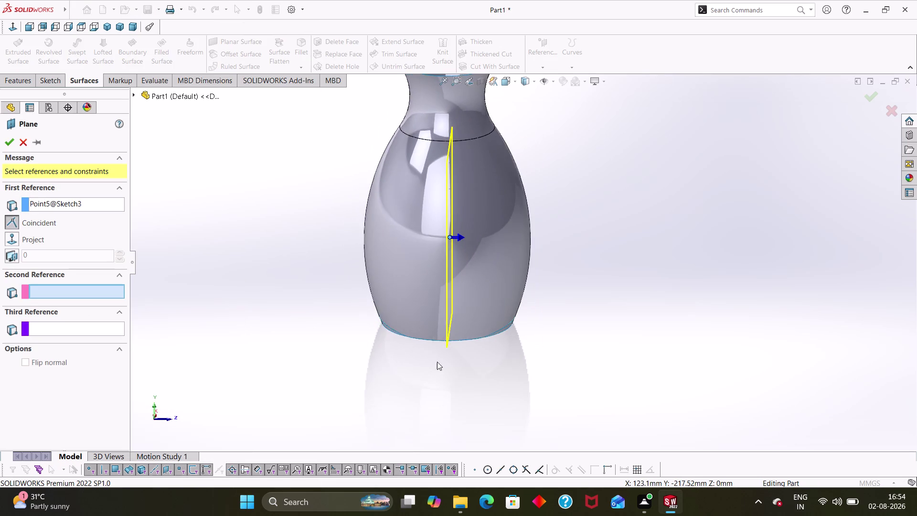
scroll(up, 3)
middle_drag(403, 334, 421, 426)
middle_drag(438, 311, 408, 361)
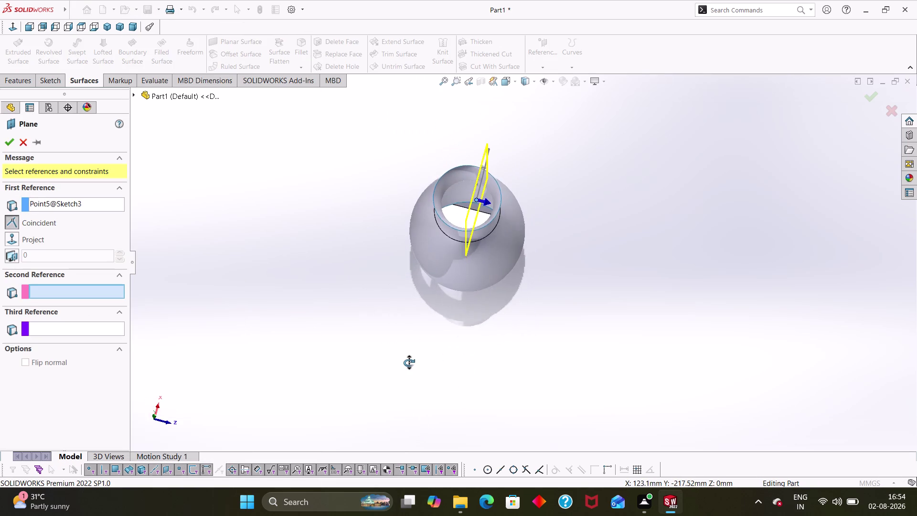
middle_drag(409, 360, 415, 351)
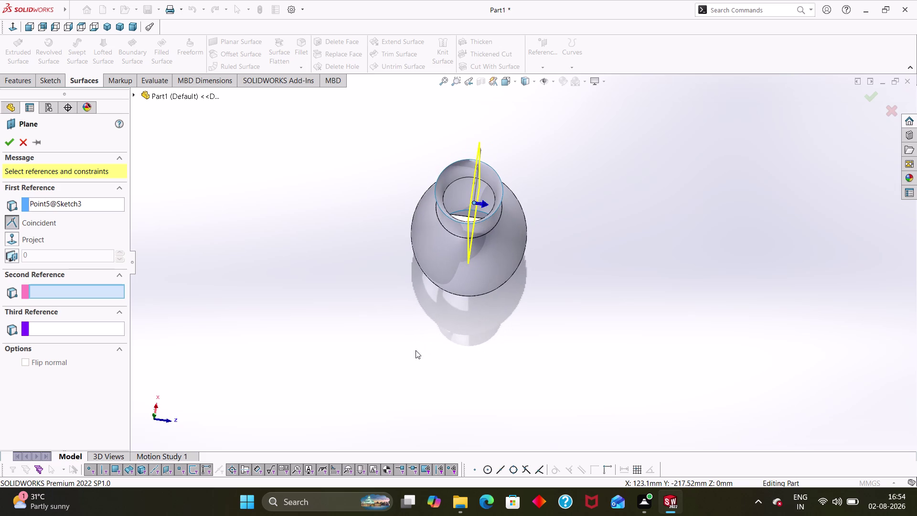
click(8, 202)
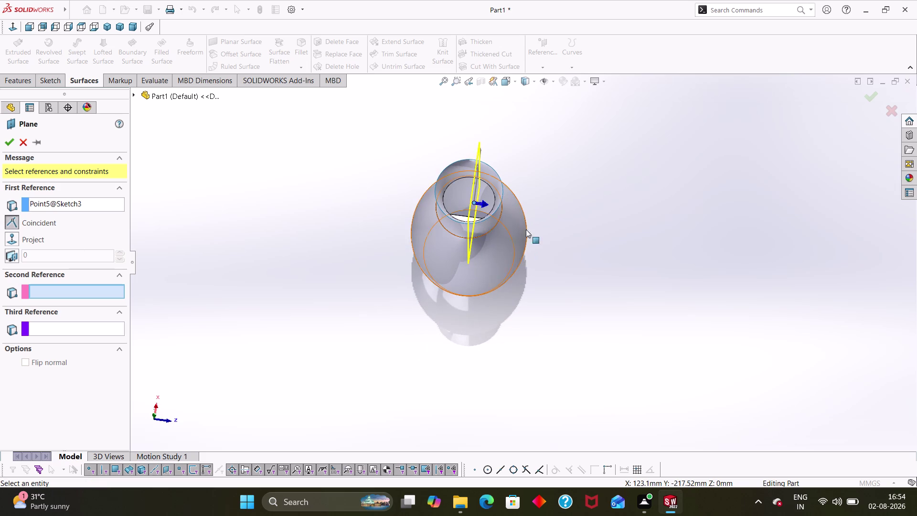
scroll(down, 3)
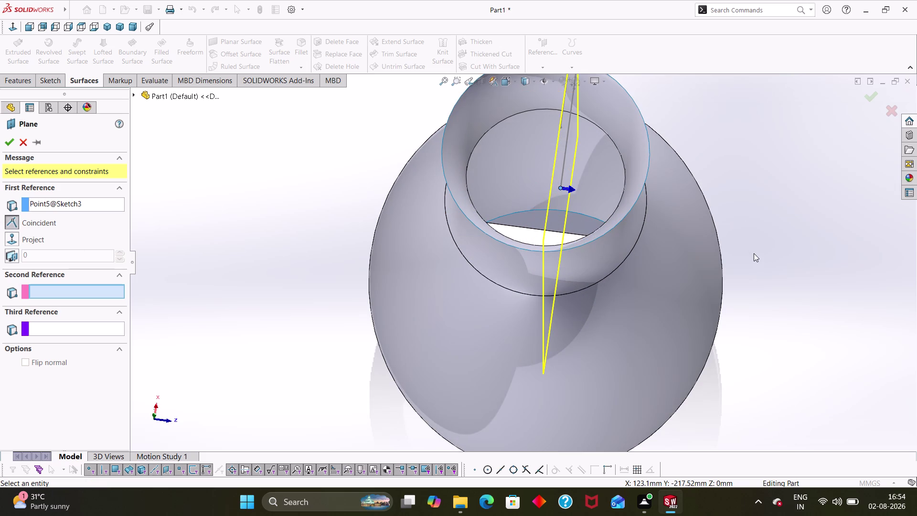
Orbit back toward the handle side and cancel the plane on Point5@Sketch3.
middle_drag(753, 253, 755, 156)
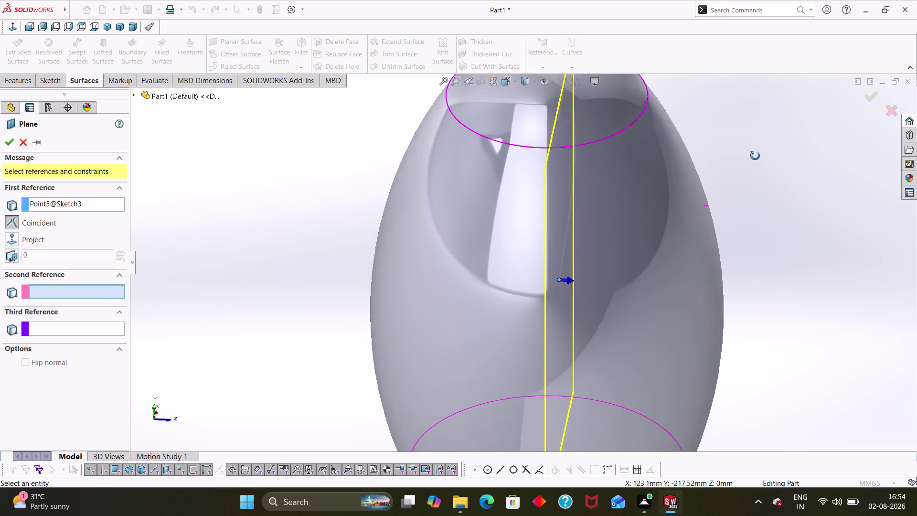
middle_drag(755, 156, 733, 152)
scroll(up, 3)
middle_drag(703, 211, 645, 201)
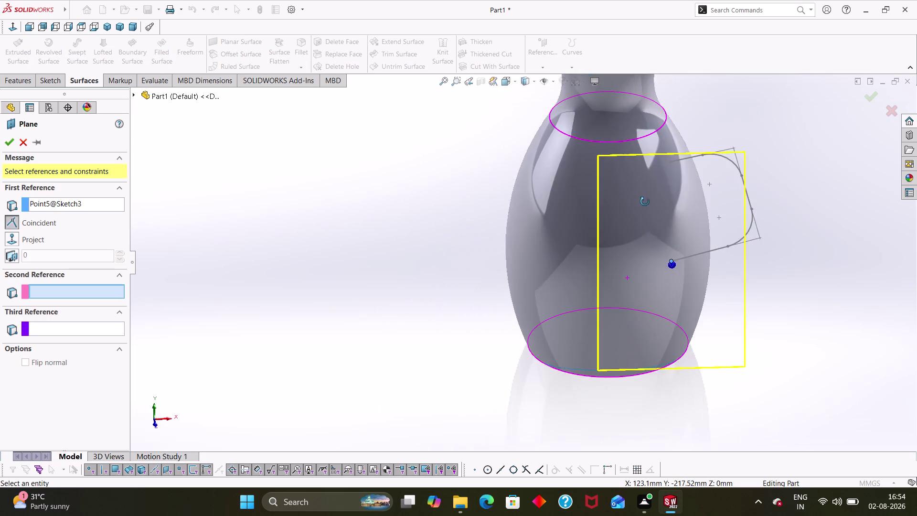
middle_drag(644, 201, 679, 196)
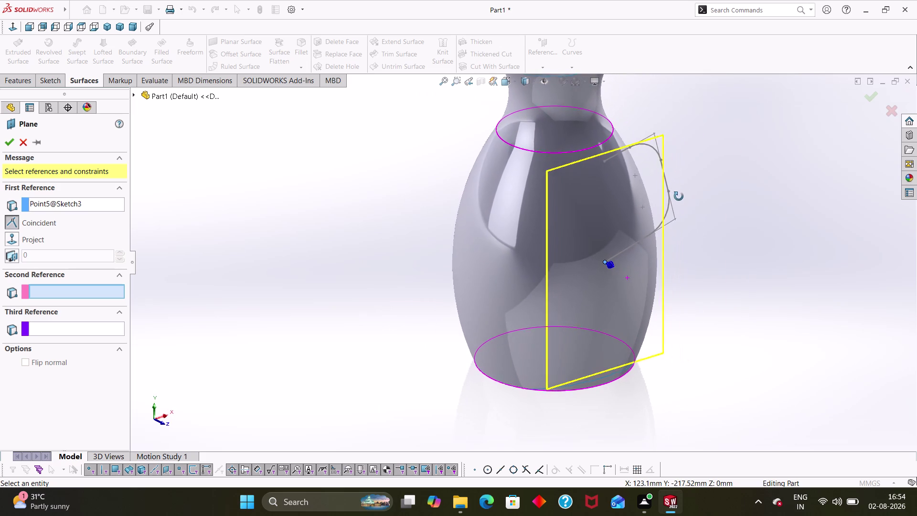
middle_drag(679, 197, 677, 195)
key(Escape)
key(Escape)
key(Escape)
key(Escape)
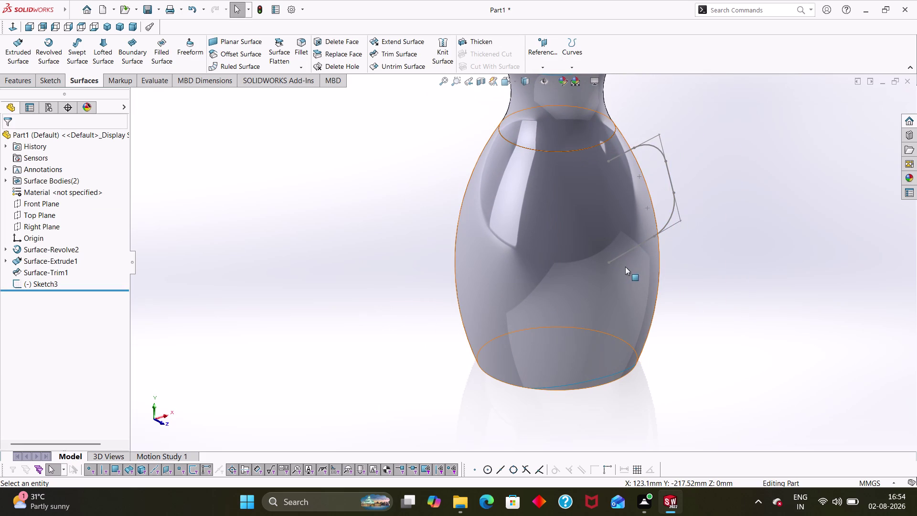
Try a reference point on Sketch3's lower endpoint, cancel it, and restart a reference plane.
click(608, 264)
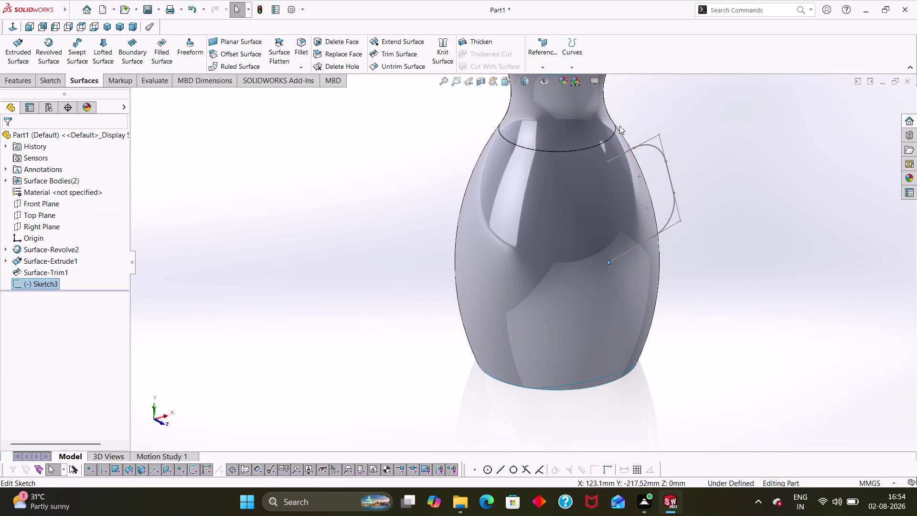
click(538, 66)
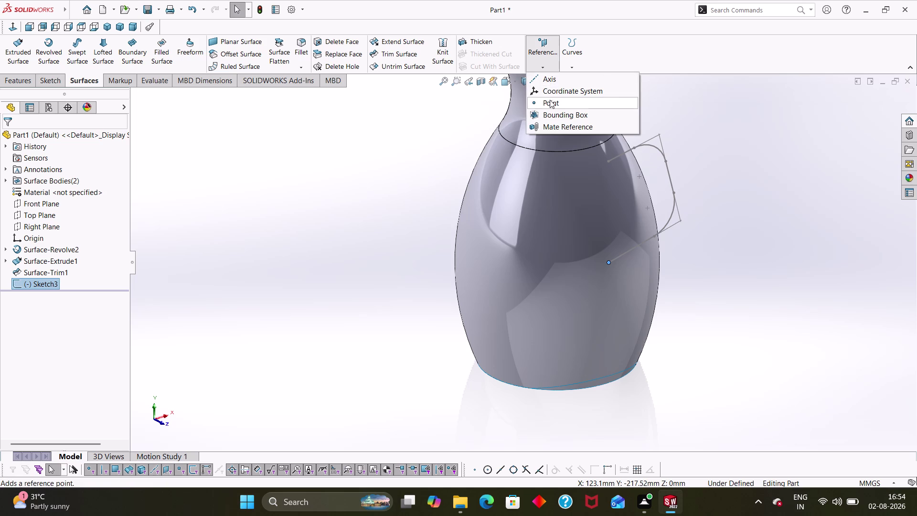
click(549, 99)
click(611, 263)
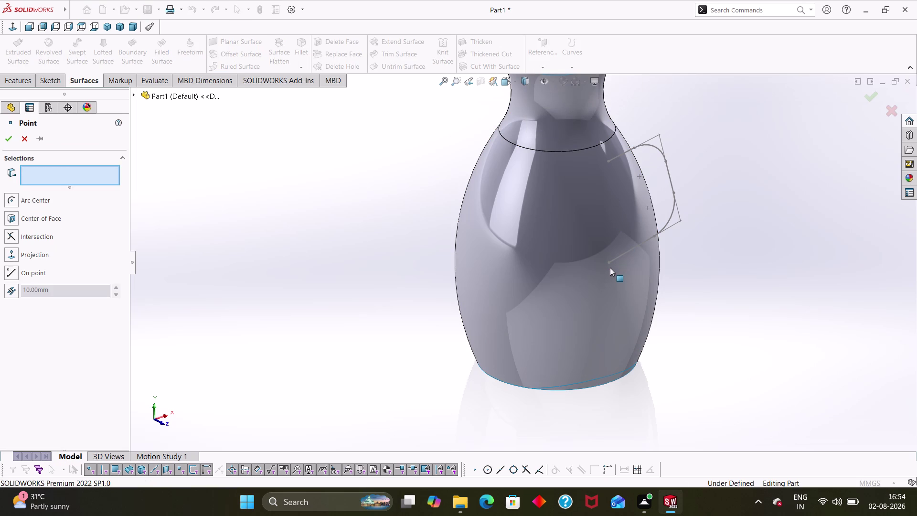
click(609, 263)
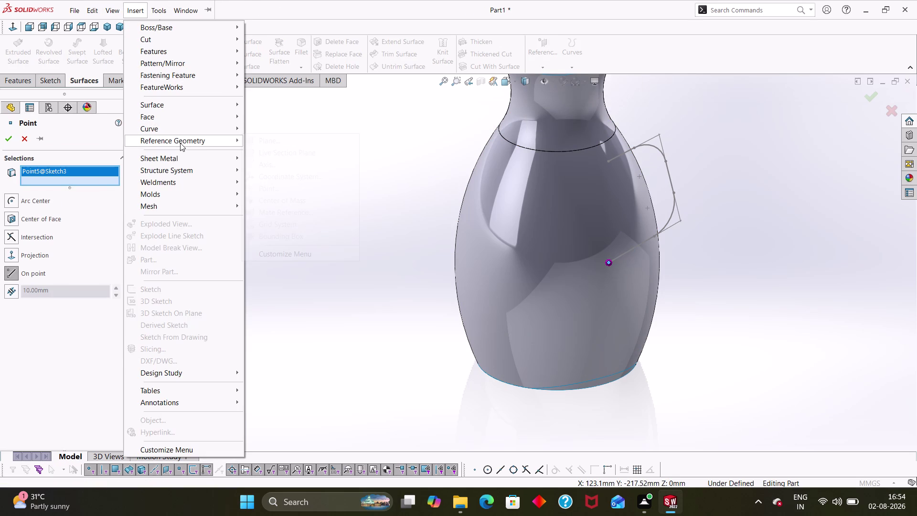
key(Escape)
key(Escape)
key(Escape)
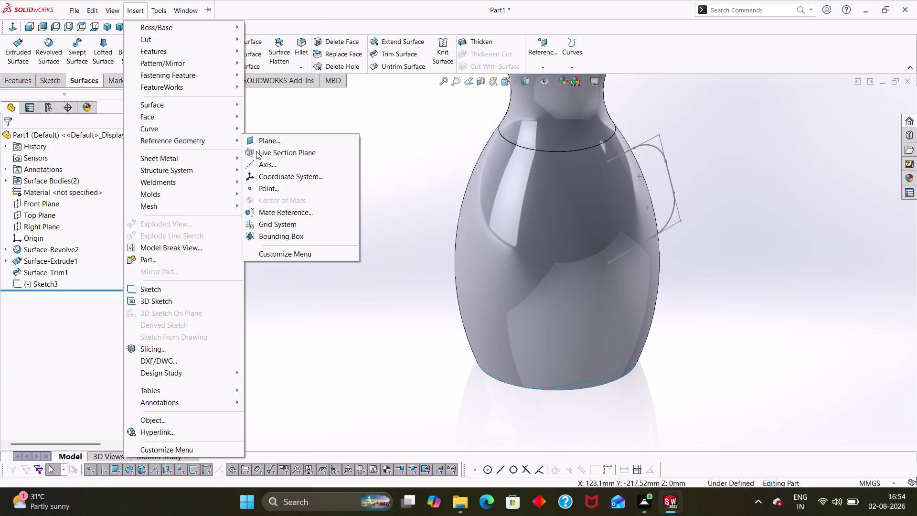
click(272, 146)
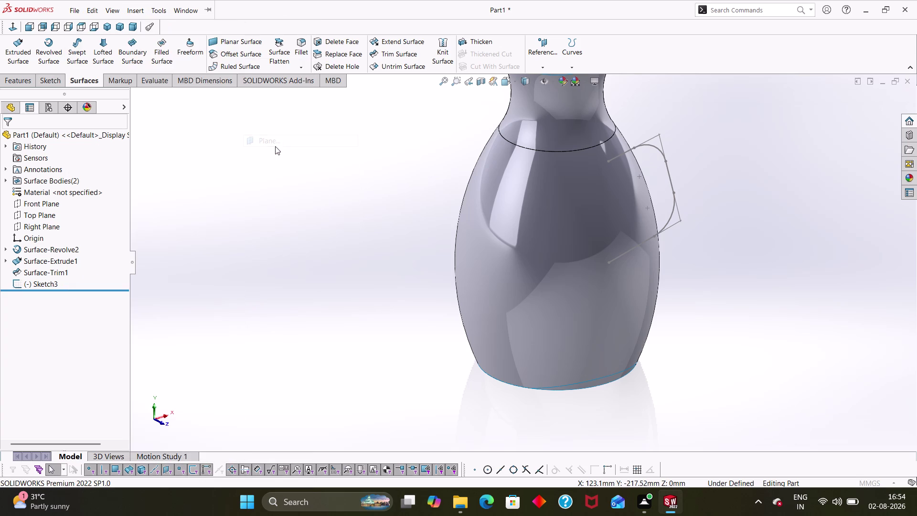
Use Point5@Sketch3 as the plane's first reference, flip the offset, and make the plane pass through the point.
click(607, 261)
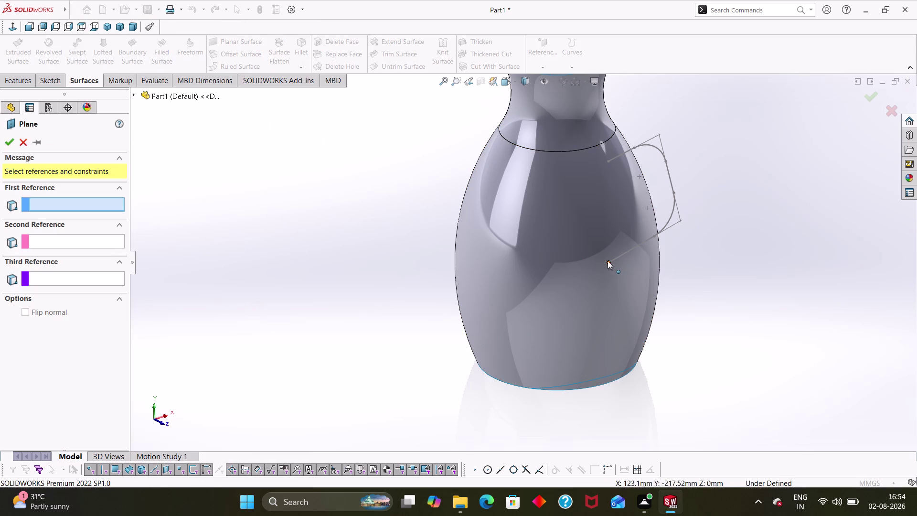
drag(614, 265, 601, 269)
click(10, 256)
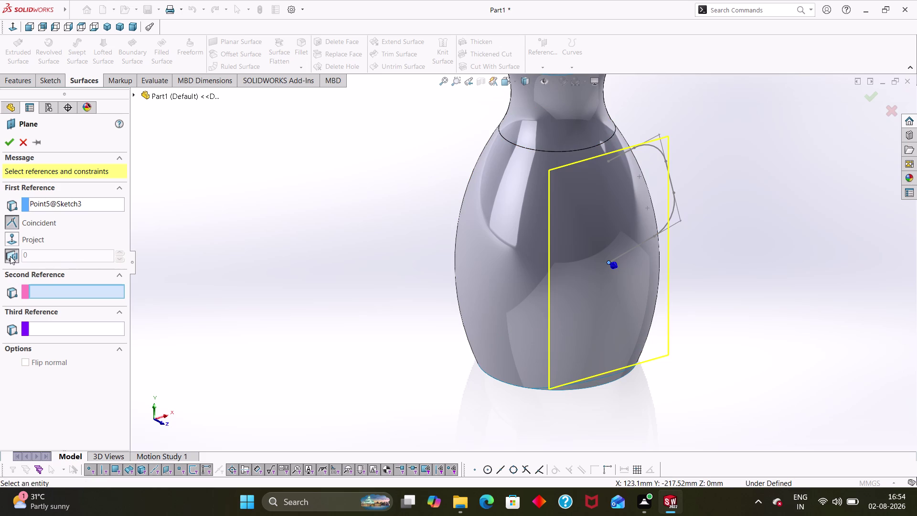
middle_drag(311, 306, 369, 348)
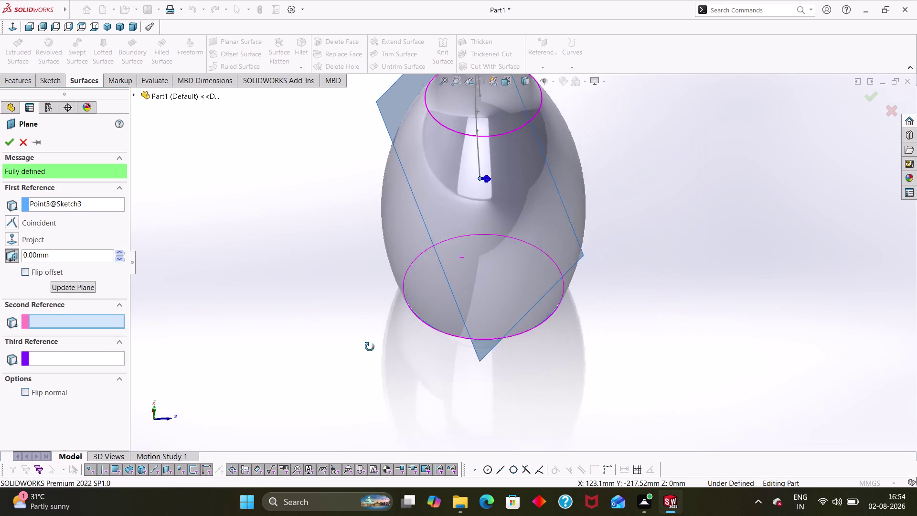
middle_drag(369, 348, 389, 276)
click(10, 326)
right_click(41, 324)
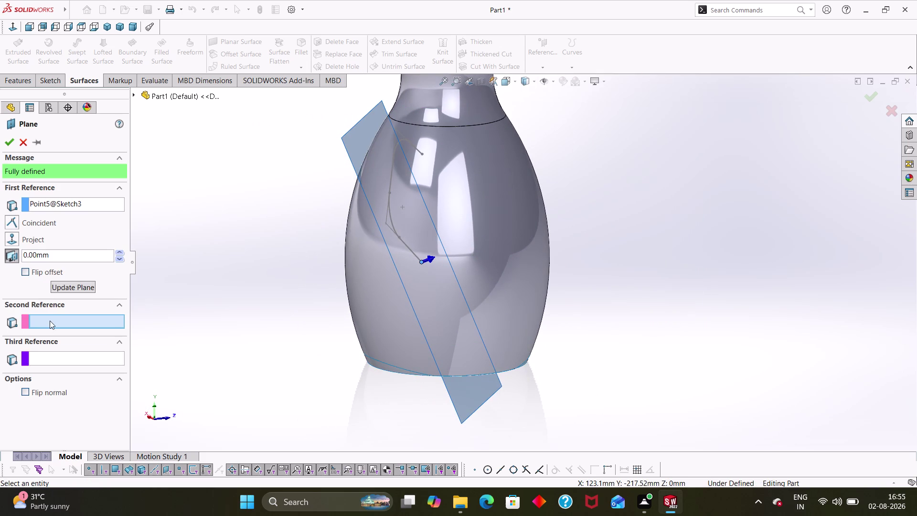
right_click(51, 320)
click(36, 273)
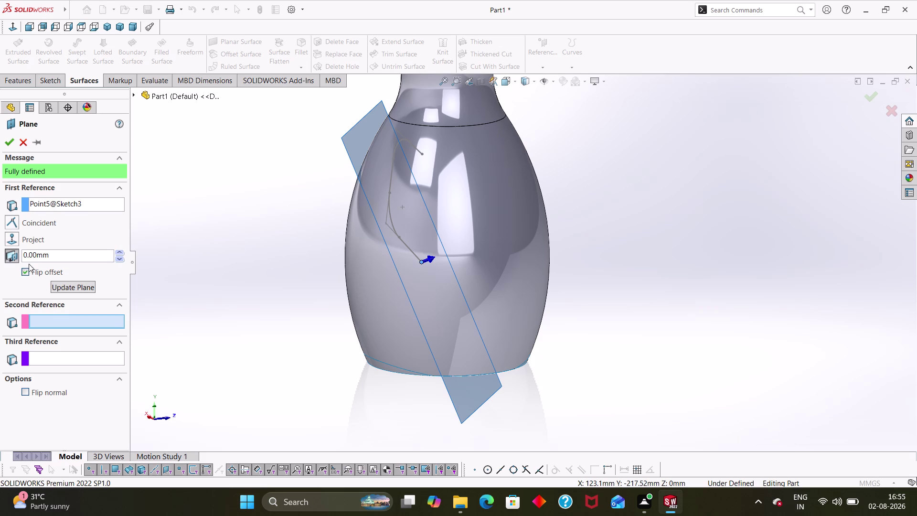
click(16, 224)
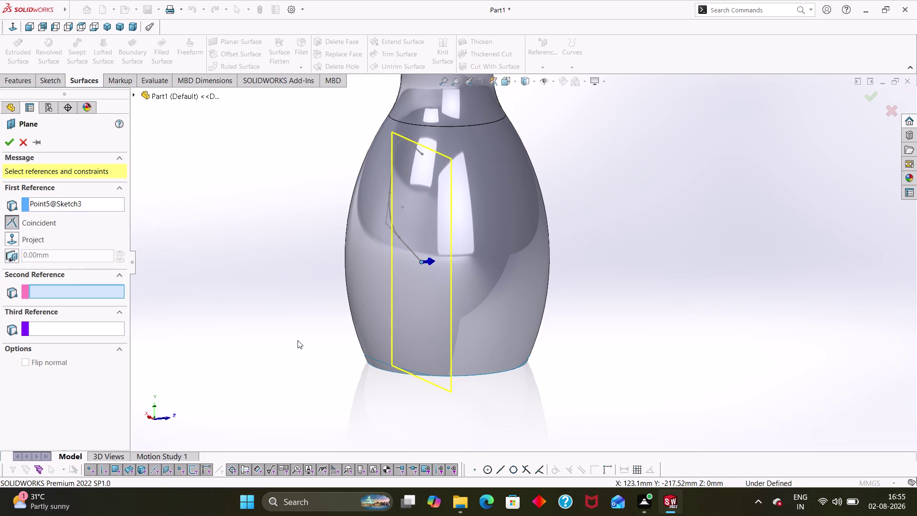
scroll(up, 3)
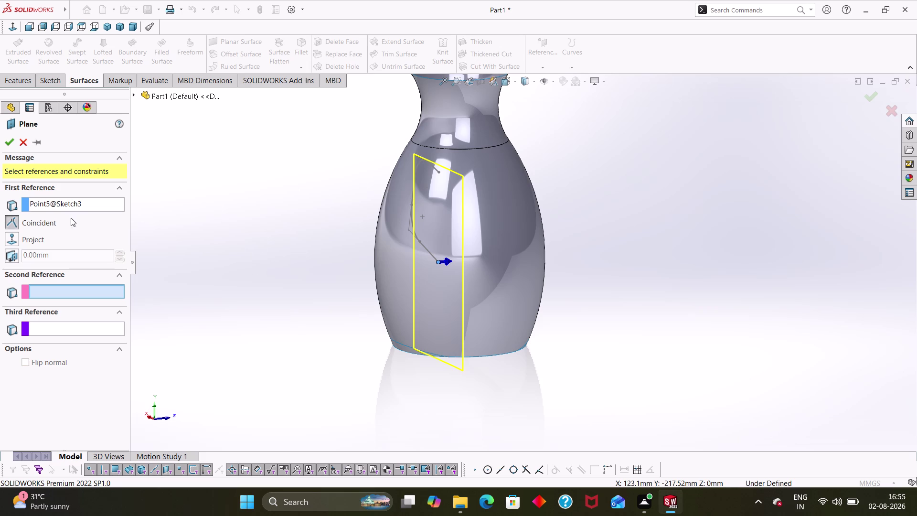
Try projecting the point along the sketch normal, then cancel the plane.
click(14, 244)
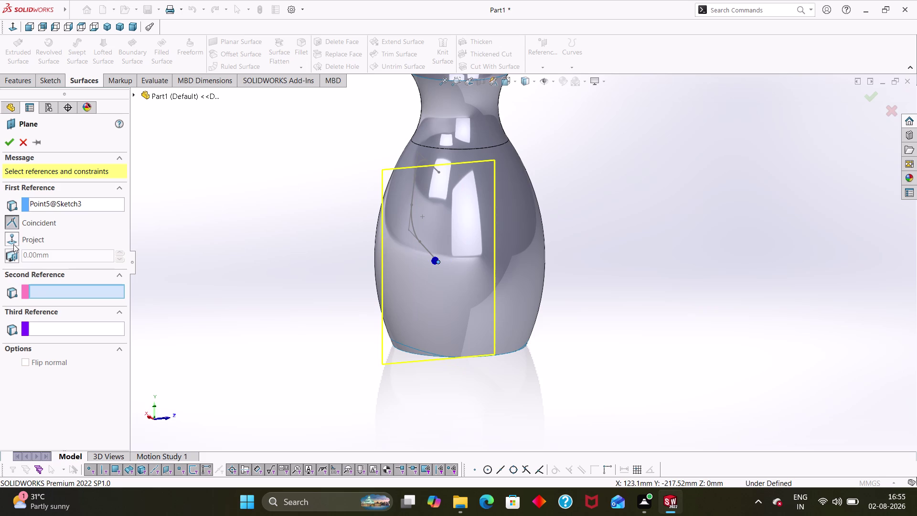
click(12, 223)
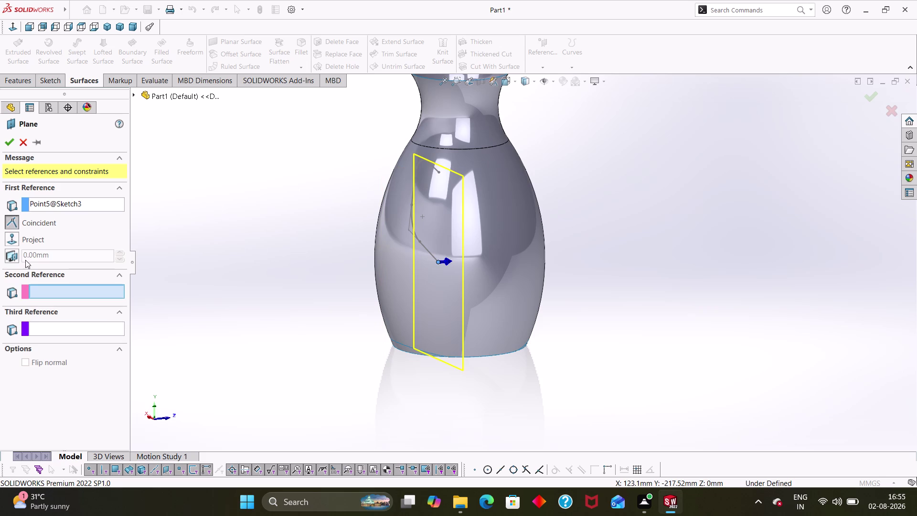
click(13, 242)
middle_drag(379, 375, 336, 360)
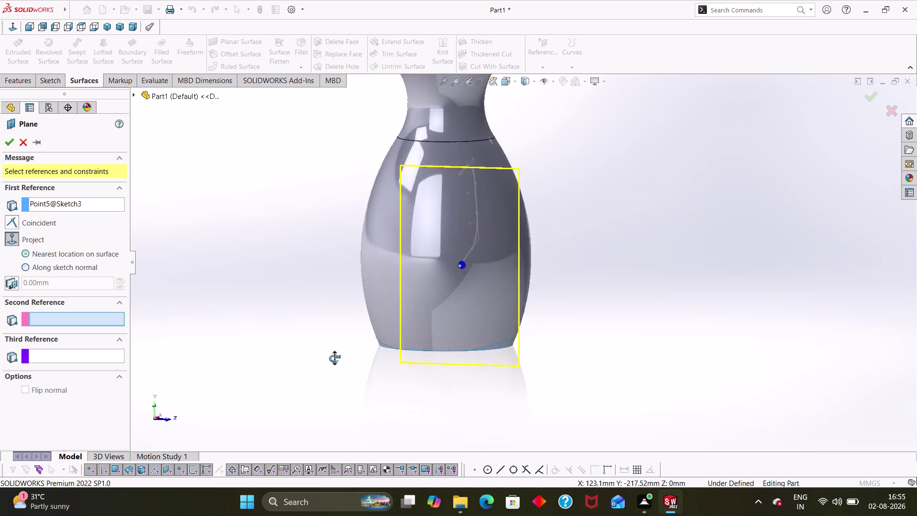
middle_drag(336, 359, 291, 371)
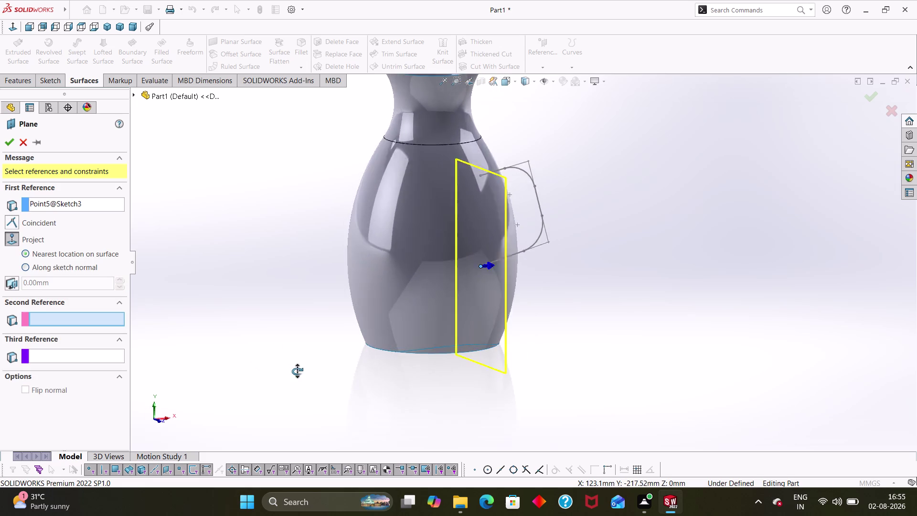
middle_drag(292, 371, 326, 369)
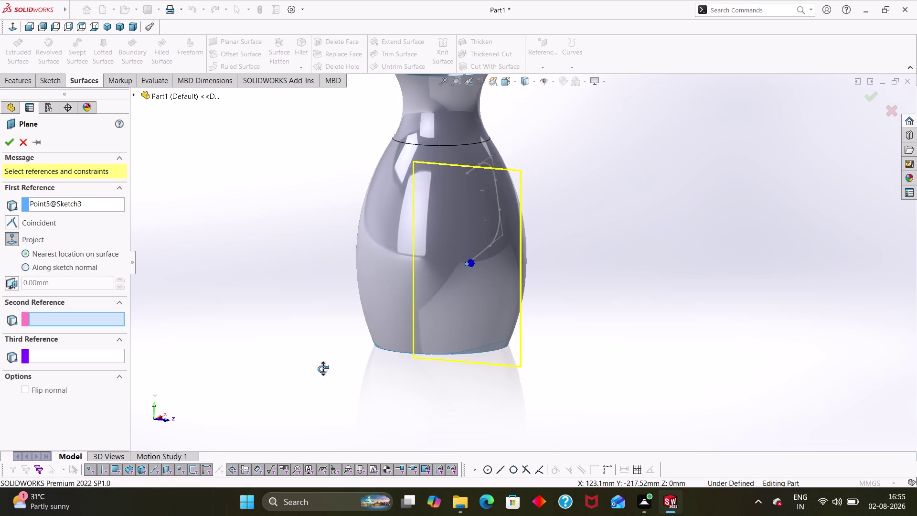
middle_drag(325, 369, 318, 368)
click(10, 146)
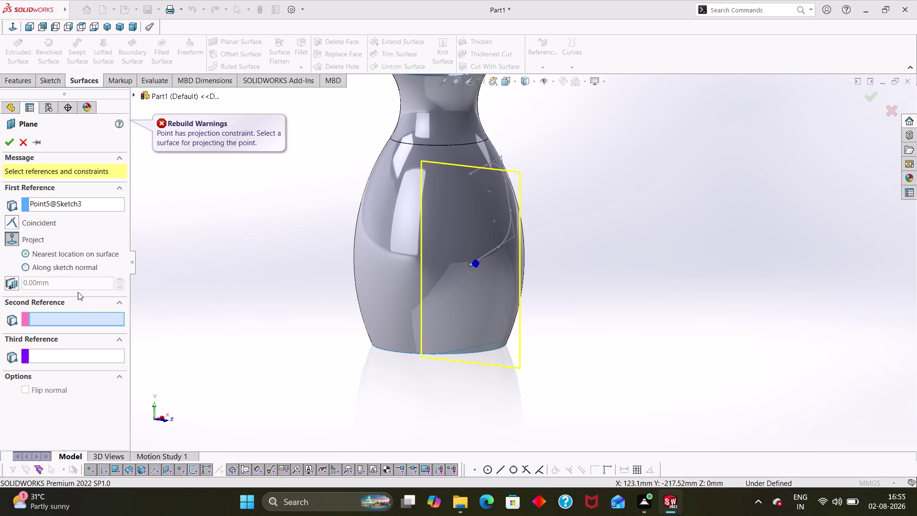
click(52, 270)
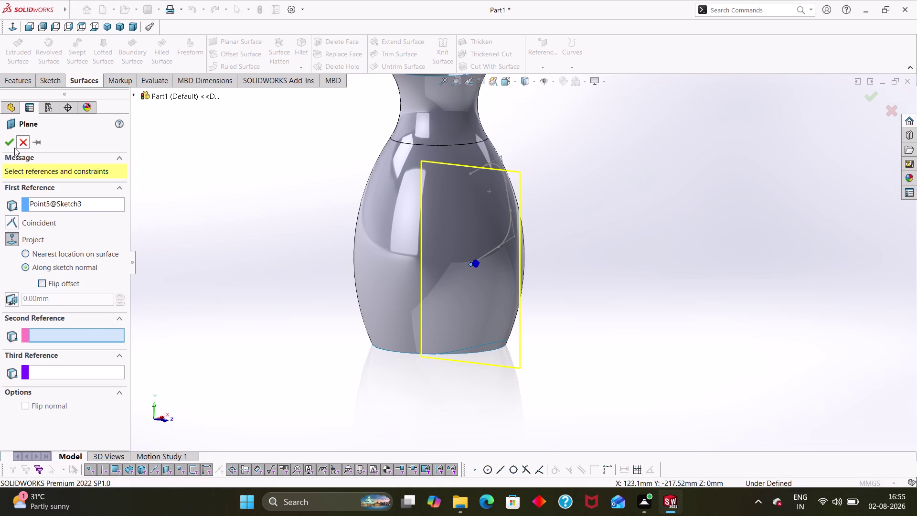
click(3, 141)
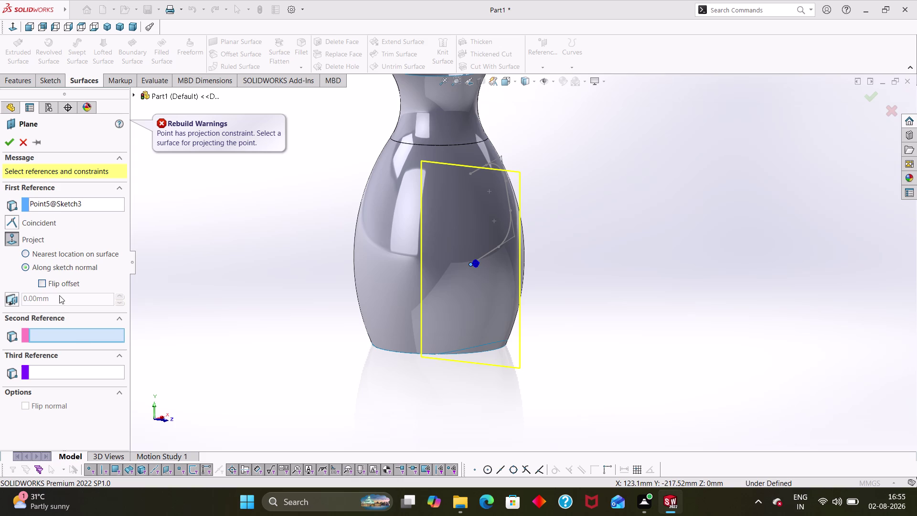
click(21, 141)
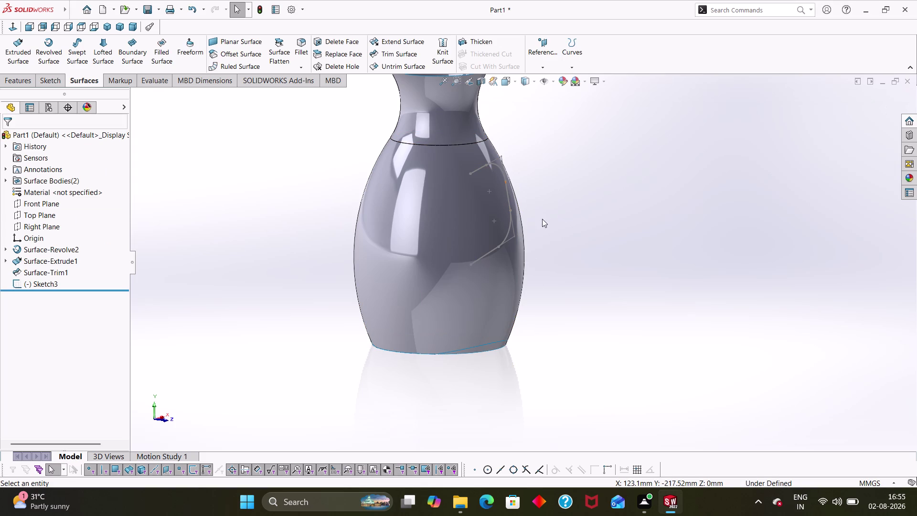
Zoom out and orbit around the handle, then pick and deselect its lower endpoint.
scroll(down, 3)
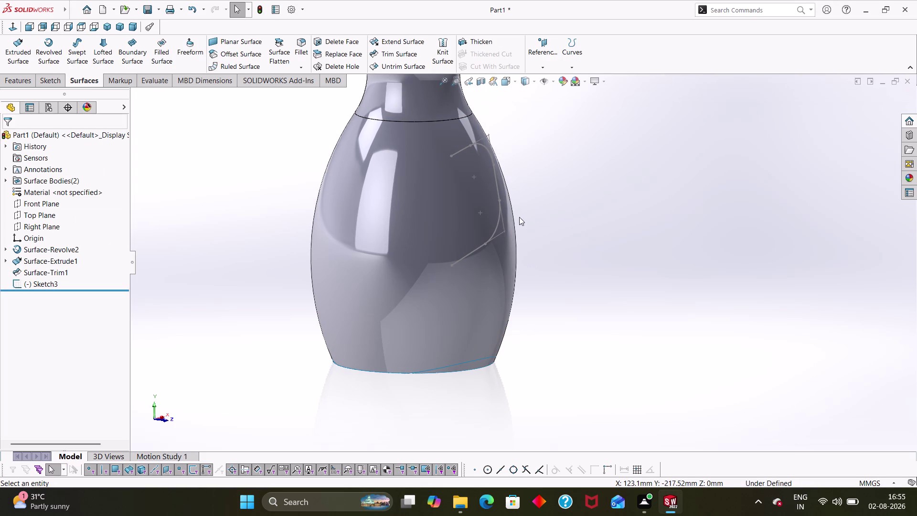
scroll(down, 3)
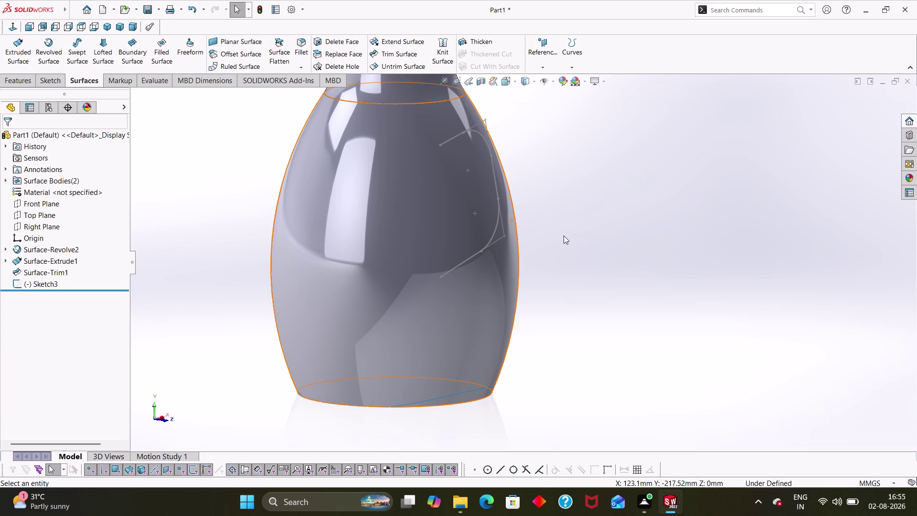
scroll(down, 3)
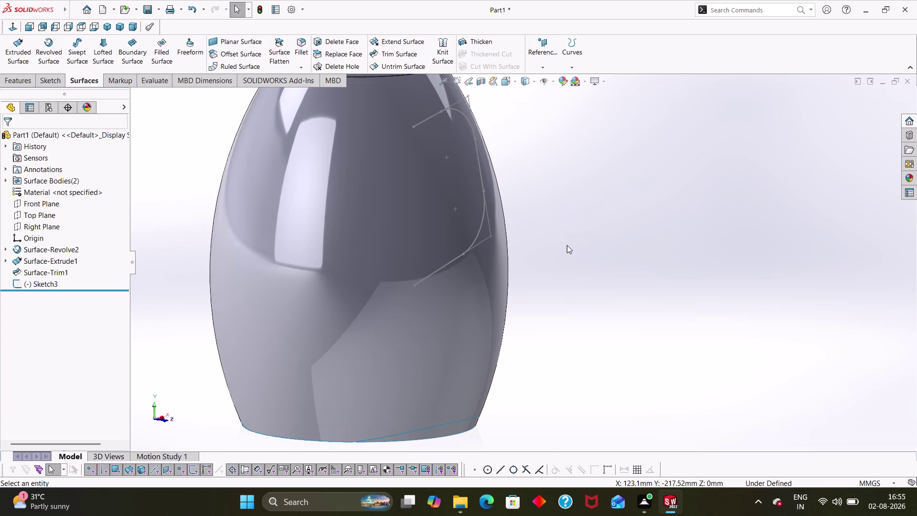
middle_drag(567, 245, 548, 253)
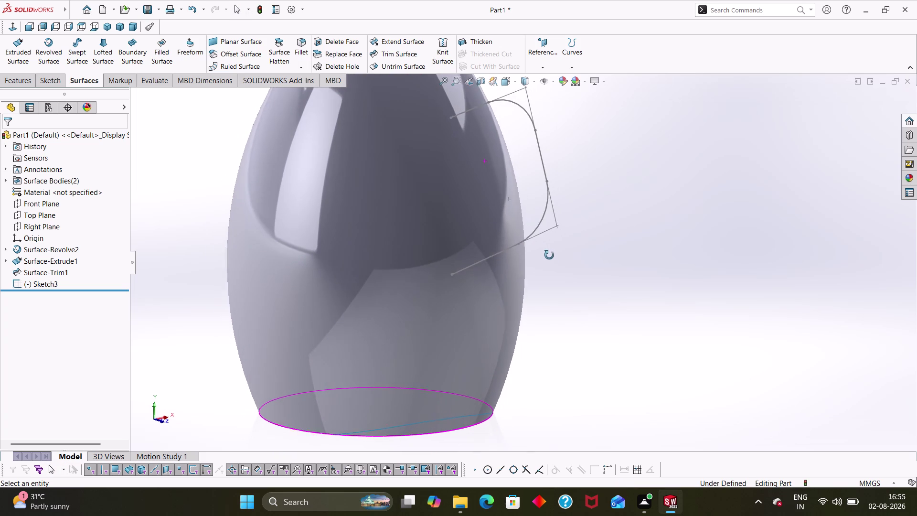
middle_drag(547, 253, 550, 258)
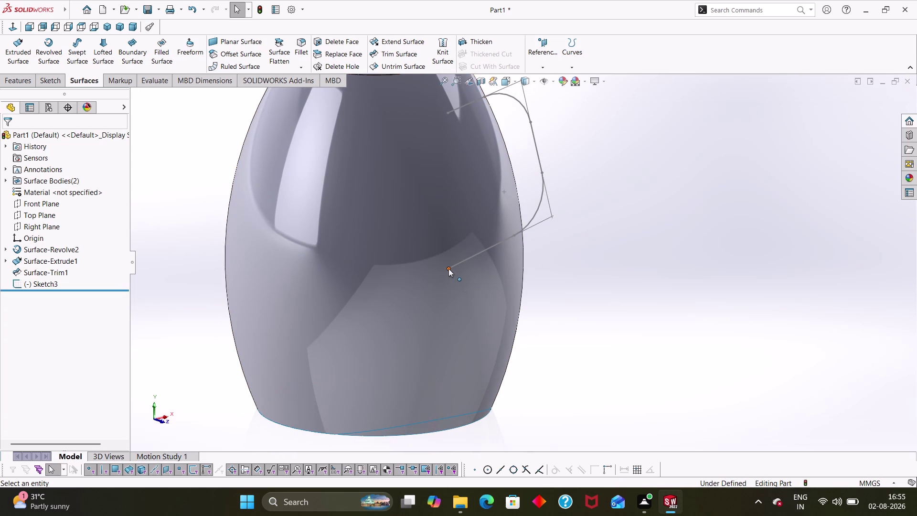
click(448, 268)
key(Escape)
key(Escape)
key(Escape)
click(448, 268)
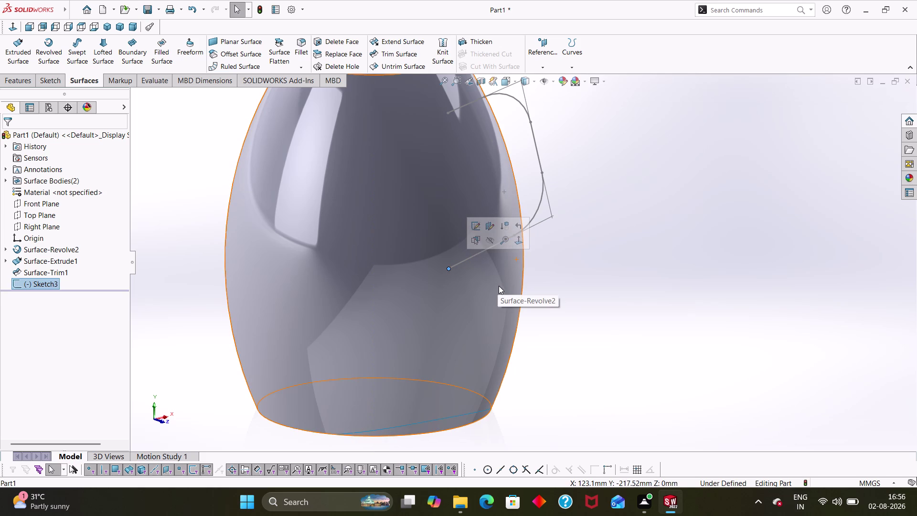
Orbit the jug to inspect its underside, its opening and the handle side.
scroll(up, 3)
scroll(down, 3)
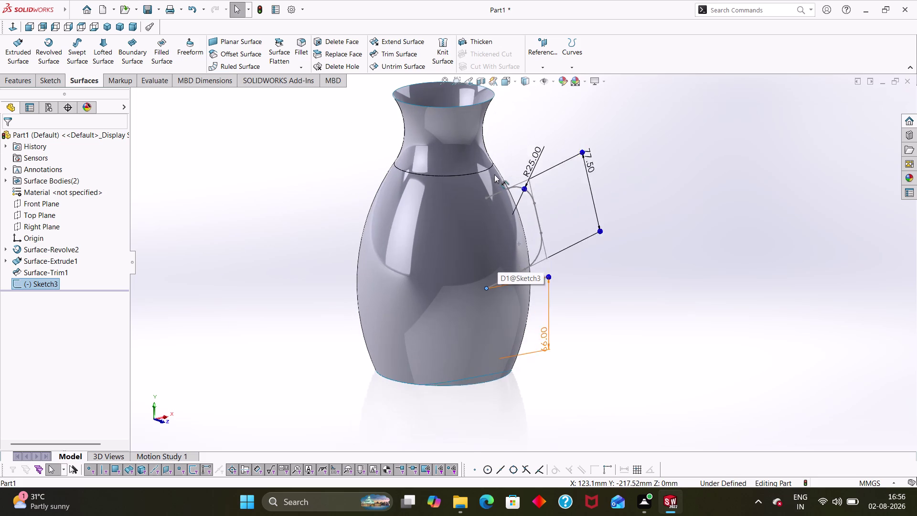
scroll(down, 3)
scroll(up, 3)
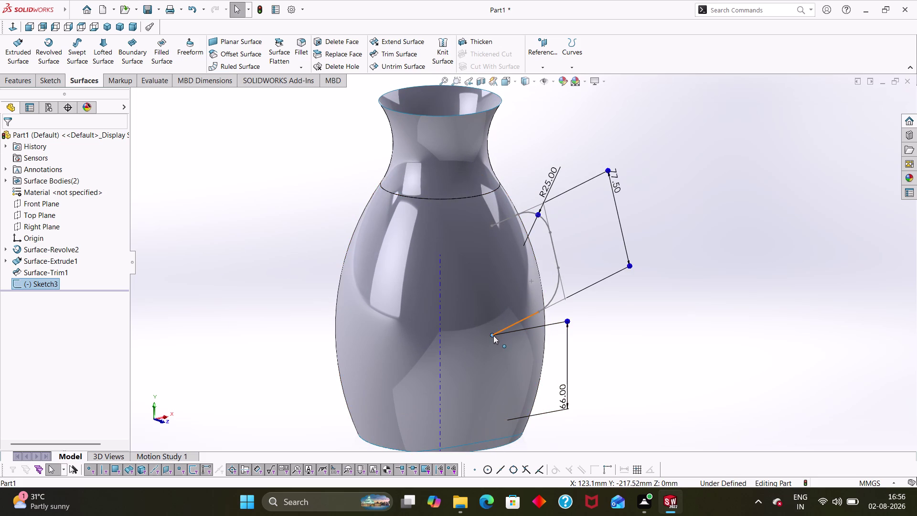
scroll(down, 3)
middle_drag(559, 368, 603, 350)
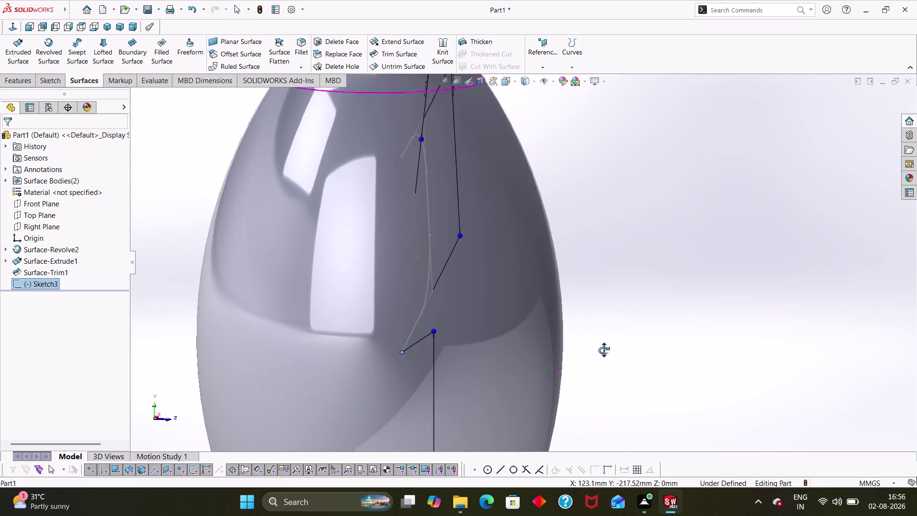
middle_drag(603, 350, 574, 354)
middle_drag(529, 197, 544, 353)
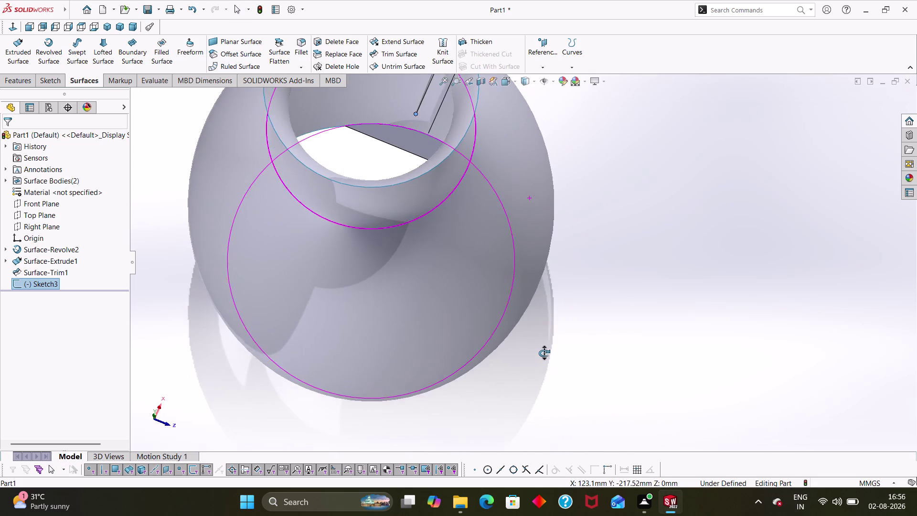
middle_drag(544, 353, 546, 326)
scroll(up, 3)
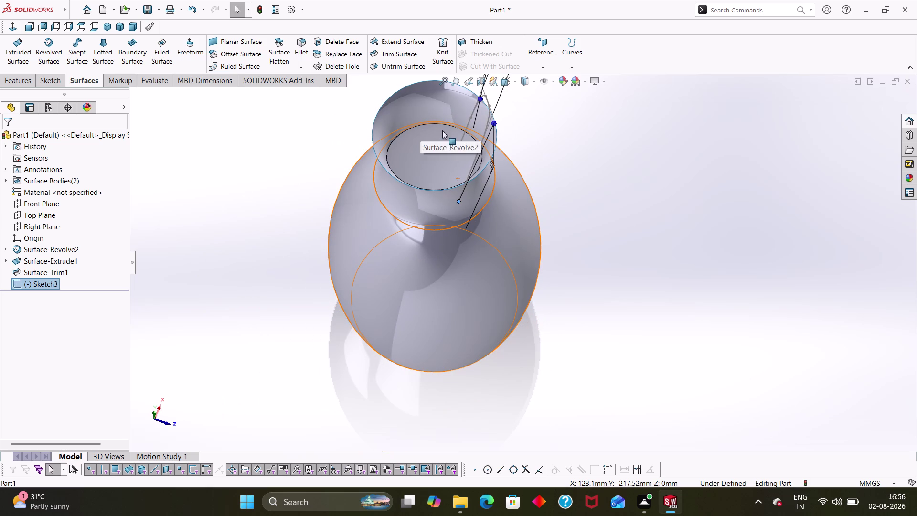
middle_drag(535, 214, 516, 148)
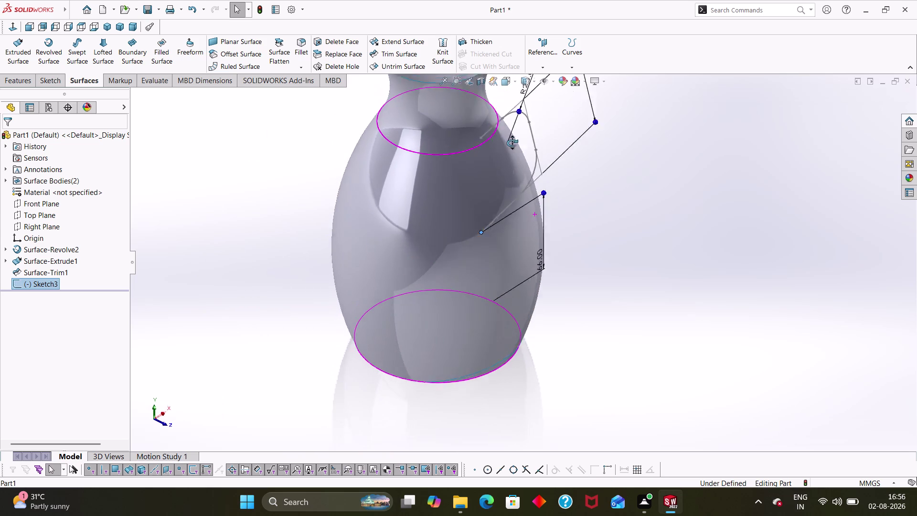
middle_drag(516, 147, 507, 144)
scroll(down, 3)
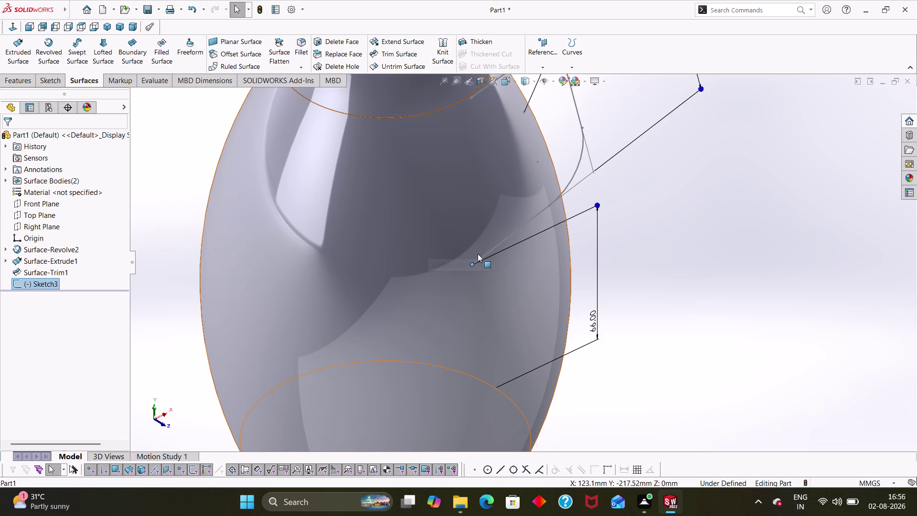
scroll(down, 3)
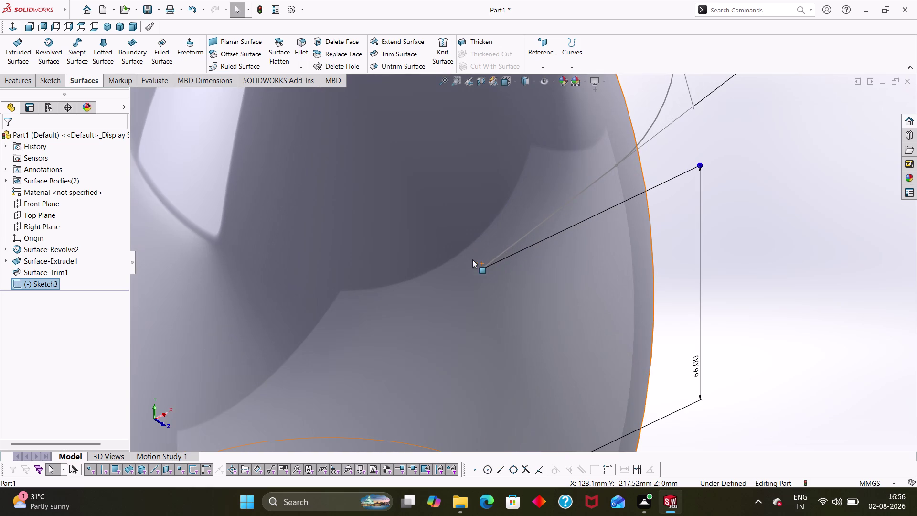
Open Sketch3 for editing from its lower endpoint's context toolbar.
click(482, 269)
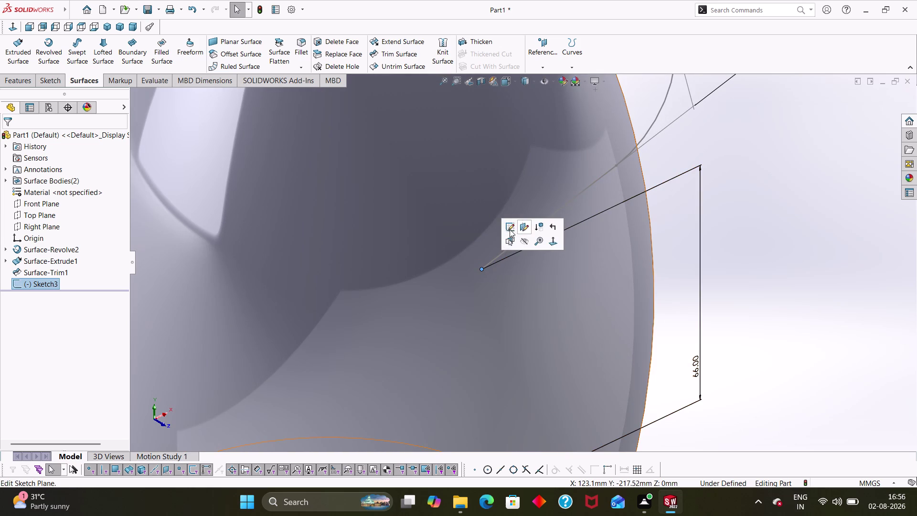
click(509, 229)
click(620, 166)
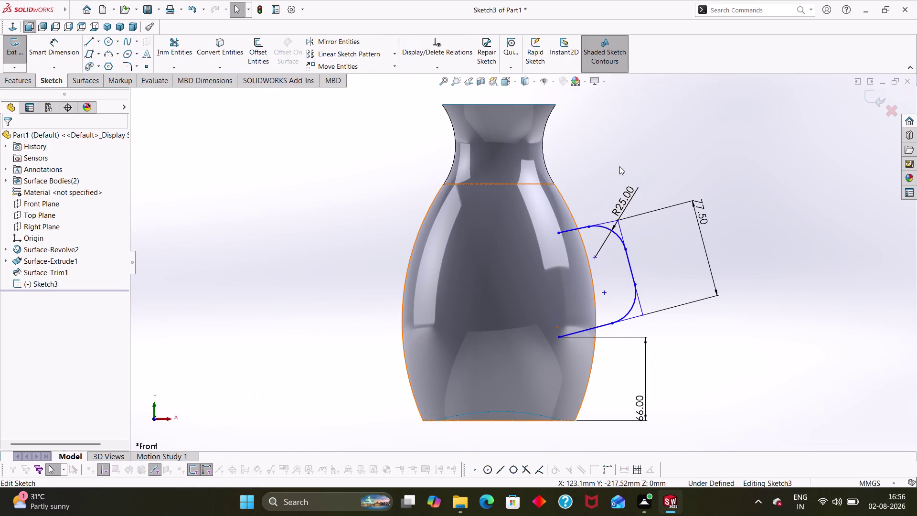
key(Escape)
middle_drag(383, 270, 393, 282)
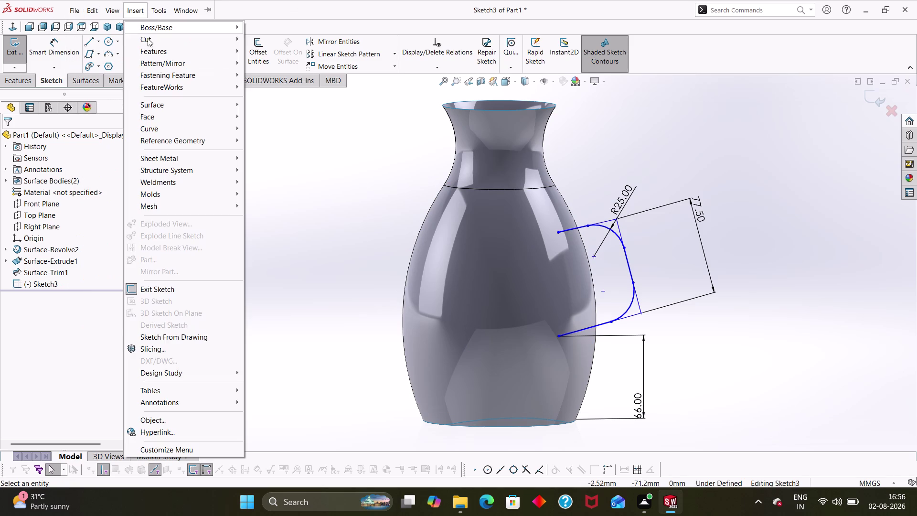
Dismiss the Insert menu and exit the handle sketch without changes.
key(Escape)
key(Escape)
key(Escape)
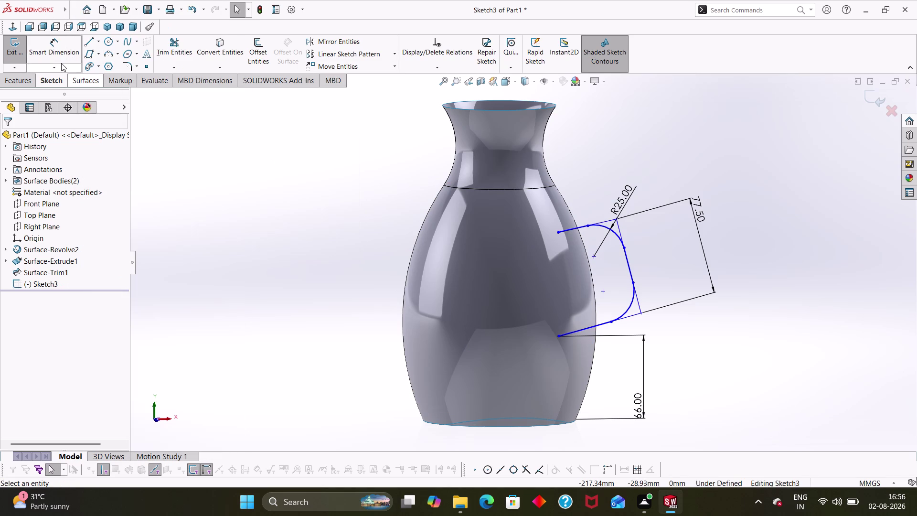
click(1, 45)
Orbit to the handle and reselect Sketch3 to check its dimensions.
click(24, 59)
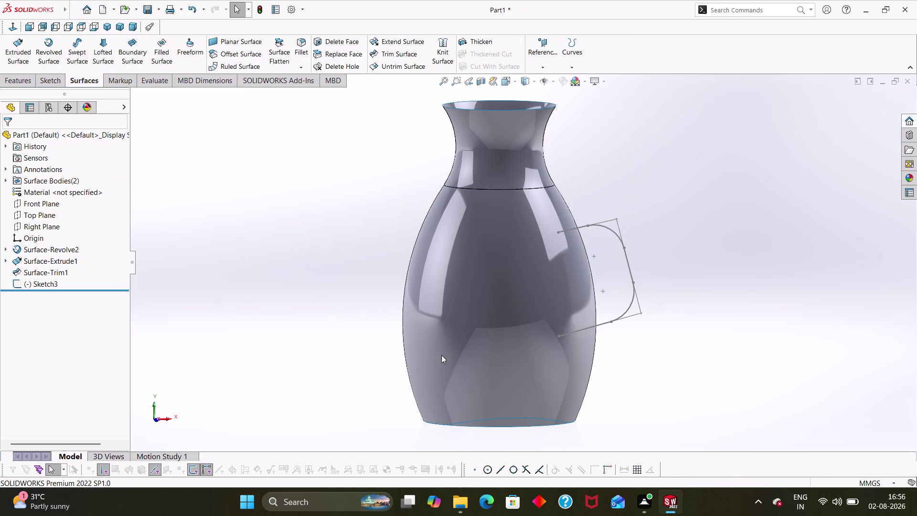
click(561, 336)
middle_drag(663, 372, 682, 384)
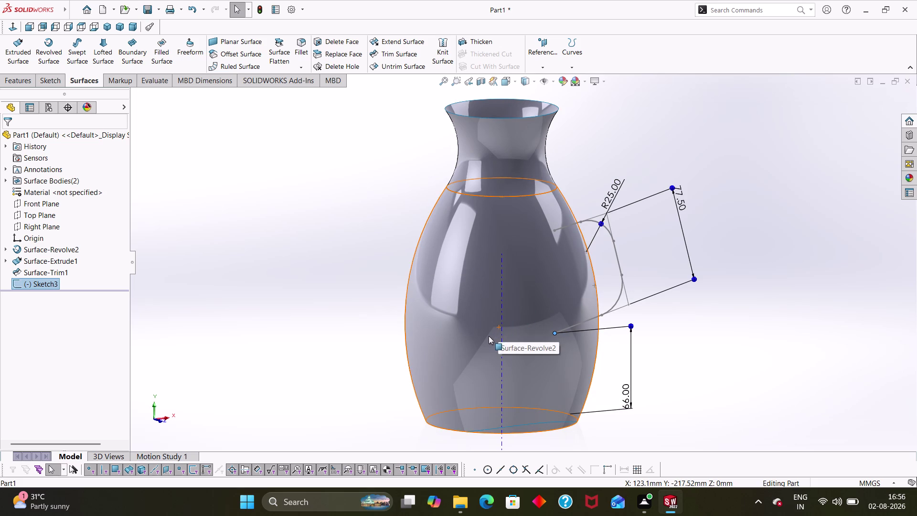
click(673, 312)
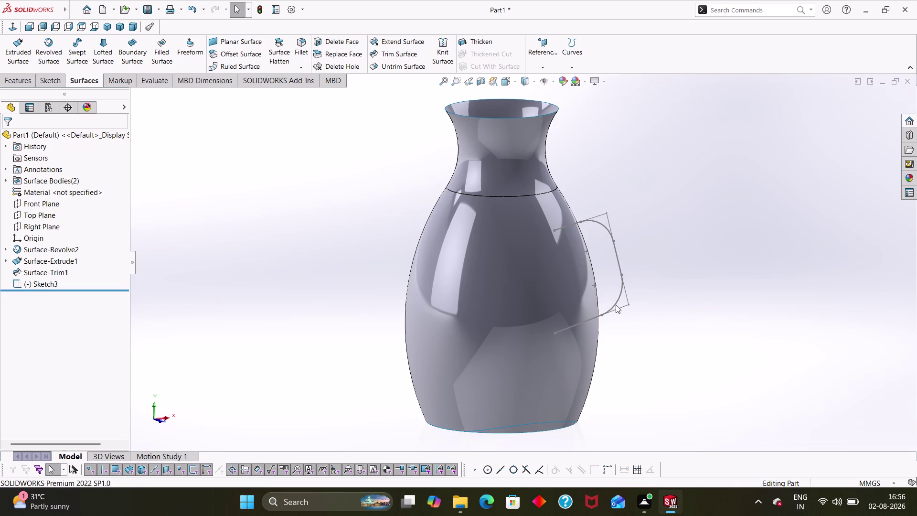
click(84, 54)
click(572, 325)
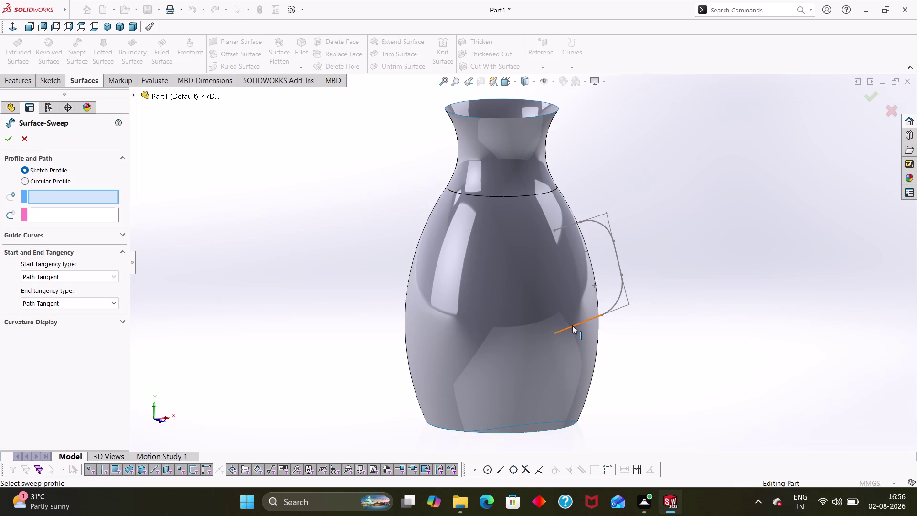
Sweep a 10 mm circular profile along Sketch3 to create the Surface-Sweep1 handle tube.
click(63, 215)
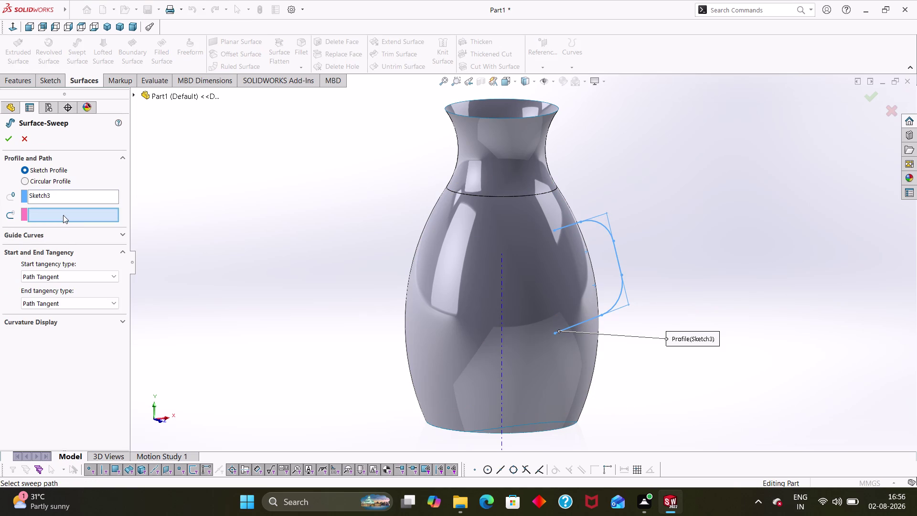
click(47, 181)
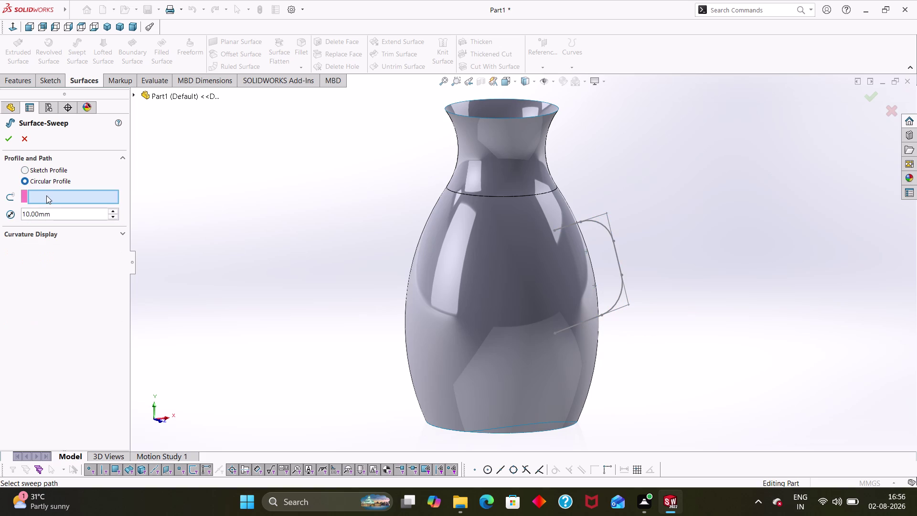
click(46, 195)
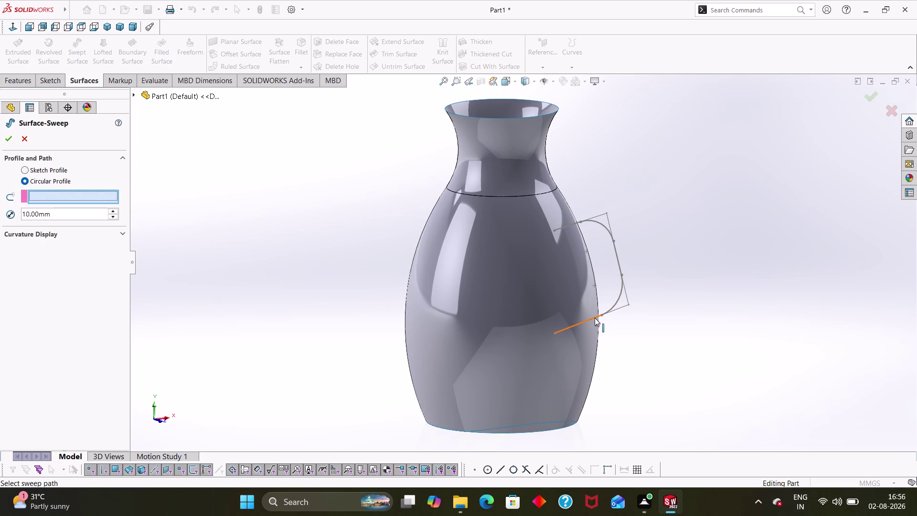
click(595, 317)
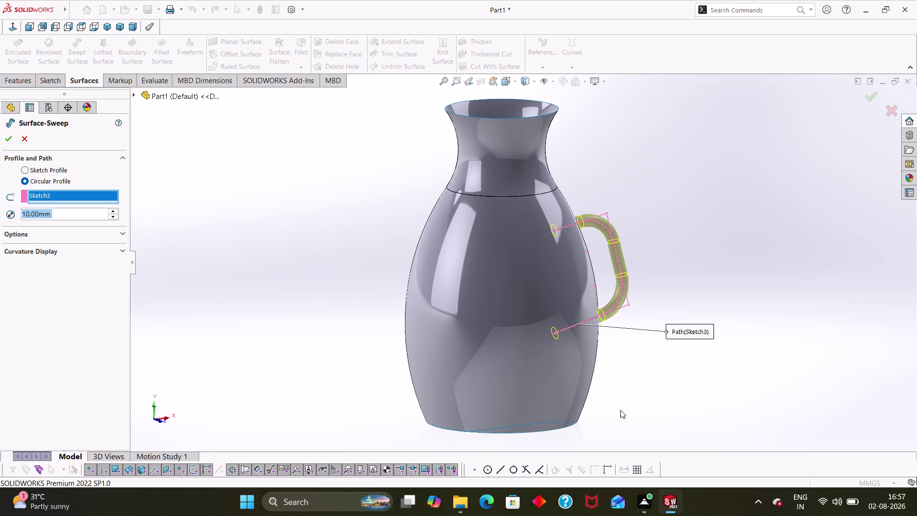
middle_drag(630, 382, 597, 389)
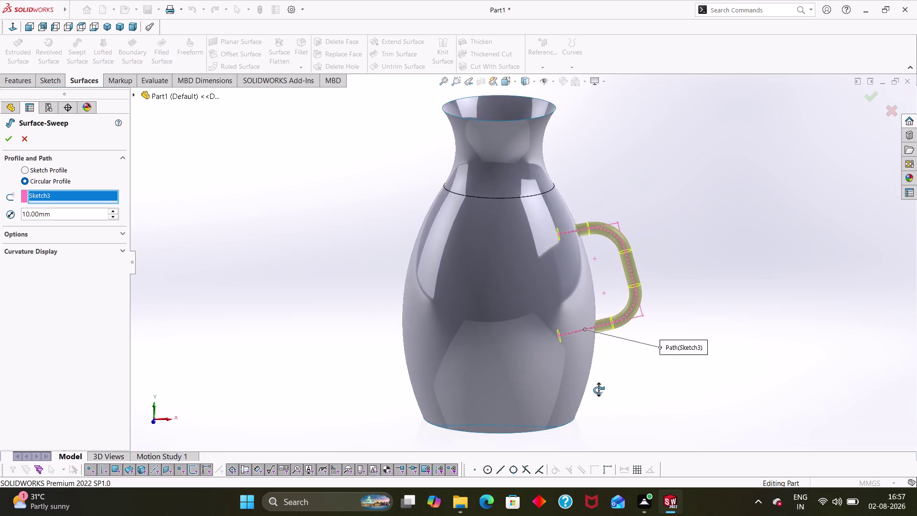
middle_drag(597, 390, 607, 389)
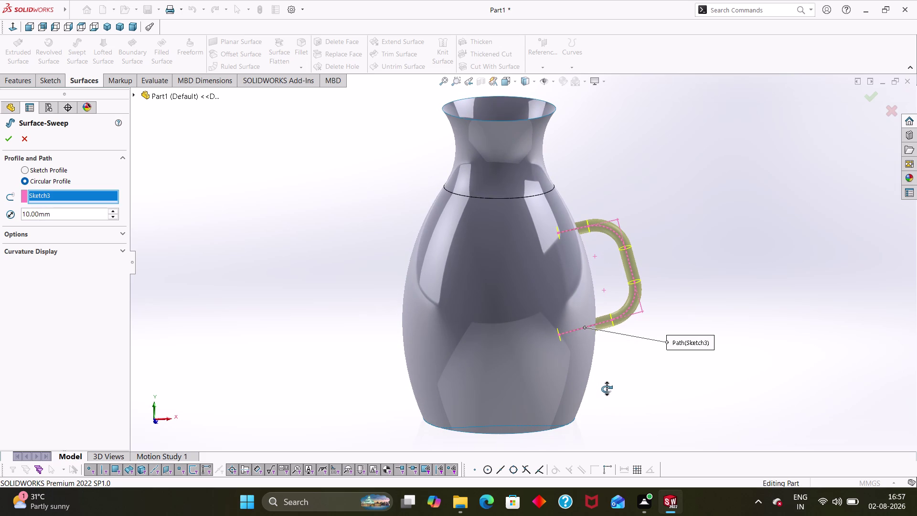
middle_drag(607, 389, 636, 379)
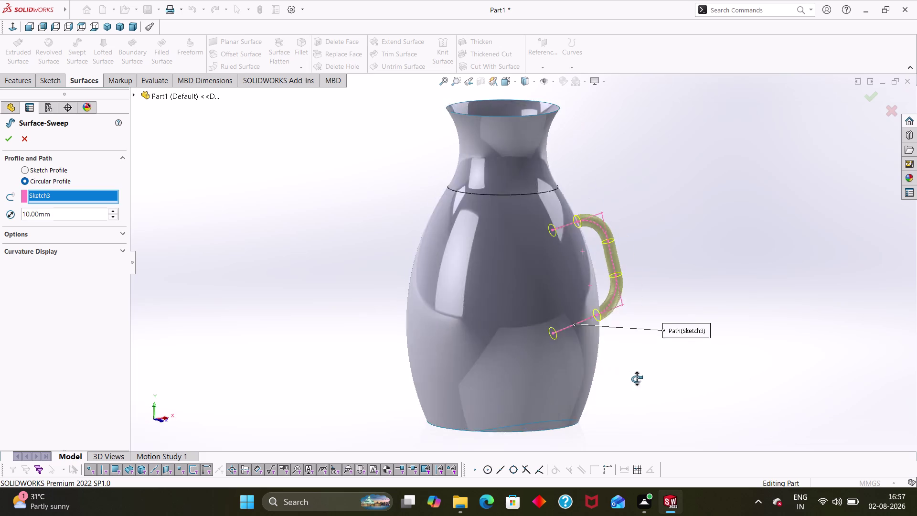
middle_drag(635, 378, 601, 405)
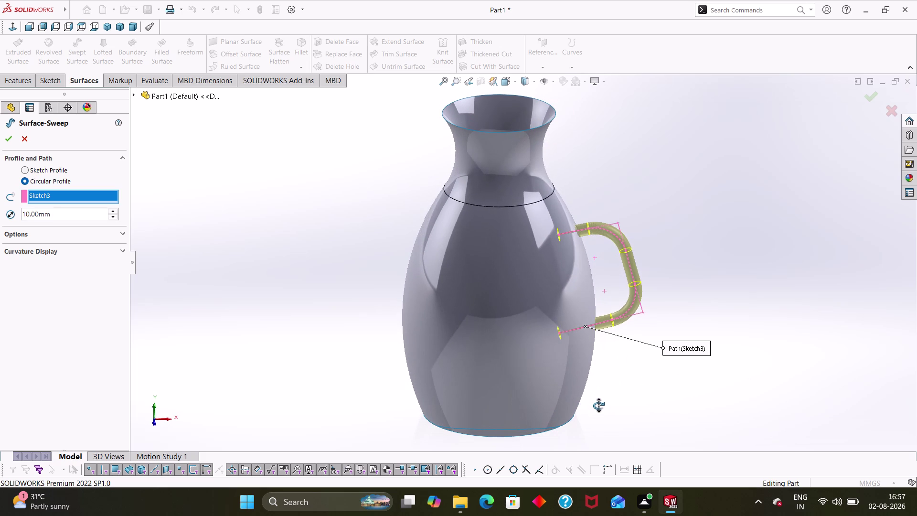
middle_drag(600, 406, 597, 406)
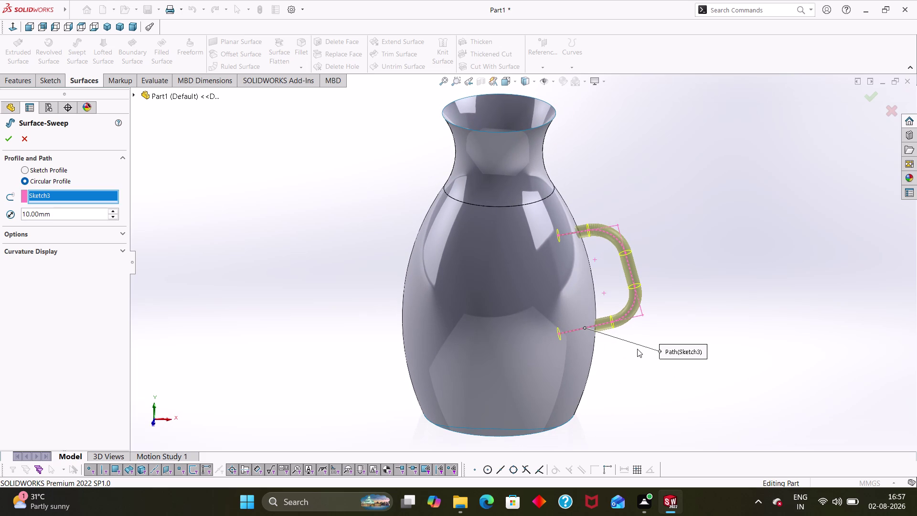
click(8, 140)
click(310, 260)
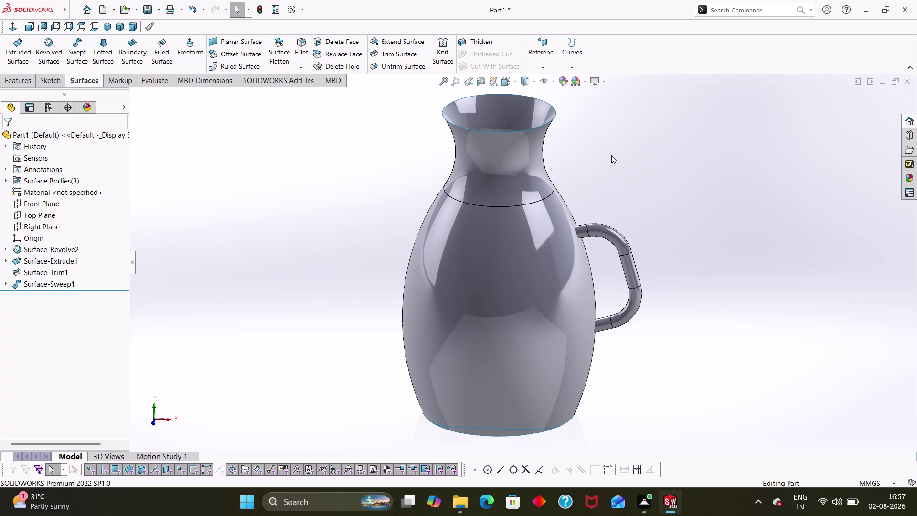
Inspect the jug from several angles, then start a mutual Trim Surface with Surface-Revolve2.
middle_drag(605, 160, 623, 303)
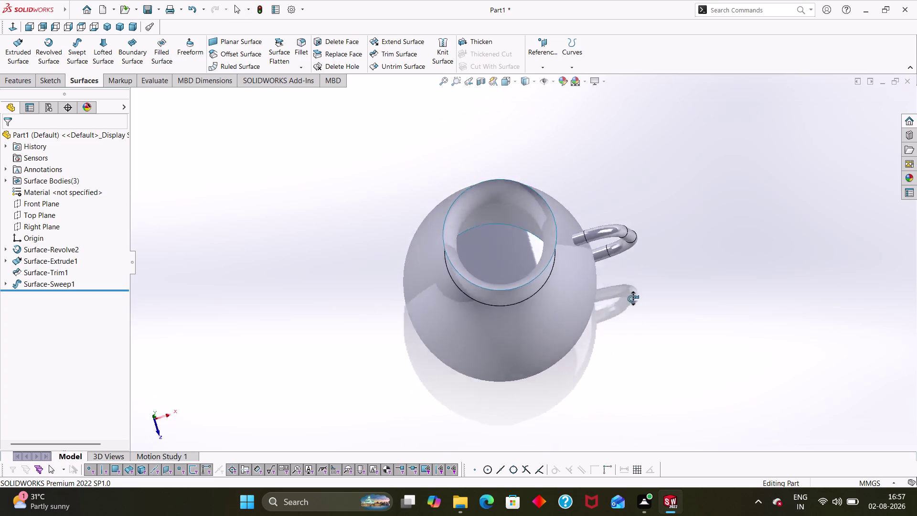
middle_drag(622, 302, 603, 213)
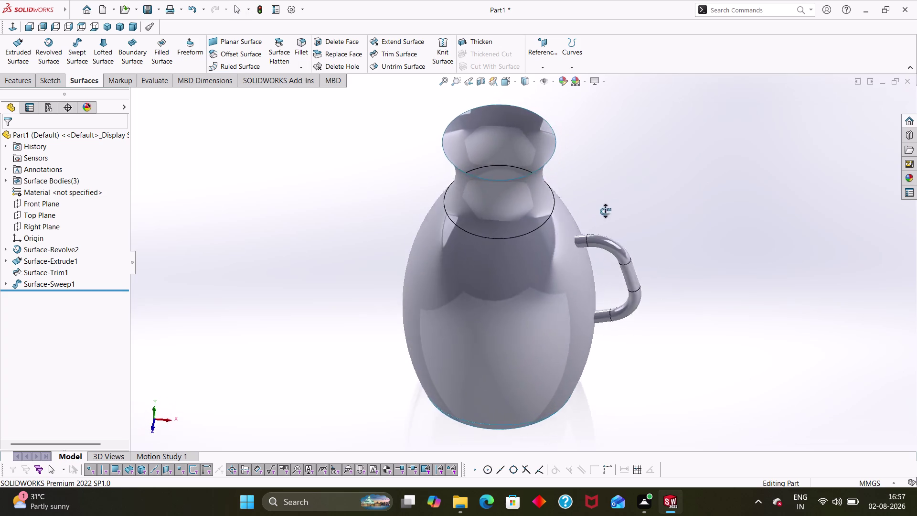
middle_drag(603, 213, 589, 181)
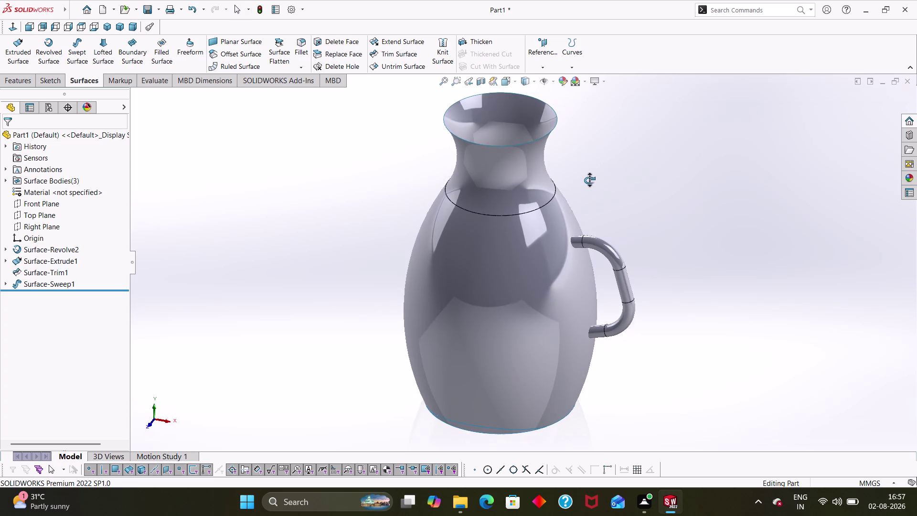
middle_drag(589, 181, 575, 166)
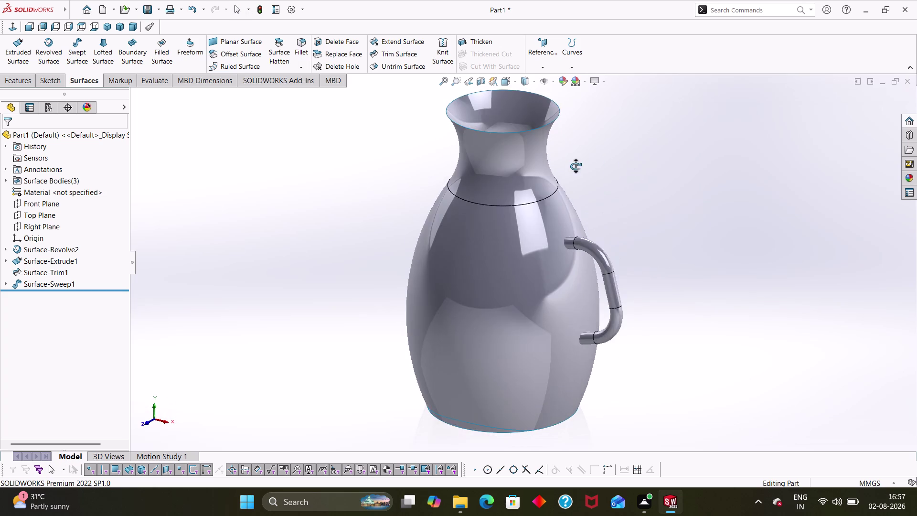
middle_drag(575, 166, 627, 165)
scroll(up, 3)
middle_drag(622, 191, 560, 186)
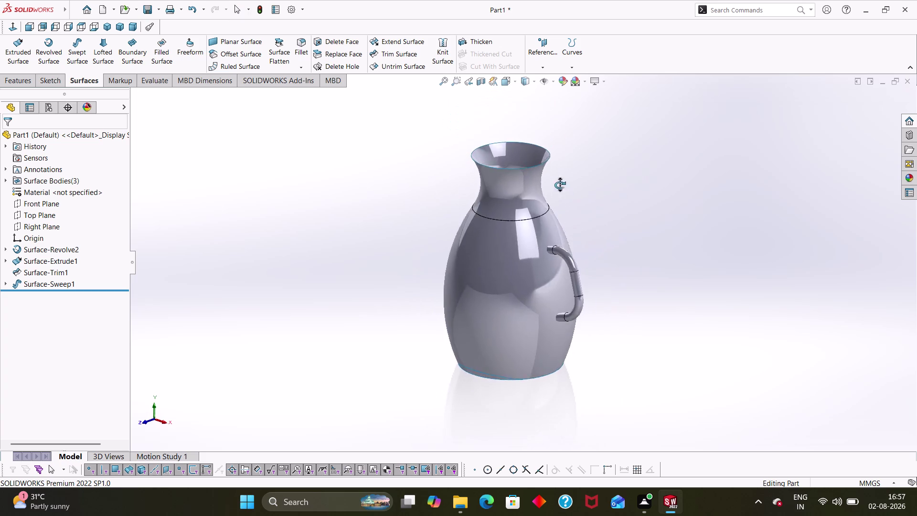
middle_drag(560, 185, 618, 196)
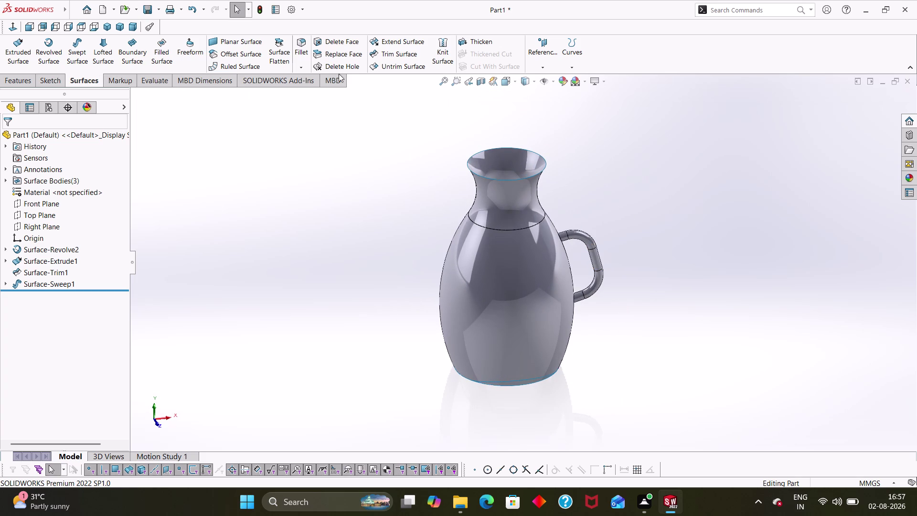
click(396, 55)
click(530, 225)
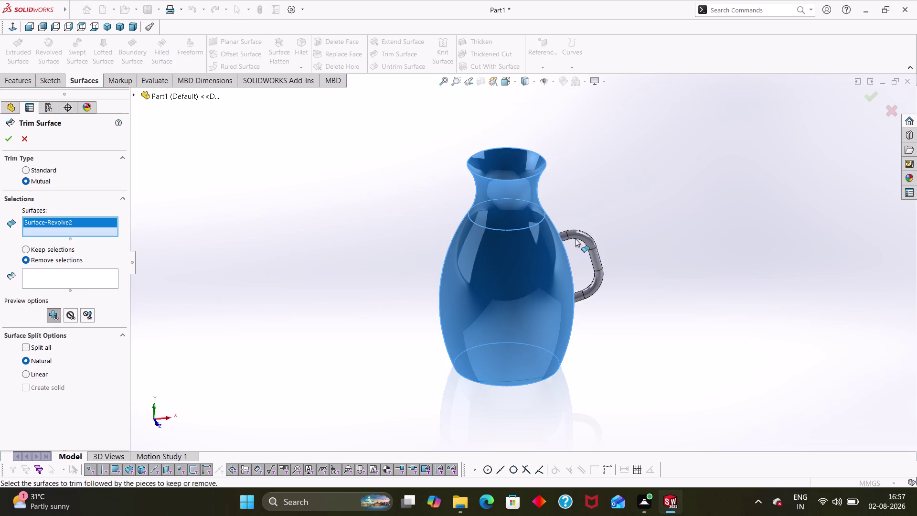
Add Surface-Sweep1 as a trim surface and mark the two handle pieces for removal.
click(575, 239)
middle_drag(581, 184, 634, 277)
click(50, 287)
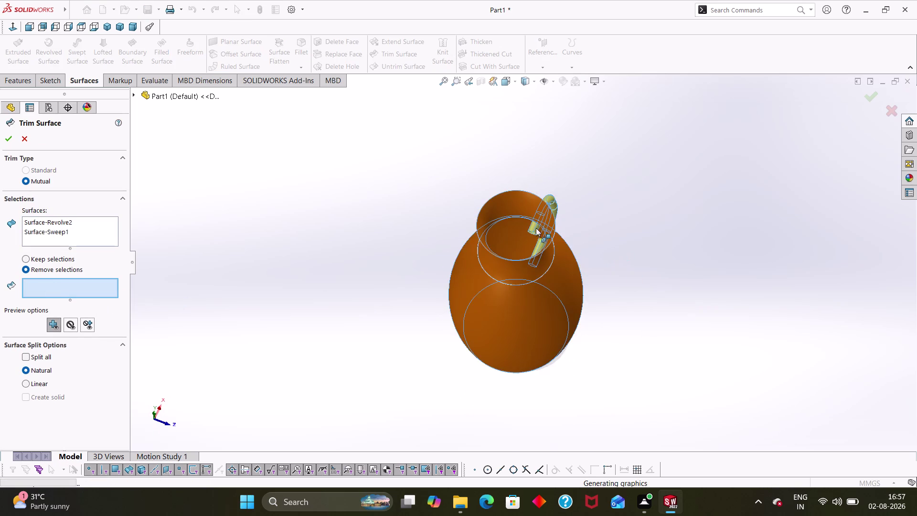
click(536, 228)
middle_drag(559, 259, 581, 295)
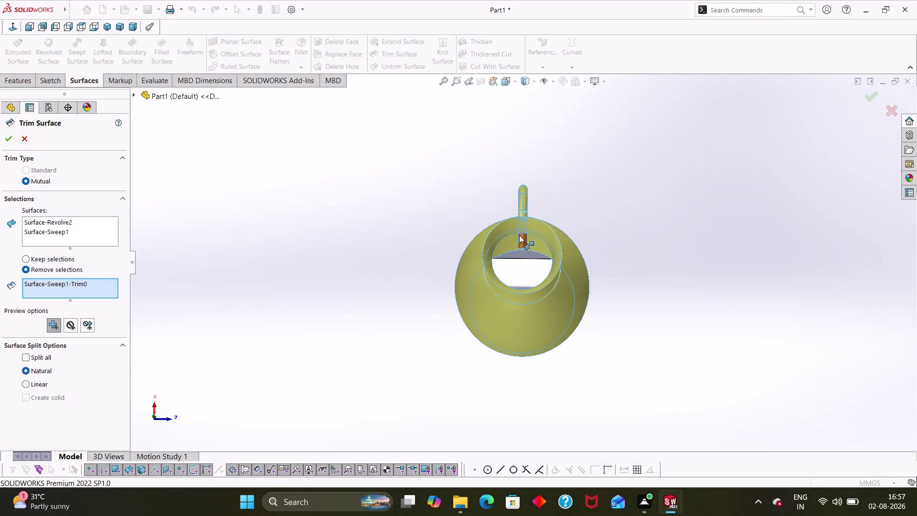
click(526, 243)
Check the trim preview from several angles and accept it as Surface-Trim2.
middle_drag(610, 292, 523, 142)
middle_drag(630, 403, 634, 383)
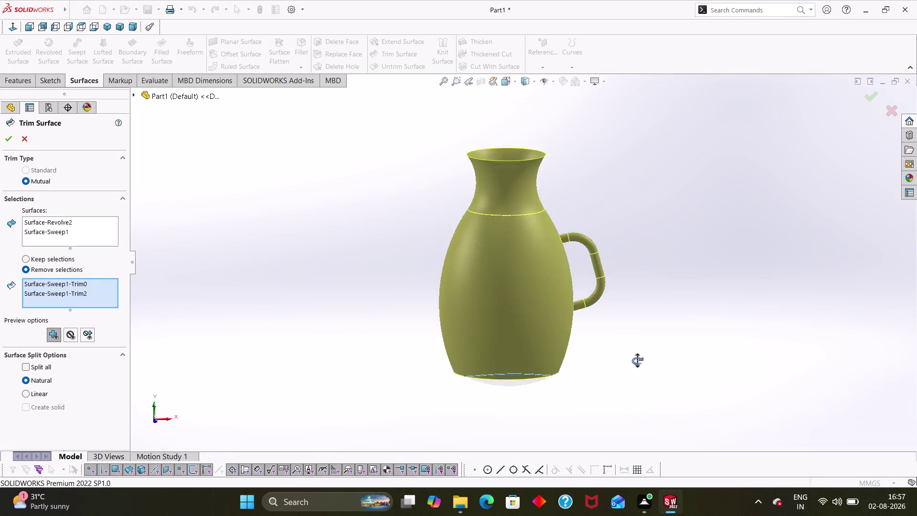
middle_drag(633, 383, 626, 442)
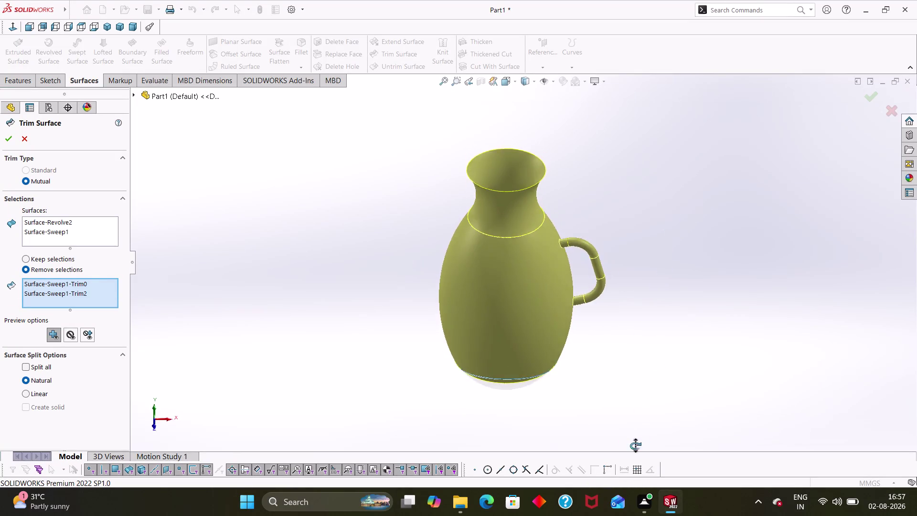
middle_drag(627, 442, 663, 419)
middle_drag(659, 286, 635, 395)
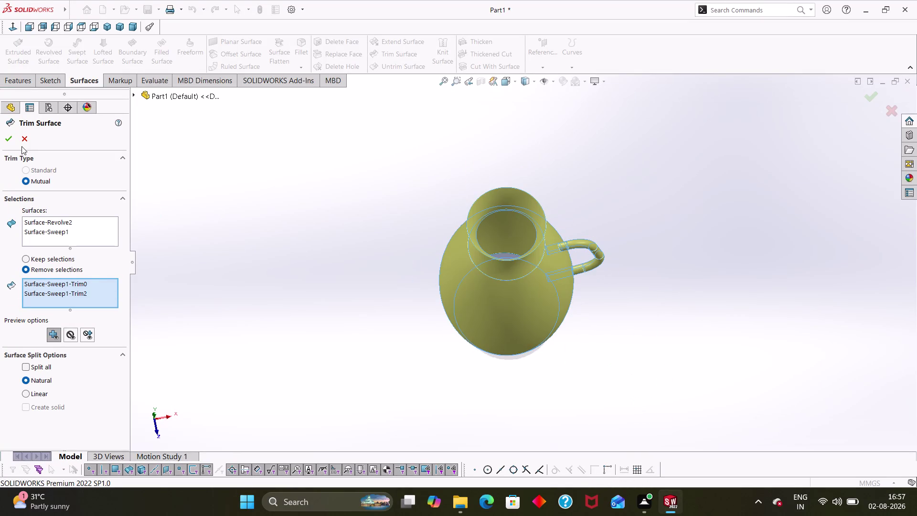
click(7, 133)
click(266, 259)
middle_drag(340, 307, 466, 304)
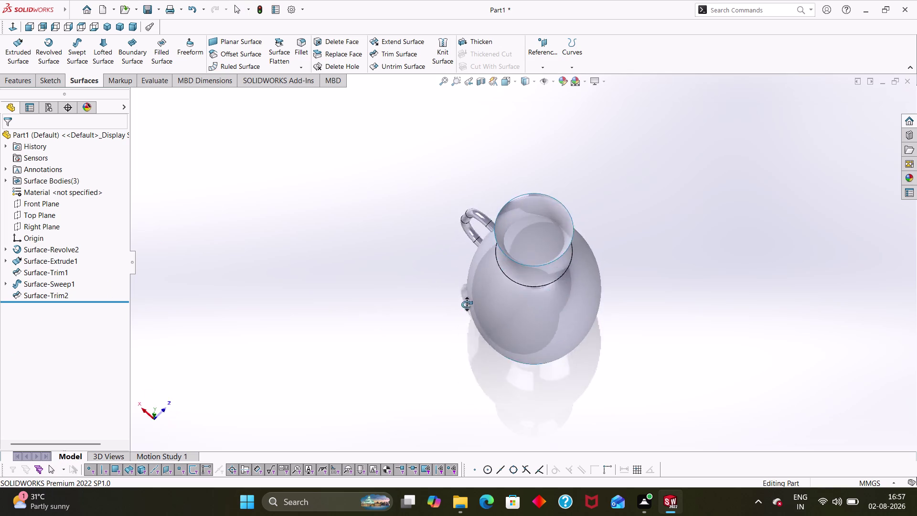
Display the extruded surface's sketch dimensions and inspect the jug's base.
middle_drag(466, 305, 459, 347)
click(526, 252)
middle_drag(432, 386, 471, 309)
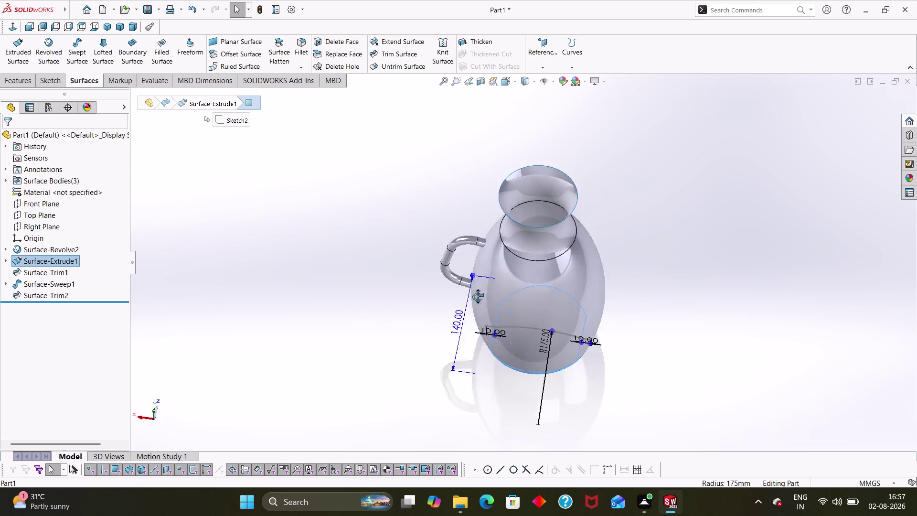
middle_drag(471, 309, 546, 210)
middle_drag(571, 397, 547, 168)
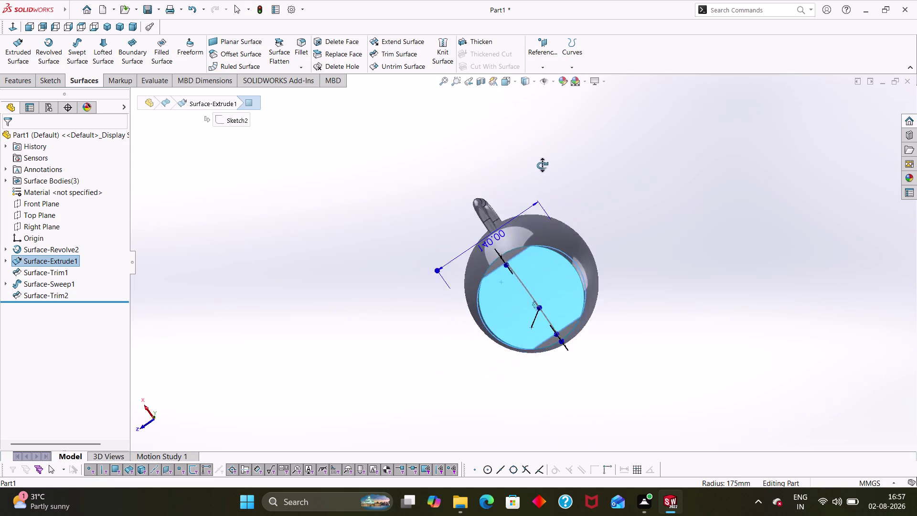
middle_drag(547, 168, 527, 230)
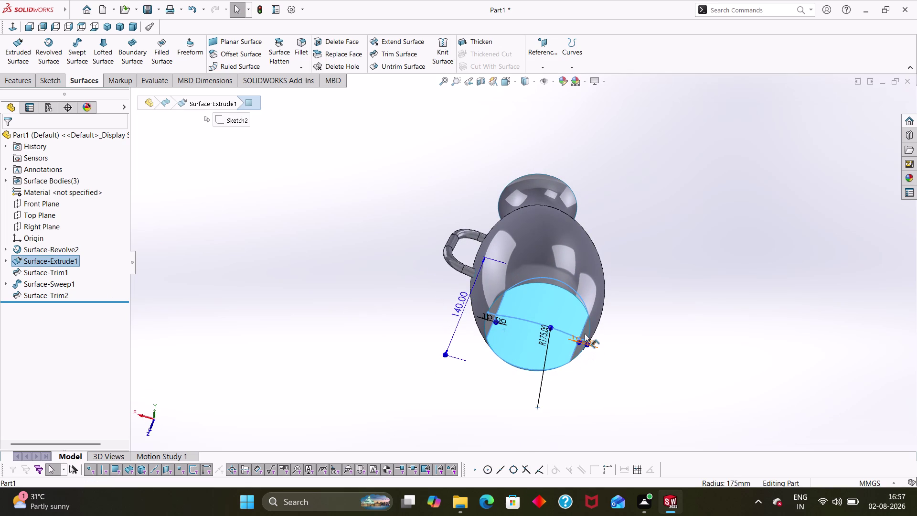
click(584, 333)
click(585, 357)
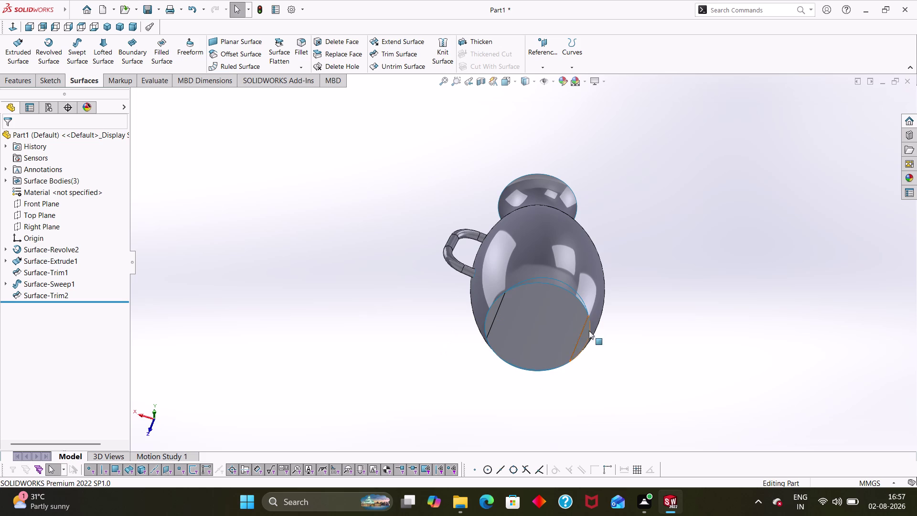
Review the extruded surface's dimensions again, then return to a front view of the handle.
click(583, 338)
middle_drag(655, 151, 647, 407)
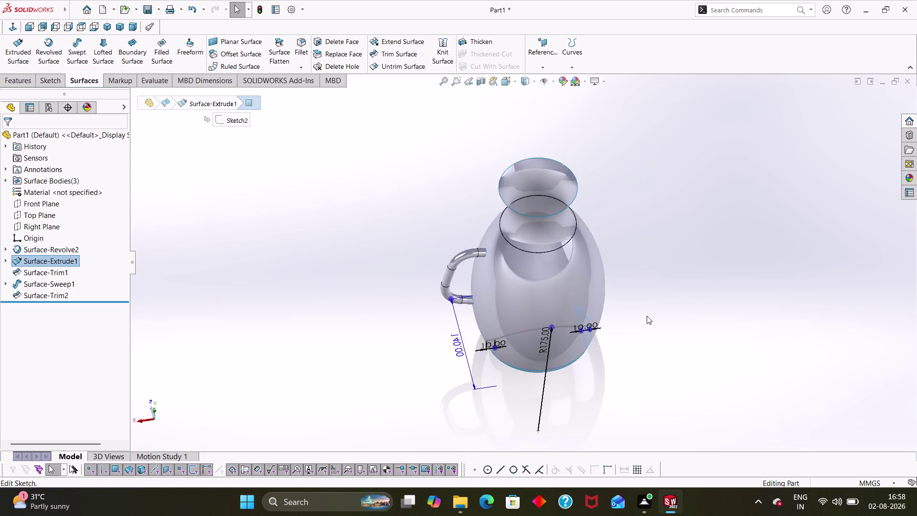
middle_drag(617, 183, 486, 184)
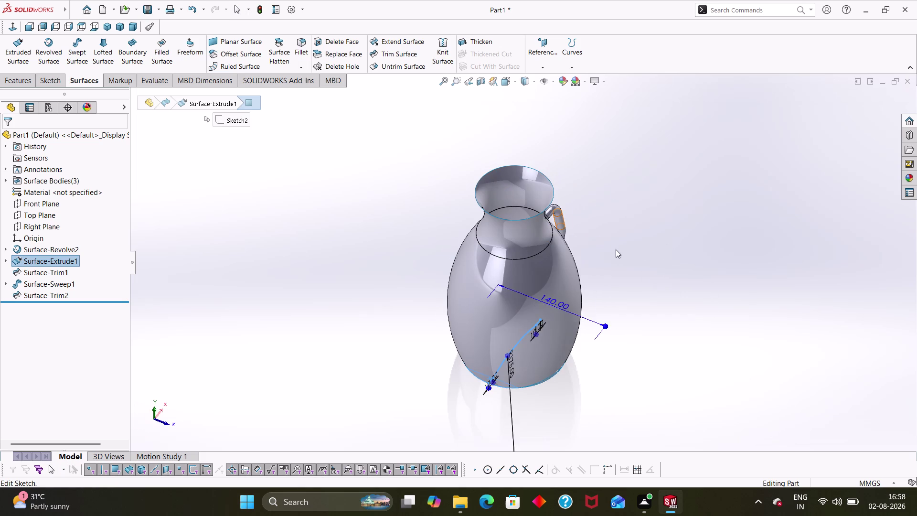
click(616, 258)
middle_drag(629, 290, 573, 267)
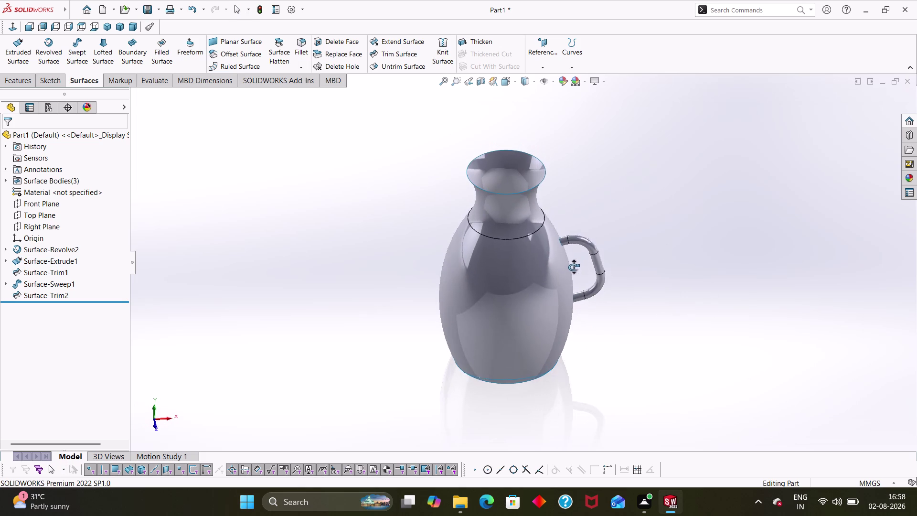
middle_drag(573, 267, 582, 267)
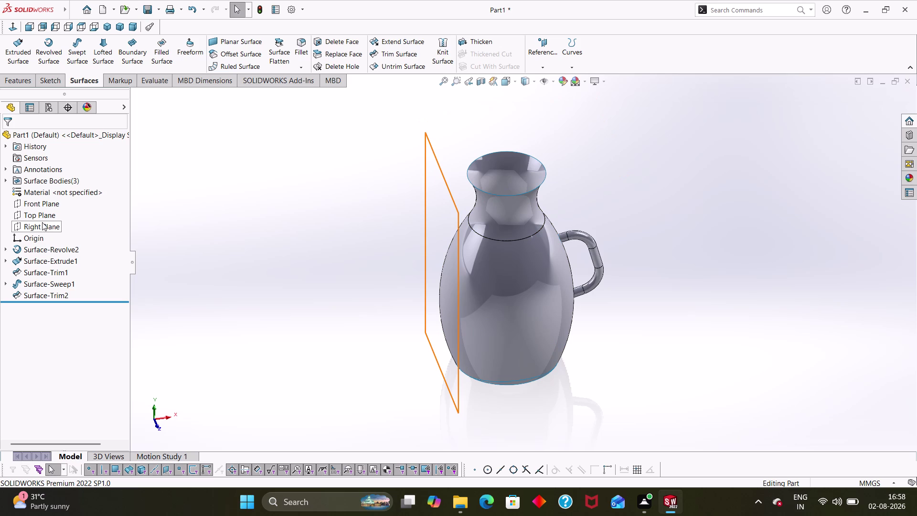
Start a Front Plane sketch and draw flared lines with a top edge above the rim.
right_click(38, 204)
click(46, 187)
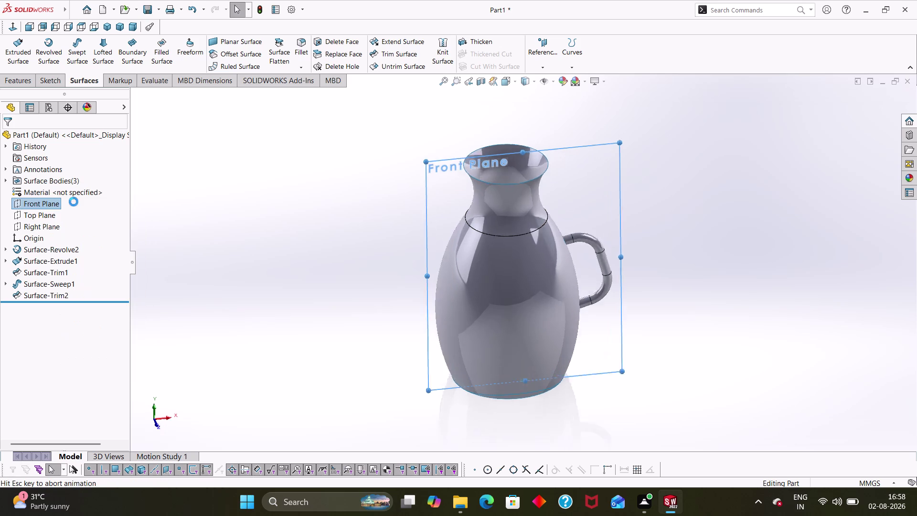
scroll(up, 3)
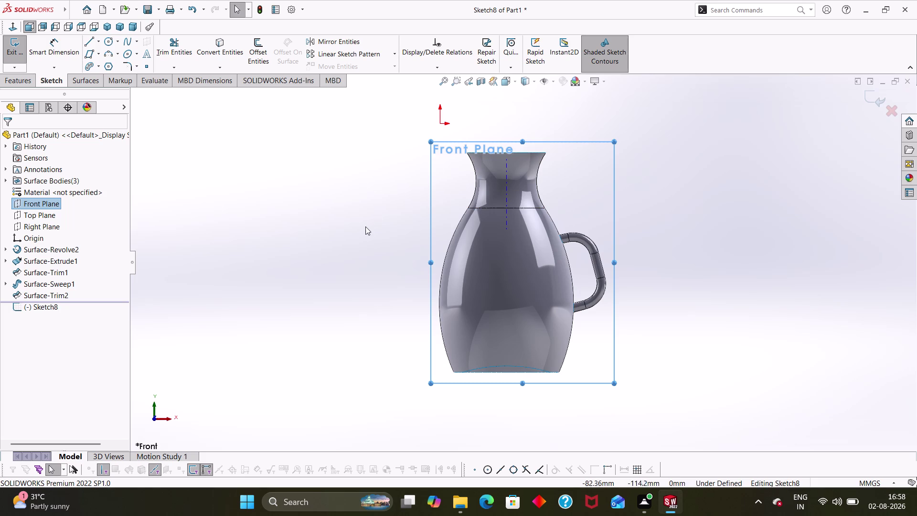
right_drag(365, 228, 289, 225)
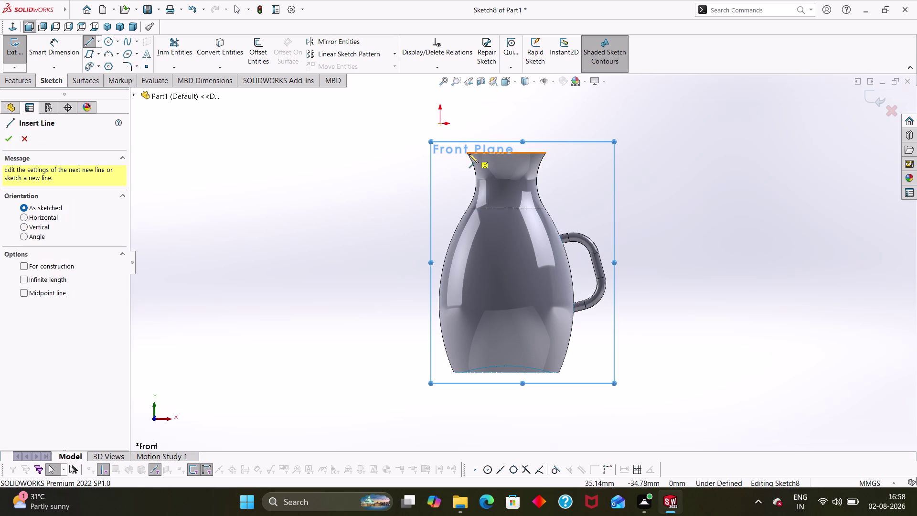
click(467, 153)
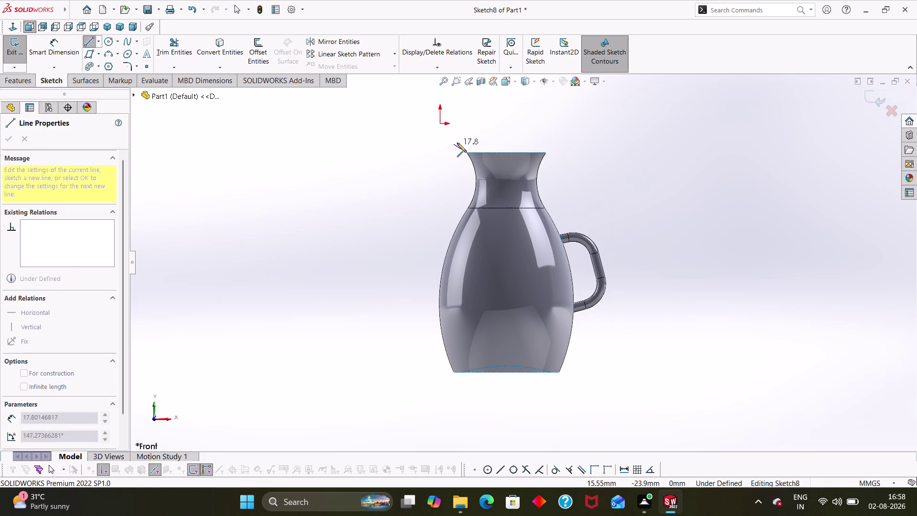
click(450, 145)
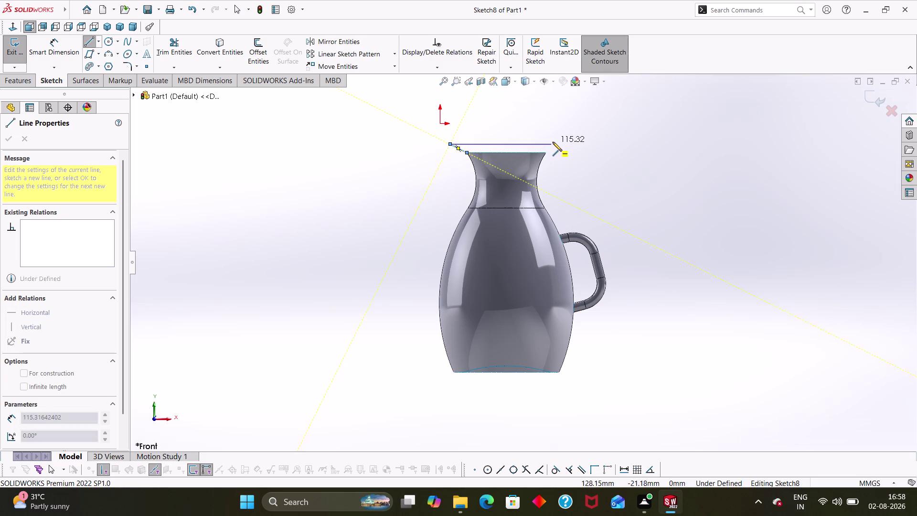
click(559, 141)
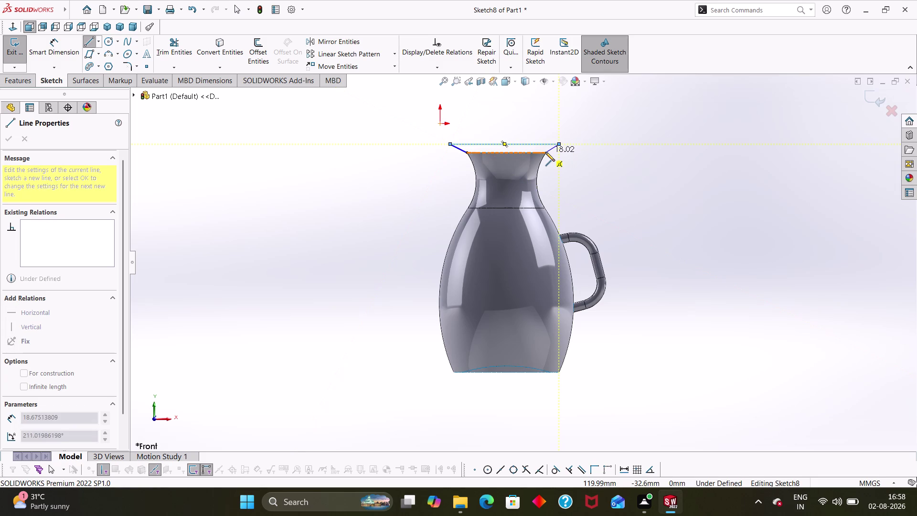
click(545, 152)
key(Escape)
key(Escape)
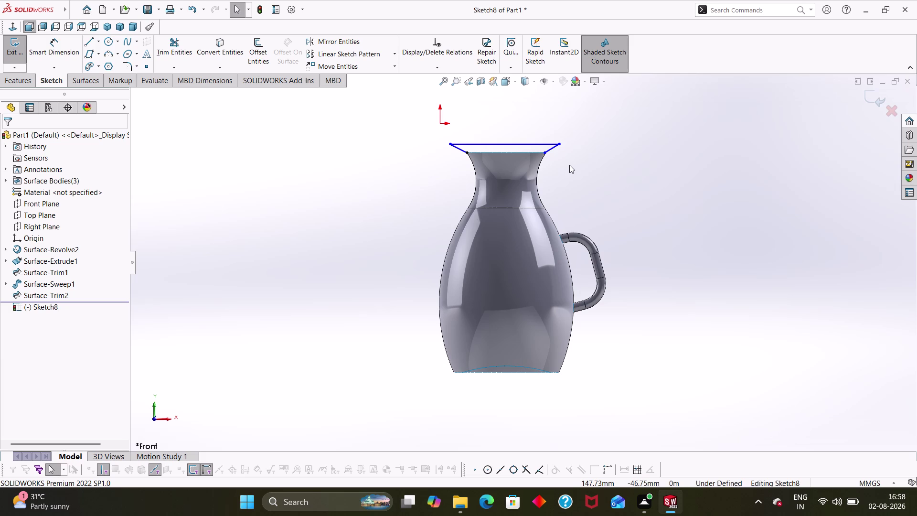
Draw a straight line across the jug's rim.
scroll(down, 3)
scroll(down, 3)
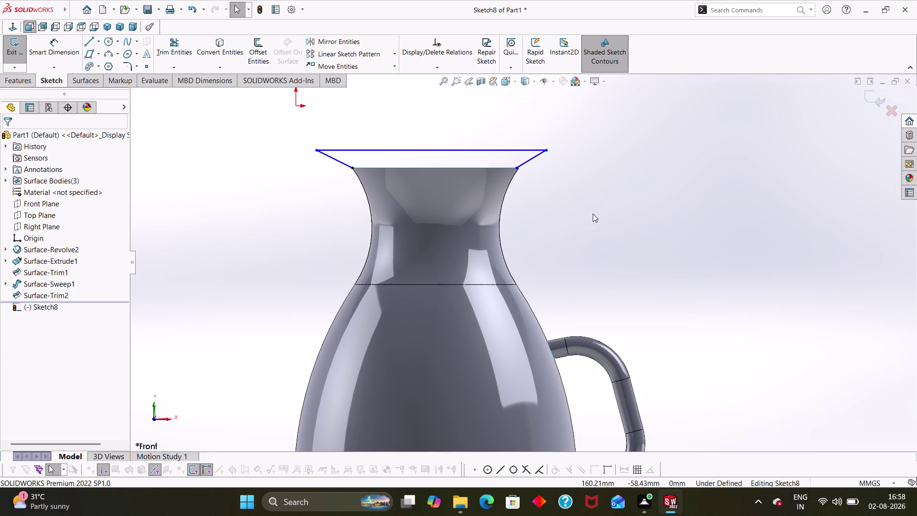
right_drag(592, 213, 523, 213)
click(516, 167)
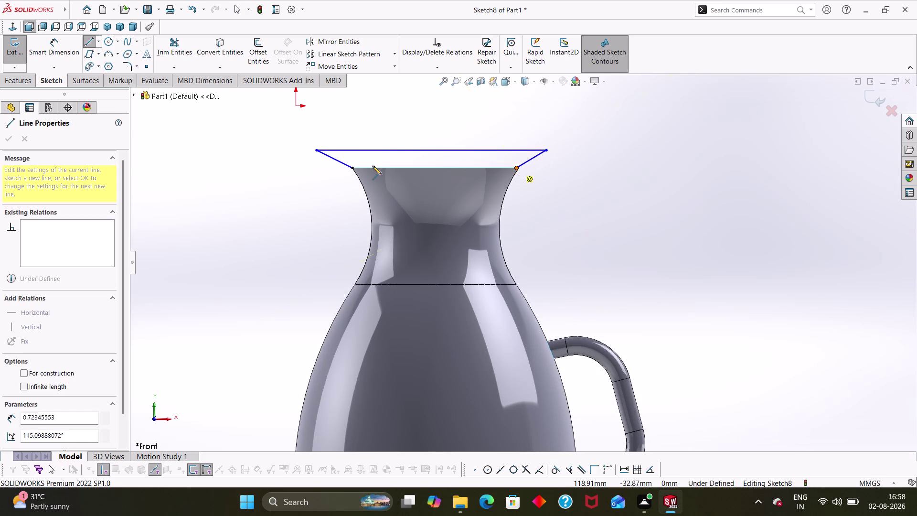
click(353, 169)
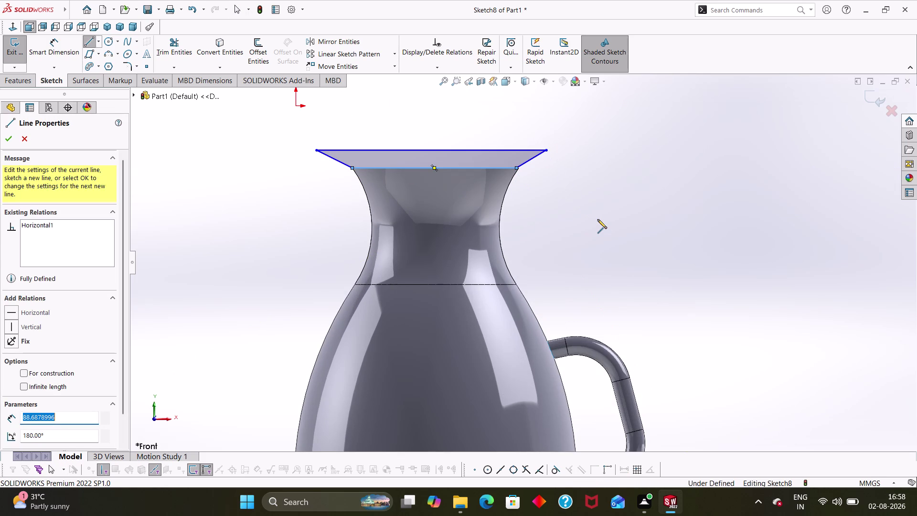
click(597, 219)
key(grave)
key(Escape)
key(Escape)
key(Escape)
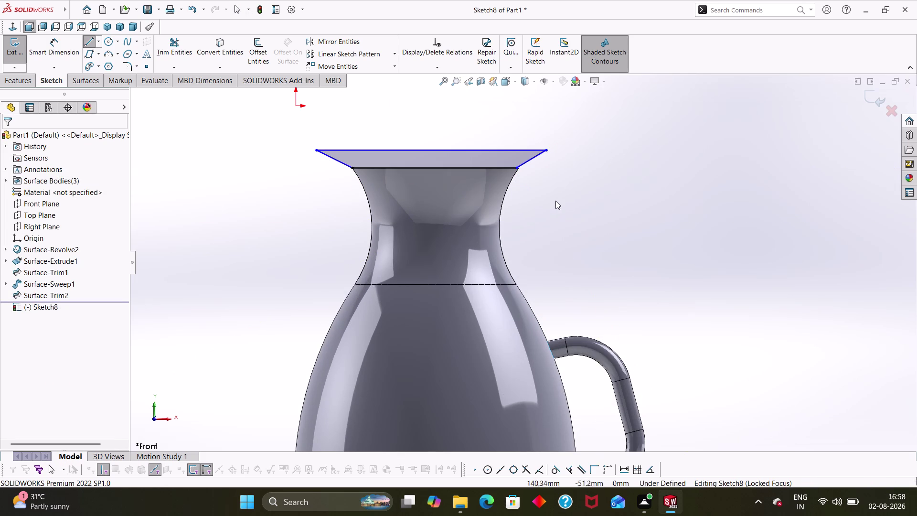
middle_drag(580, 148, 589, 163)
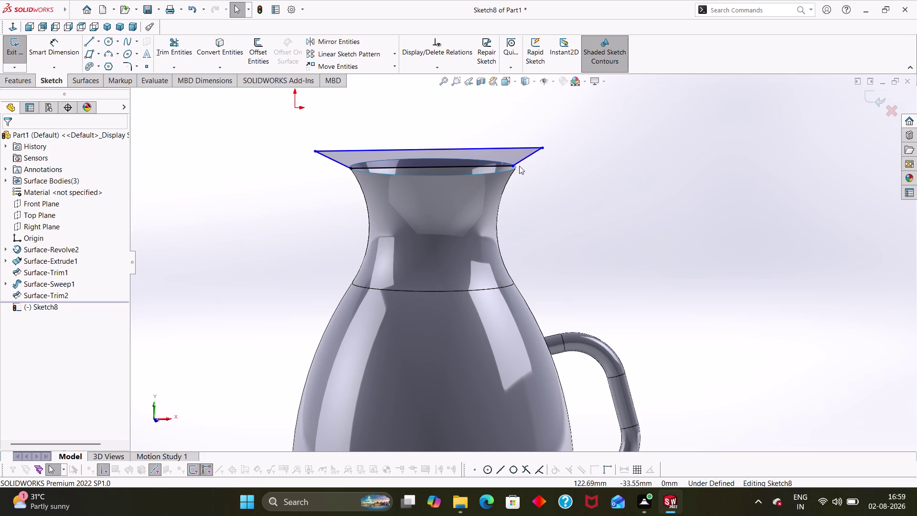
Delete the right flared line and the top edge, undoing an accidental short line.
click(525, 158)
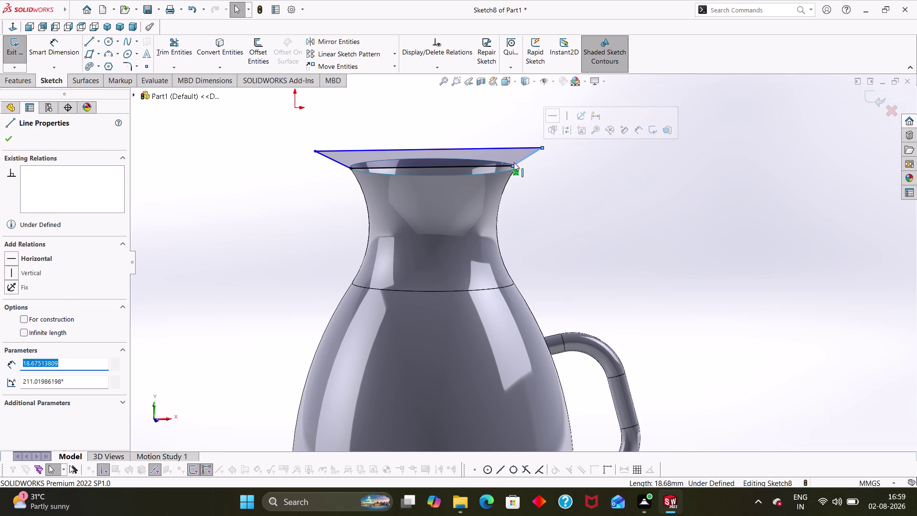
key(Delete)
click(513, 148)
key(Delete)
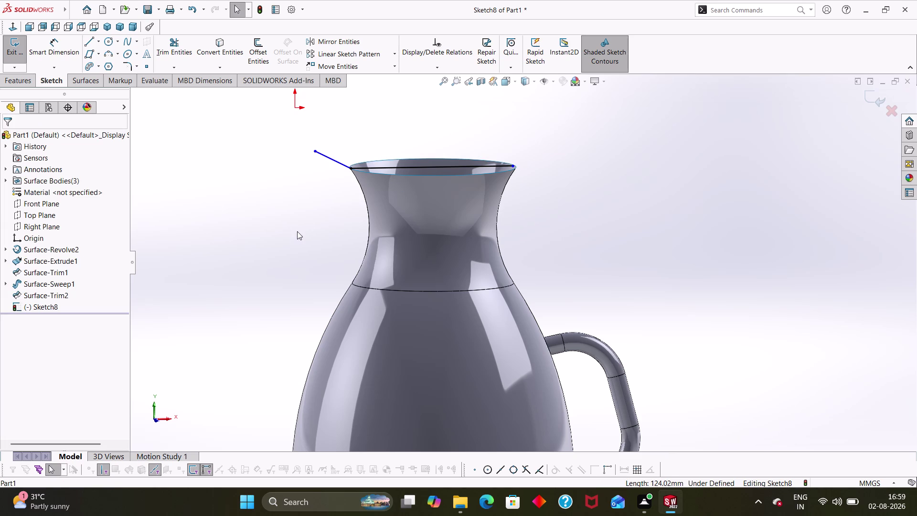
right_drag(296, 232, 215, 222)
click(323, 147)
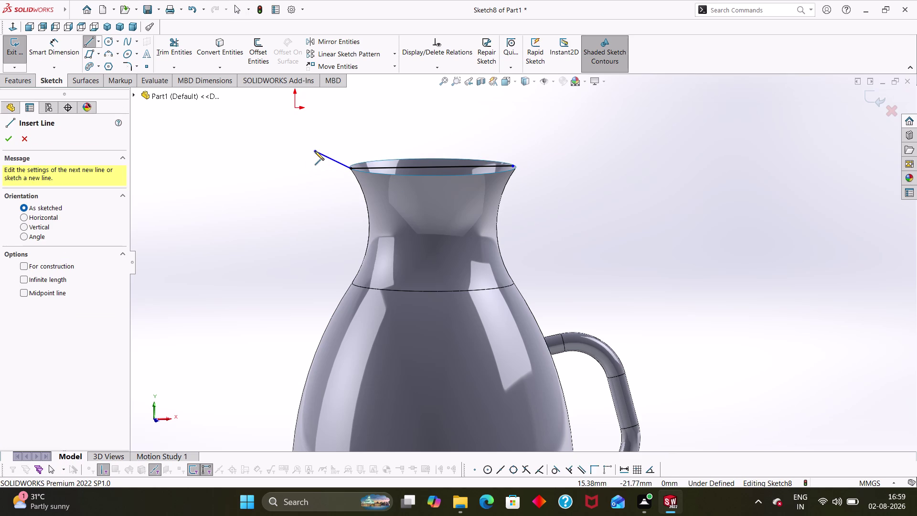
click(313, 150)
key(Escape)
key(Escape)
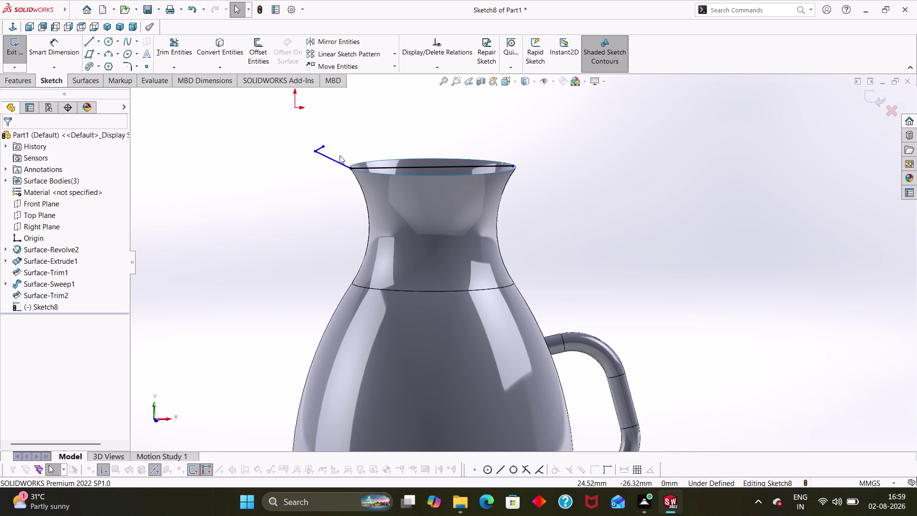
key(ctrl+z)
drag(289, 193, 191, 160)
Draw a closed triangular spout outline at the rim's left corner.
right_drag(267, 202, 181, 217)
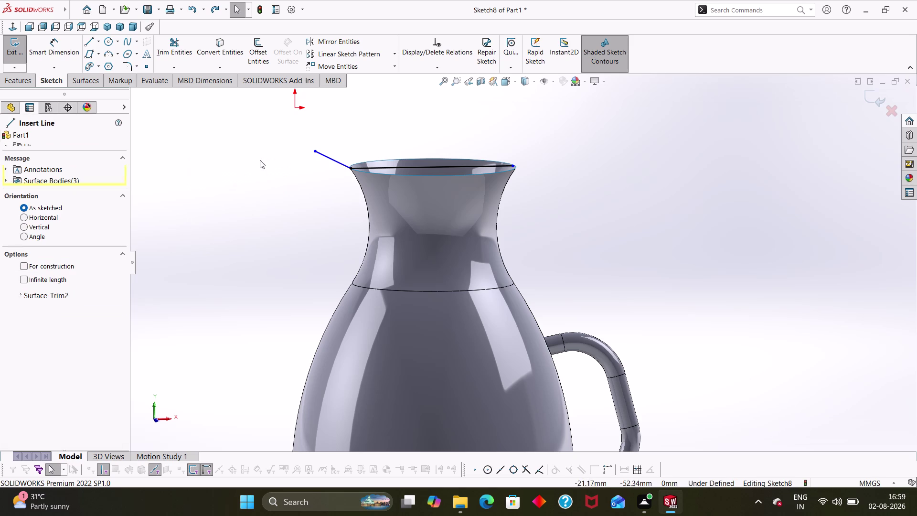
click(316, 149)
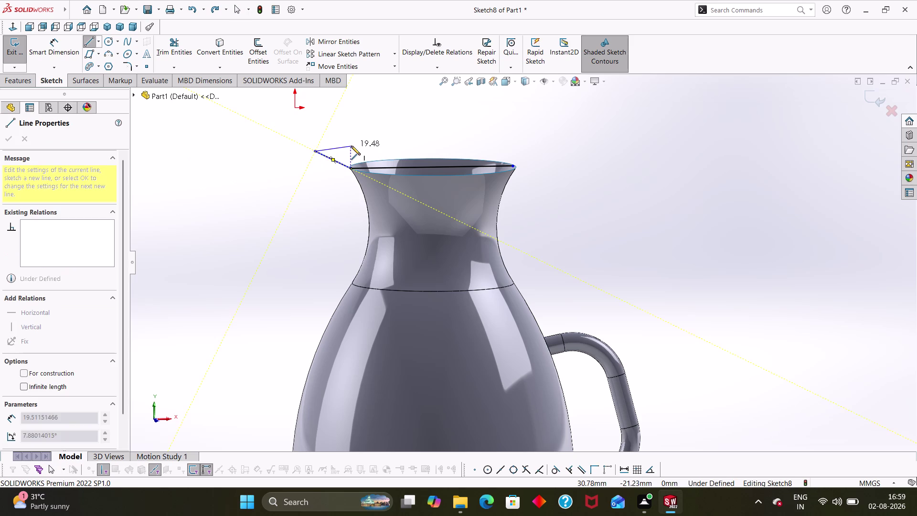
click(353, 150)
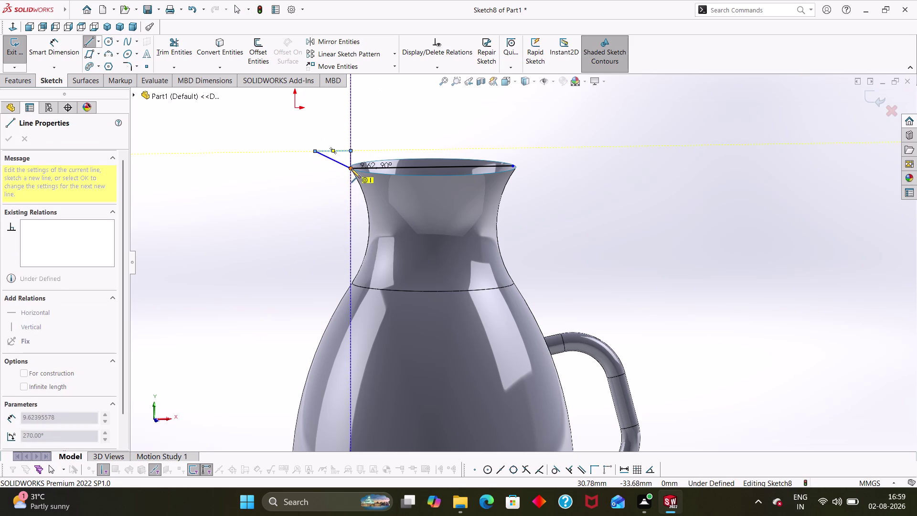
click(351, 169)
key(Escape)
key(Escape)
right_drag(327, 234, 326, 234)
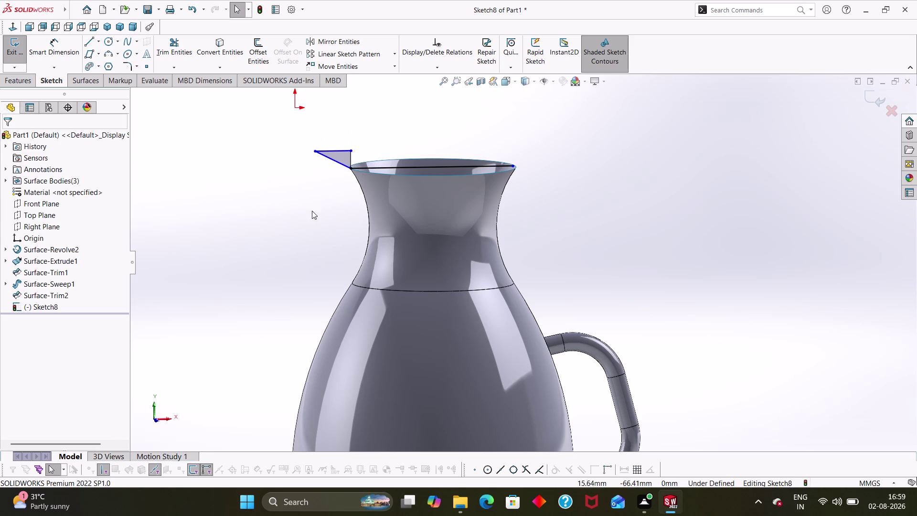
right_drag(326, 234, 290, 174)
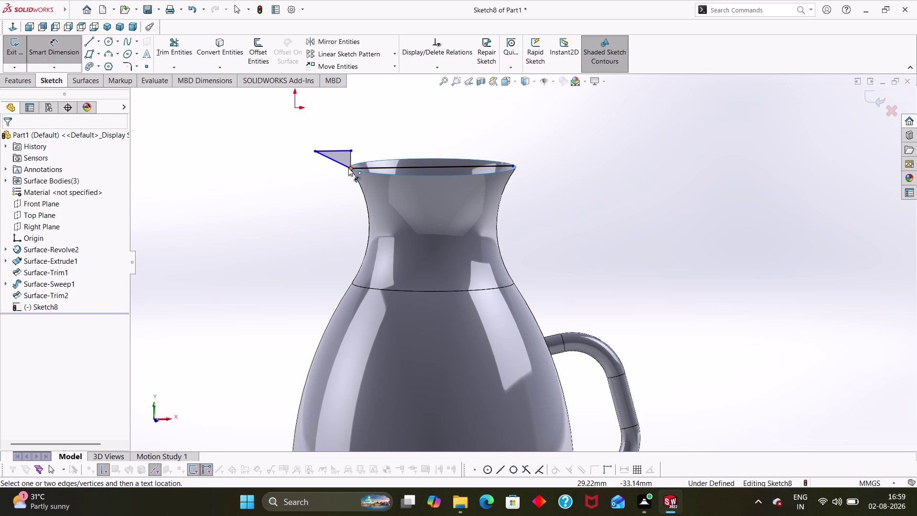
Dimension the spout's top edge 20 mm above the rim line.
click(348, 168)
click(351, 150)
click(416, 155)
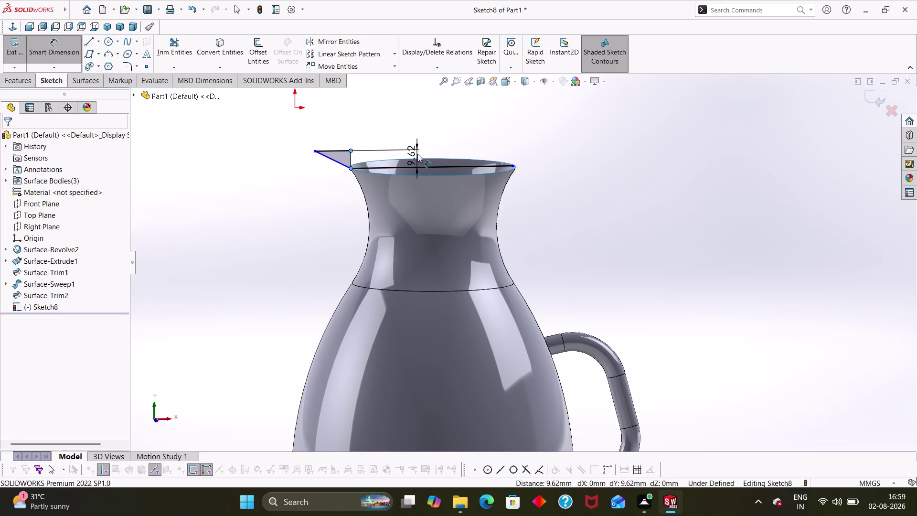
text(20)
key(Return)
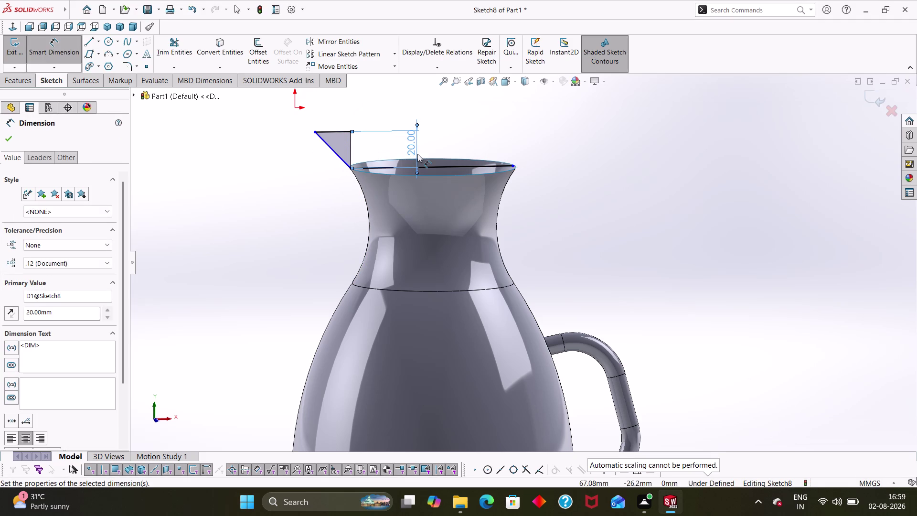
click(456, 137)
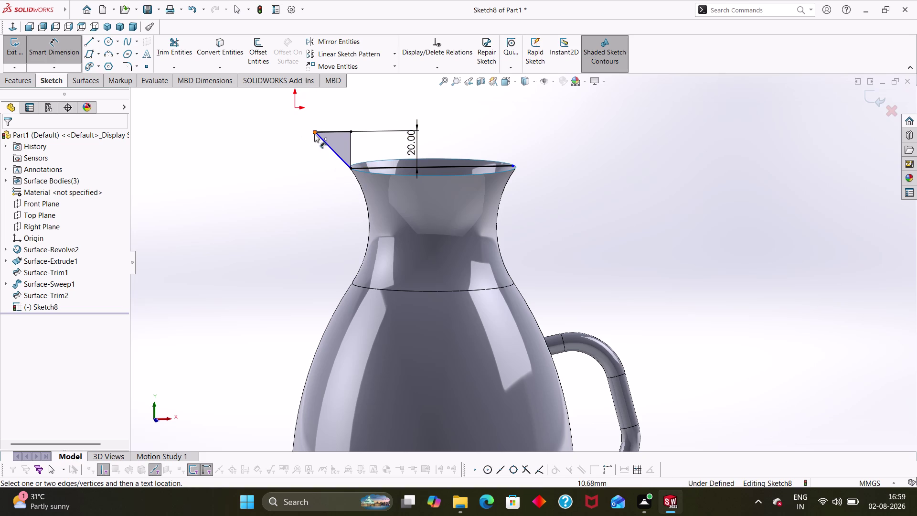
Attempt to dimension the spout tip against the slanted line, then cancel.
drag(314, 133, 286, 144)
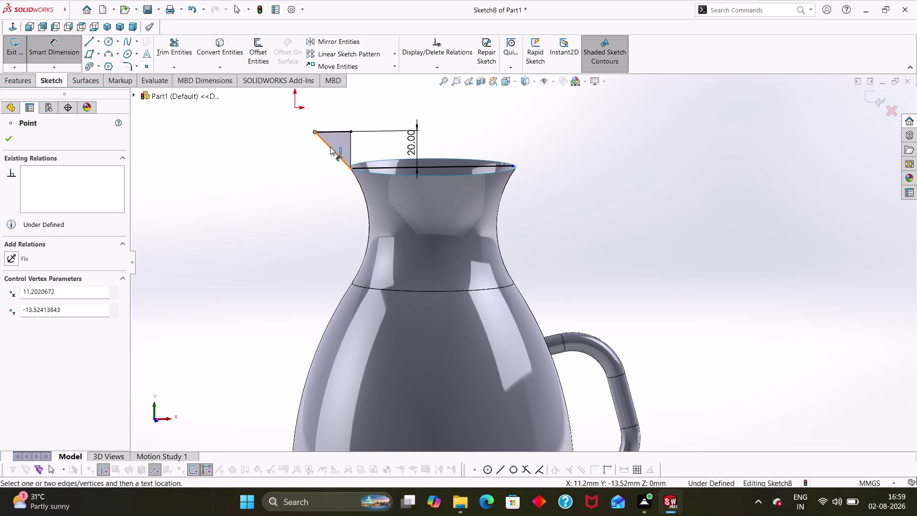
drag(330, 147, 314, 131)
click(302, 208)
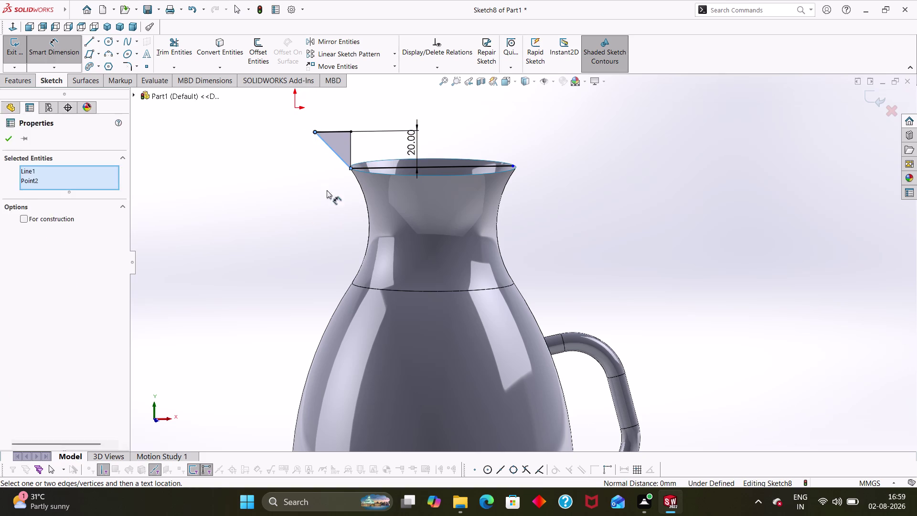
drag(315, 132, 291, 130)
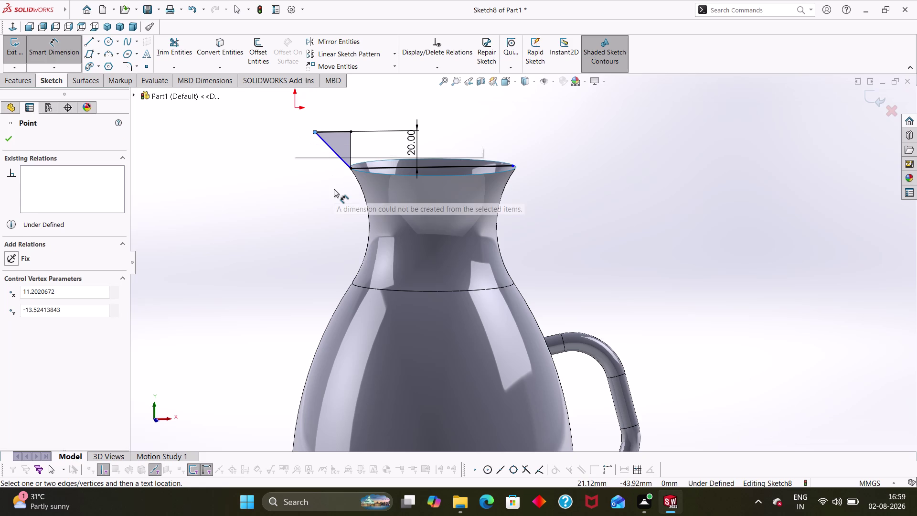
key(Escape)
key(Escape)
key(Escape)
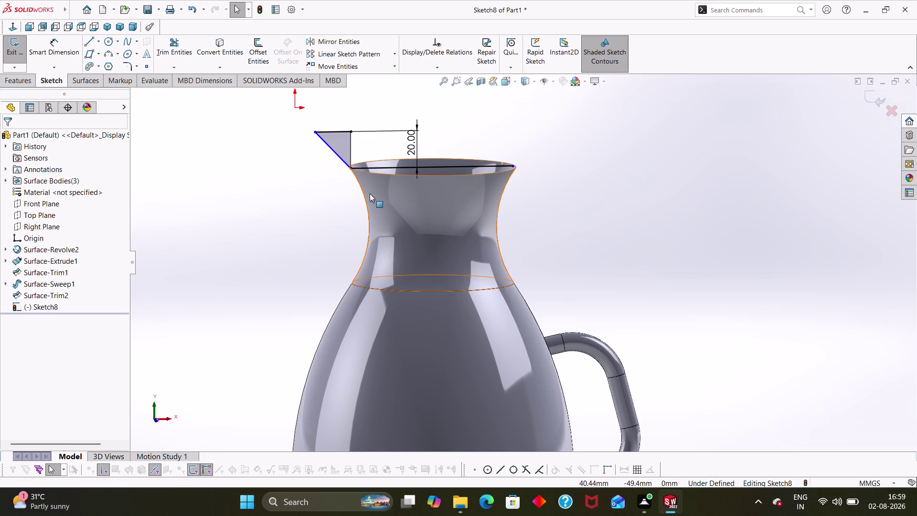
Delete all lines of the old dimensioned spout triangle.
click(351, 149)
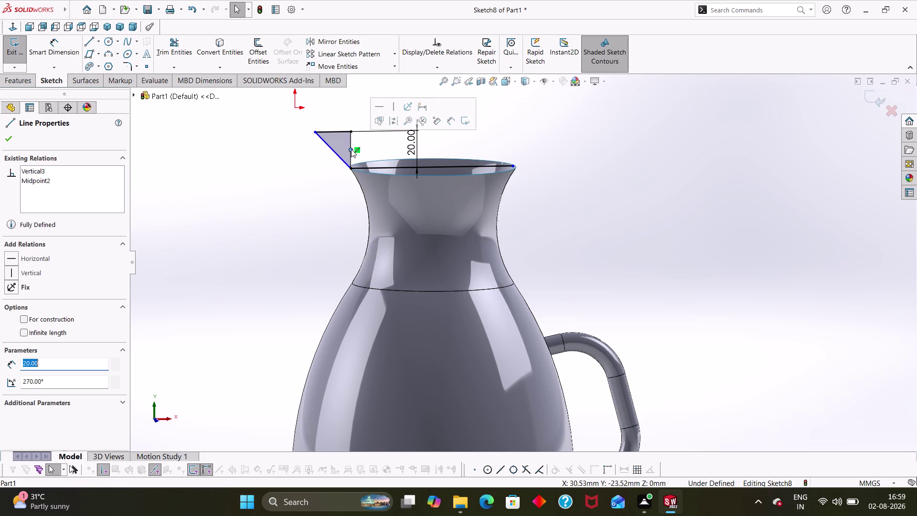
key(Delete)
click(530, 252)
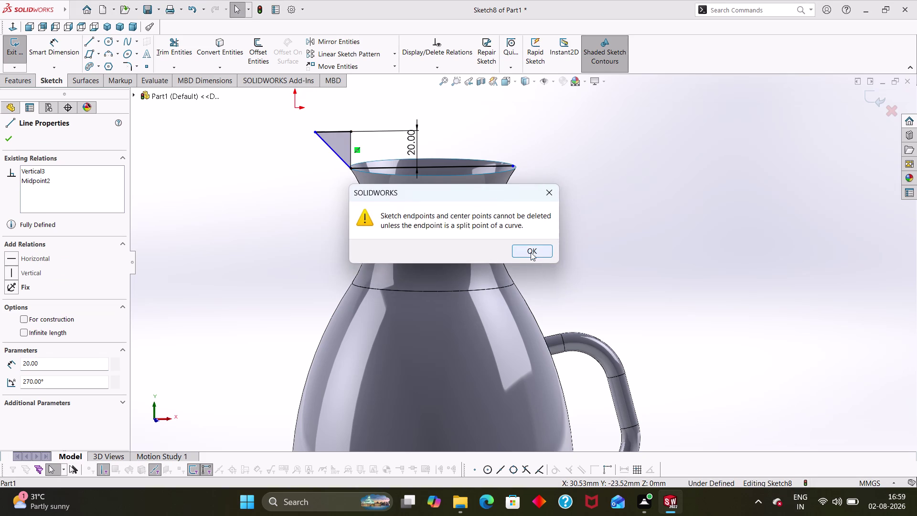
click(348, 138)
click(351, 140)
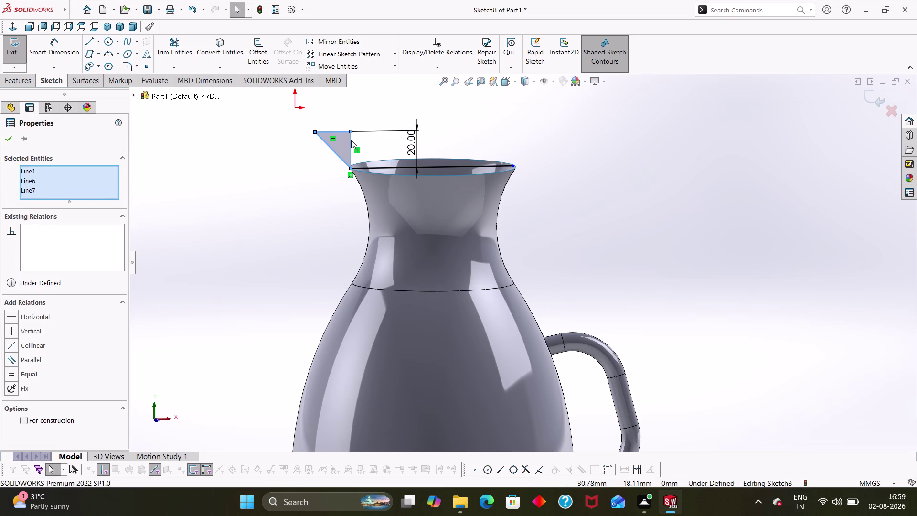
key(Delete)
click(391, 248)
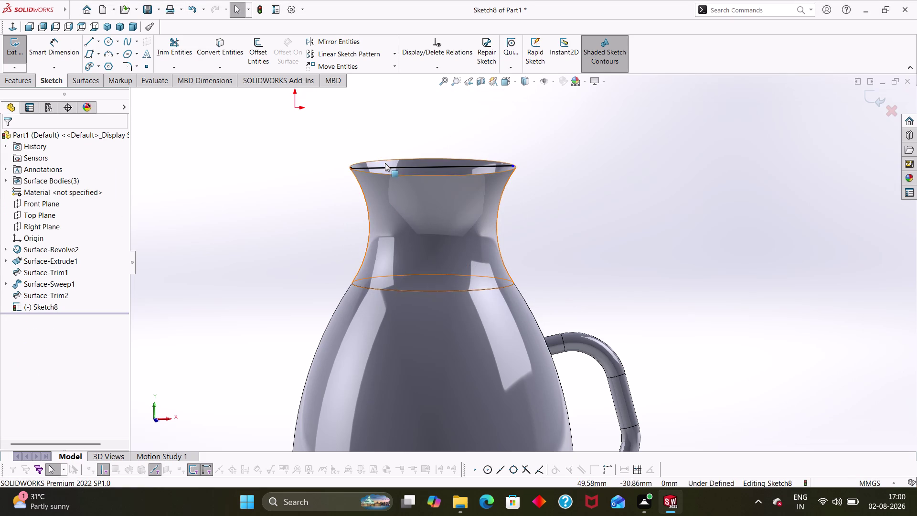
click(385, 166)
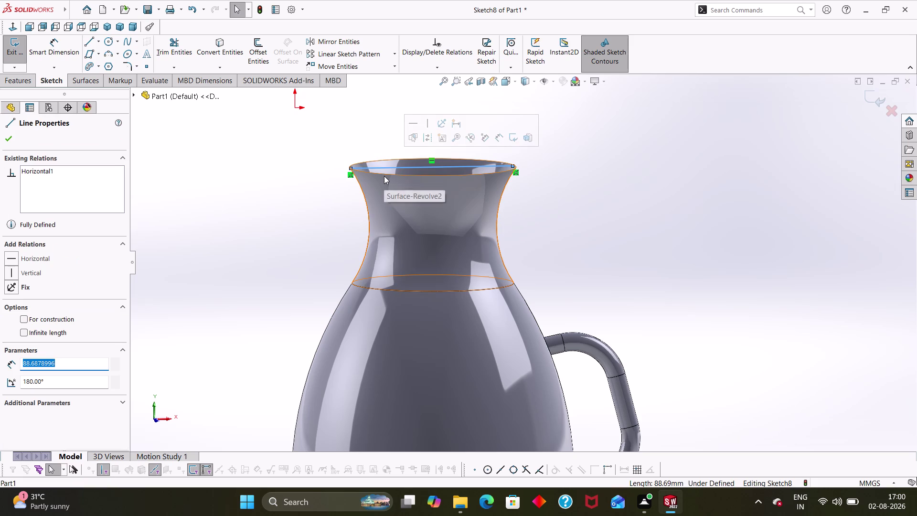
click(298, 211)
Draw a new, smaller closed spout triangle starting from the rim's left end.
right_drag(325, 224, 269, 206)
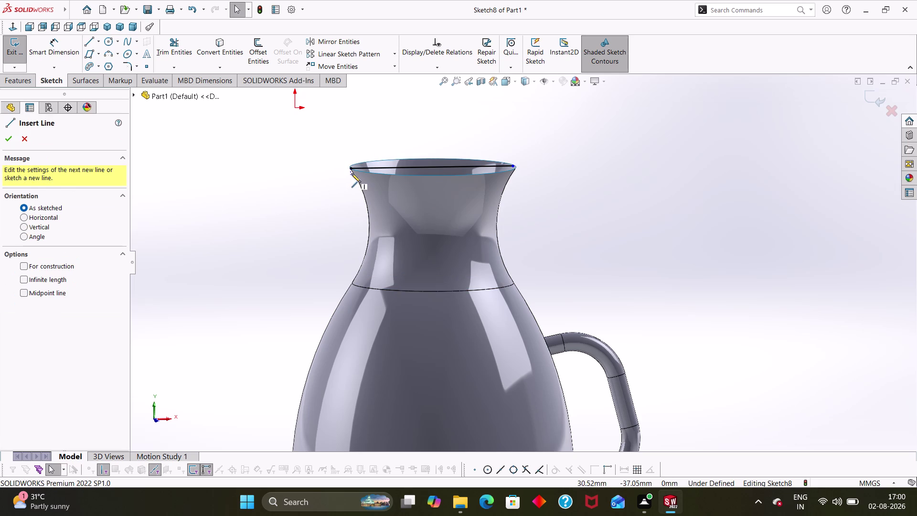
click(352, 169)
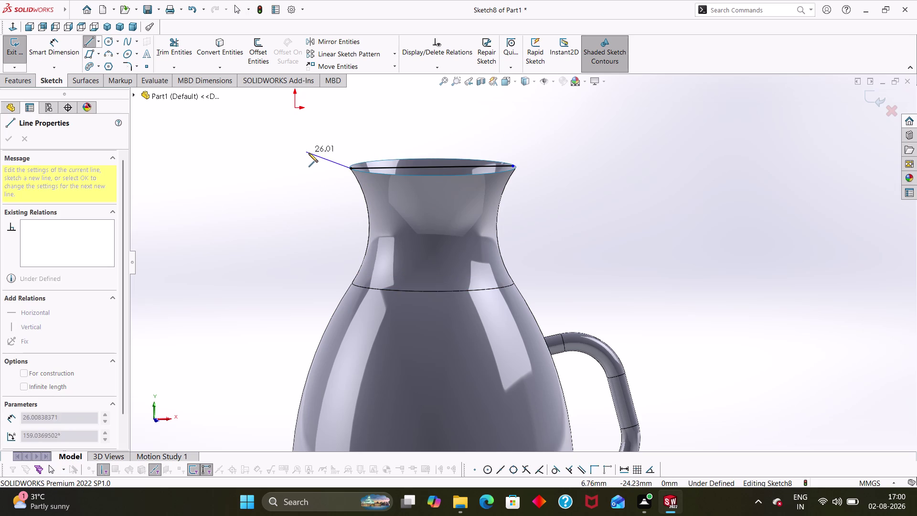
click(305, 147)
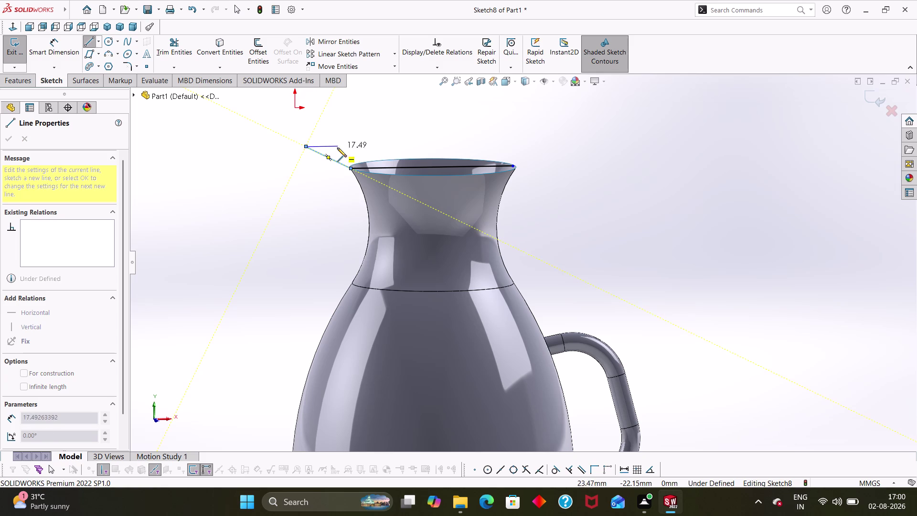
click(337, 147)
click(351, 167)
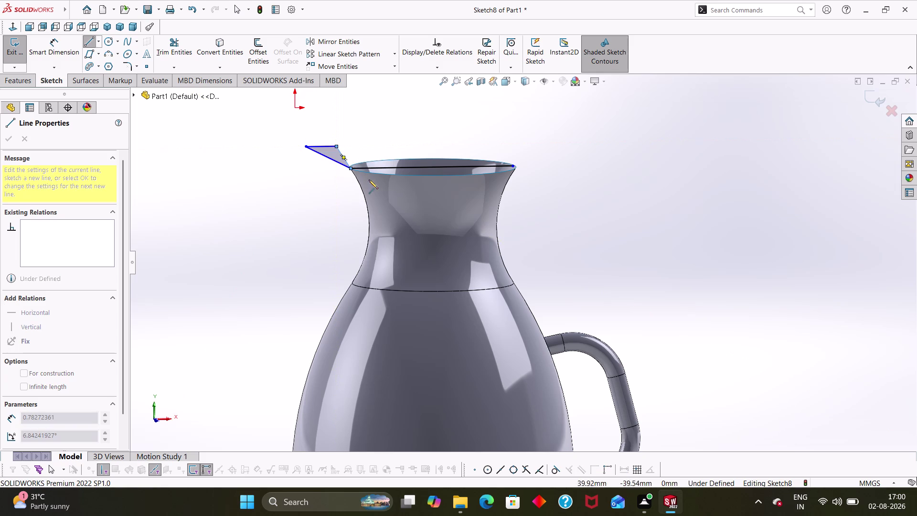
key(Escape)
key(Escape)
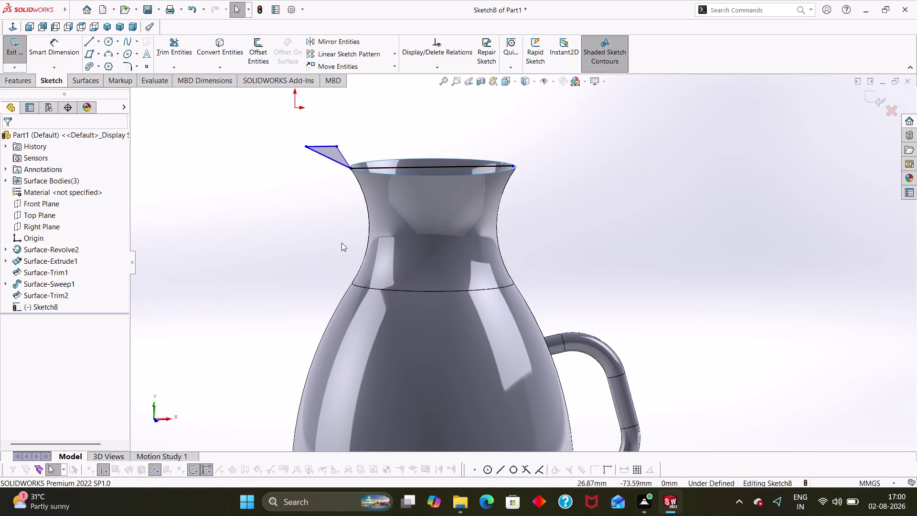
right_drag(329, 236, 327, 167)
right_drag(318, 230, 332, 143)
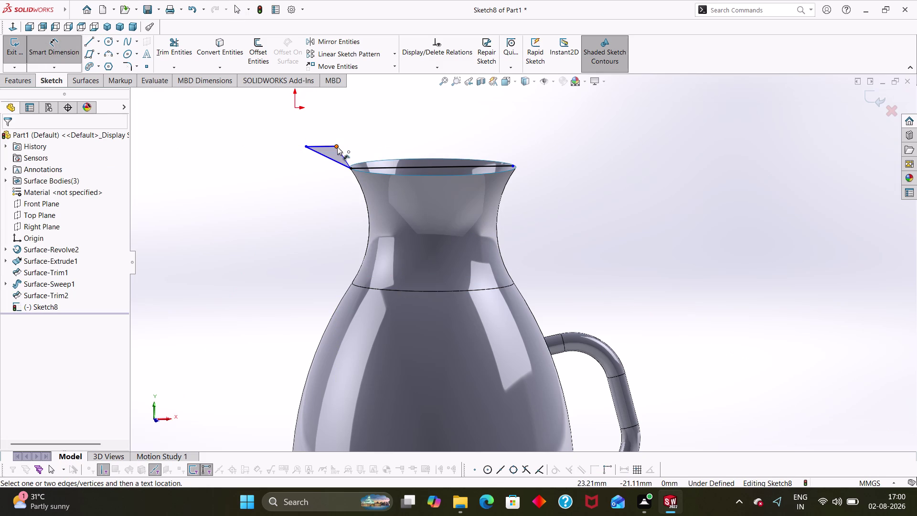
Dimension the new triangle's top corner 20 mm above the rim line.
click(337, 147)
click(351, 170)
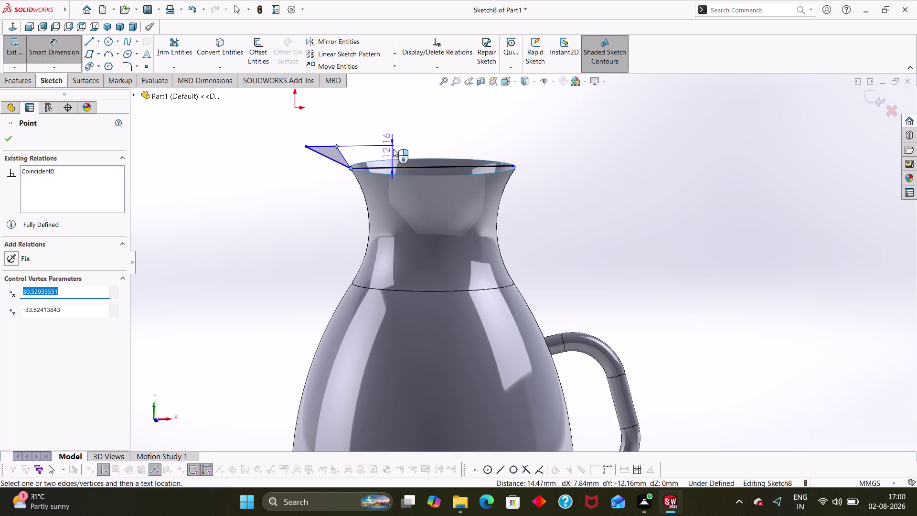
click(390, 153)
text(20)
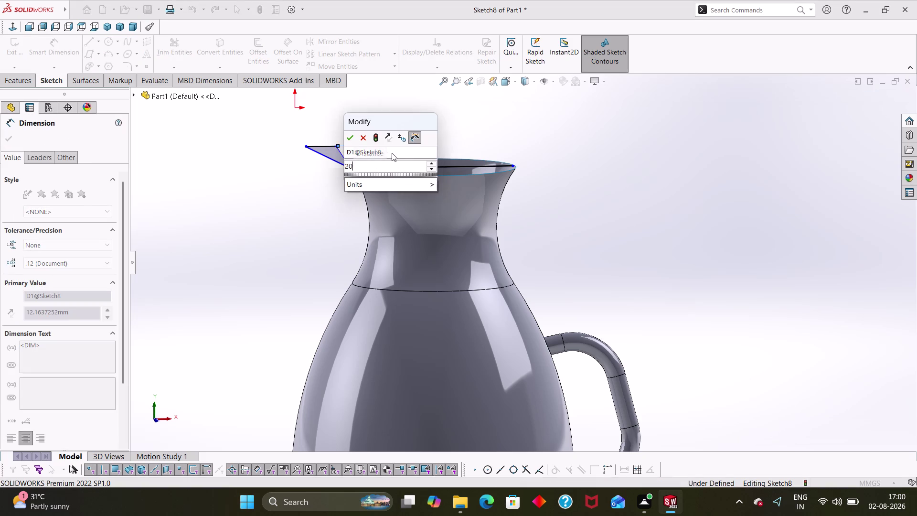
key(Return)
click(565, 155)
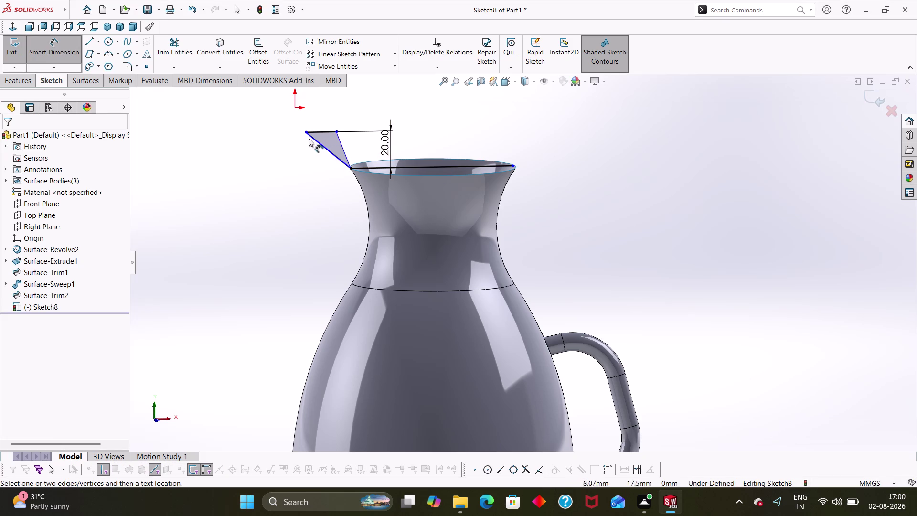
Drag the spout sketch's top points and bring up the surface feature commands.
drag(306, 131, 296, 140)
drag(328, 147, 333, 139)
click(316, 186)
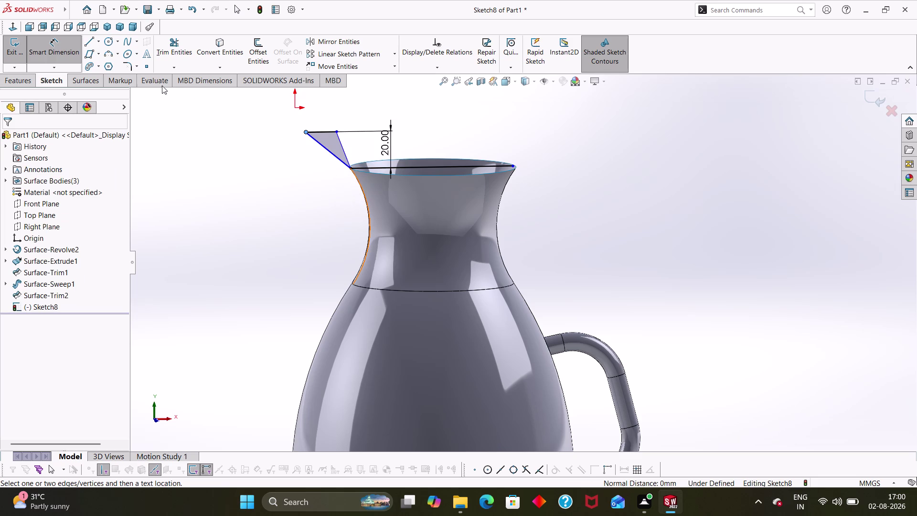
click(84, 80)
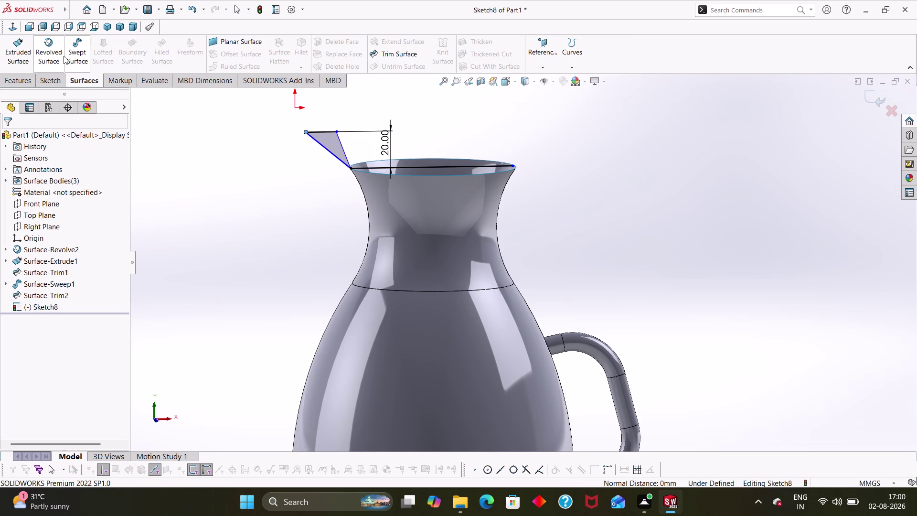
click(55, 60)
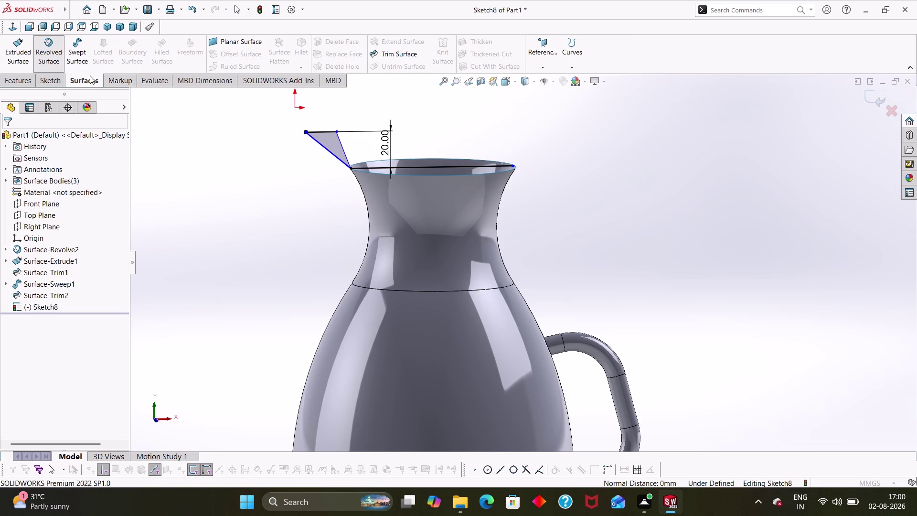
click(470, 158)
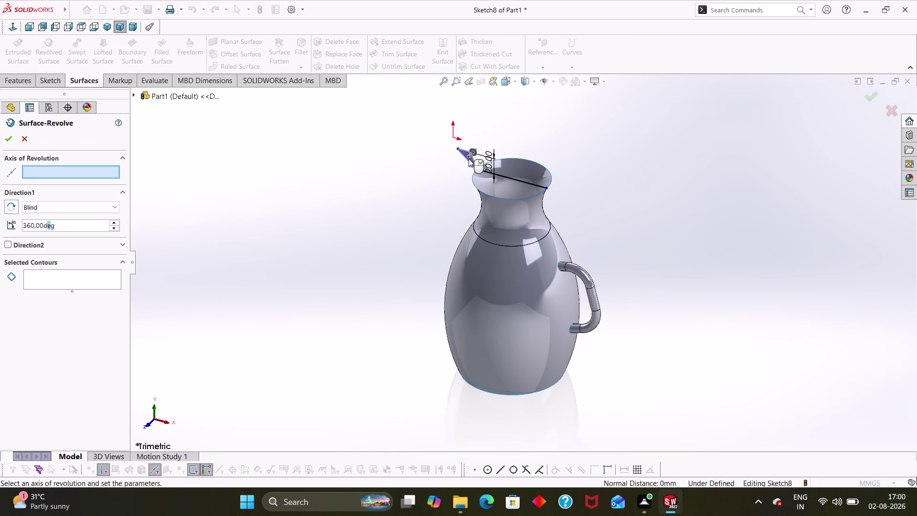
click(524, 178)
click(527, 183)
key(Delete)
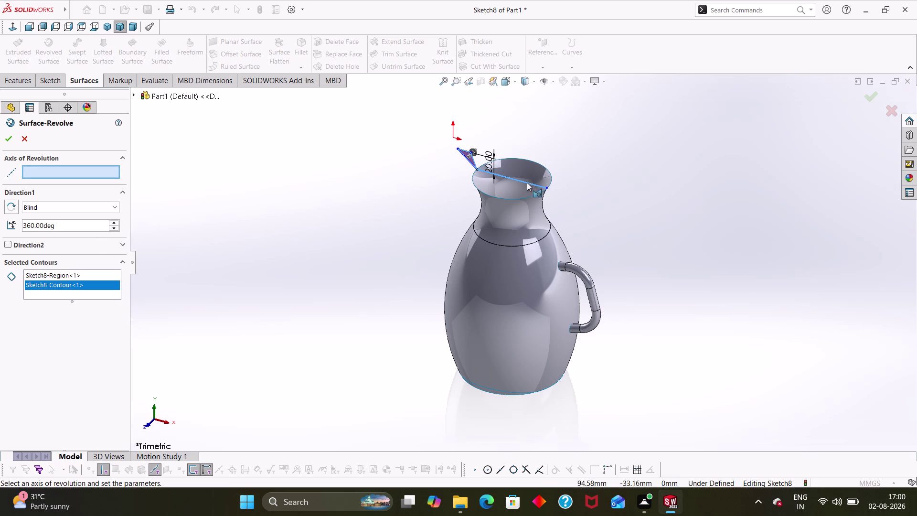
click(524, 182)
key(Delete)
click(315, 202)
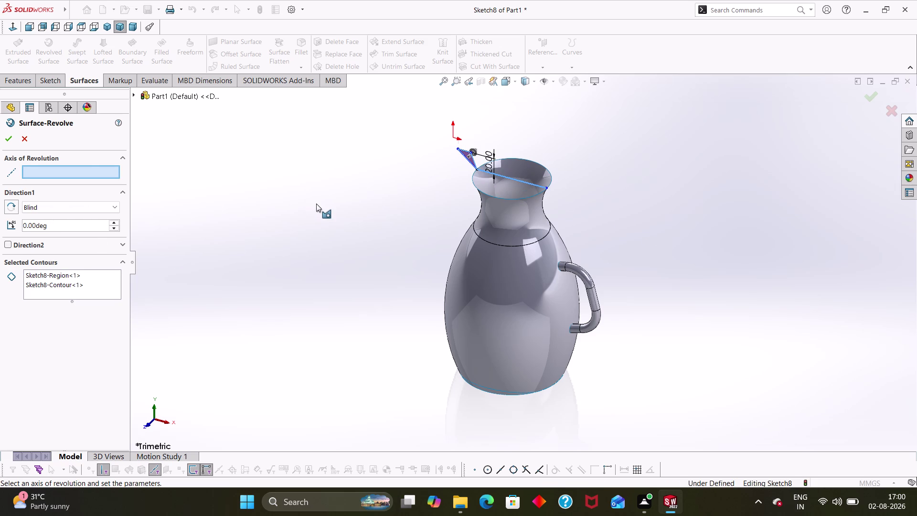
click(317, 204)
click(27, 136)
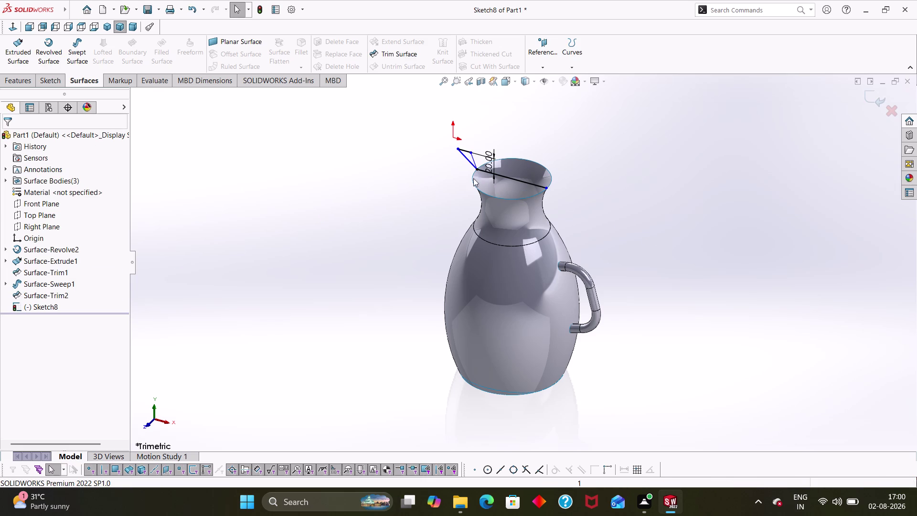
Delete the straight line across the jug rim from the spout sketch.
scroll(down, 3)
click(526, 174)
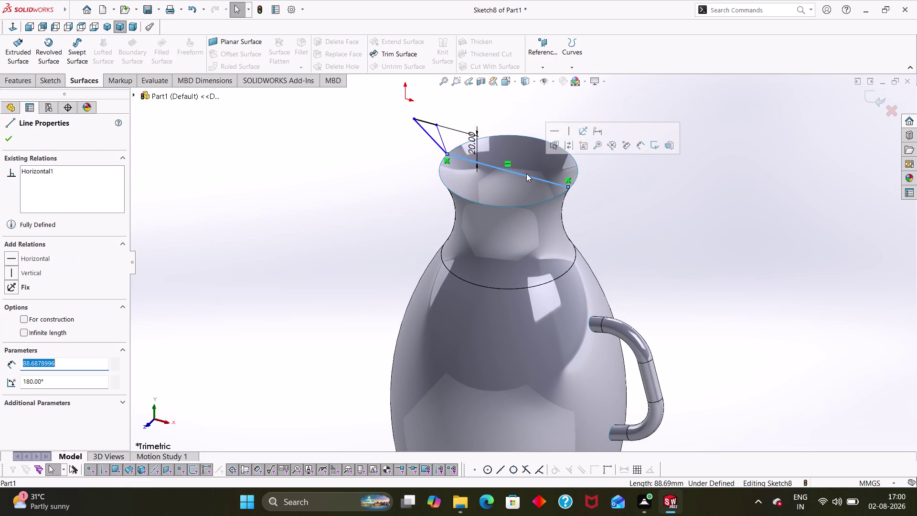
key(Delete)
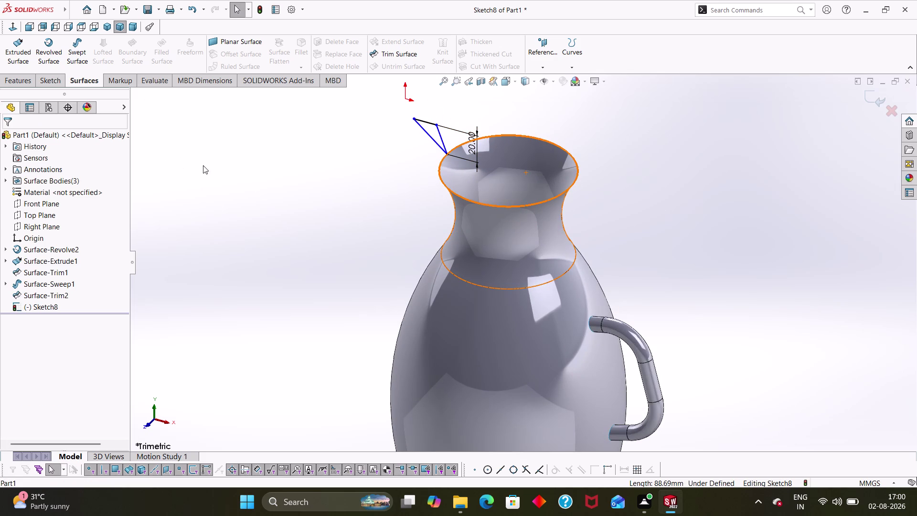
click(52, 64)
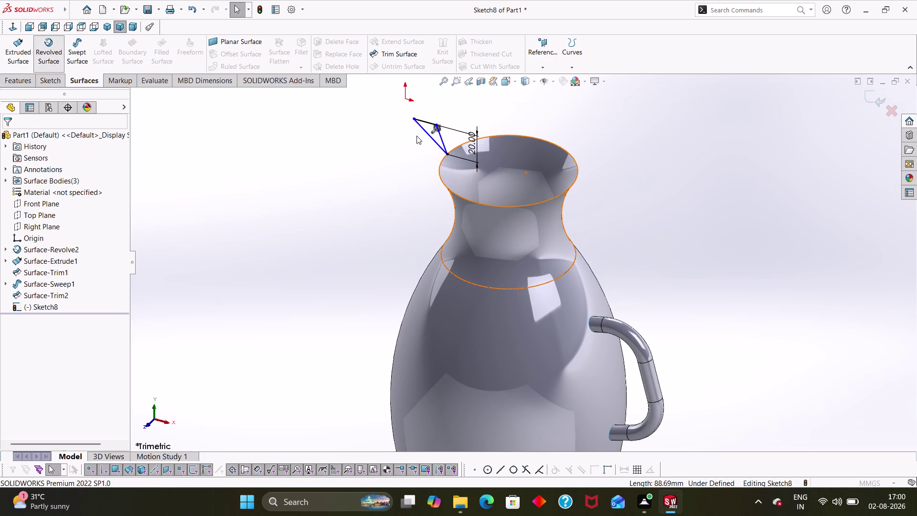
Try revolving the triangle region about the slanted spout edge, cancel, then delete that edge.
click(443, 144)
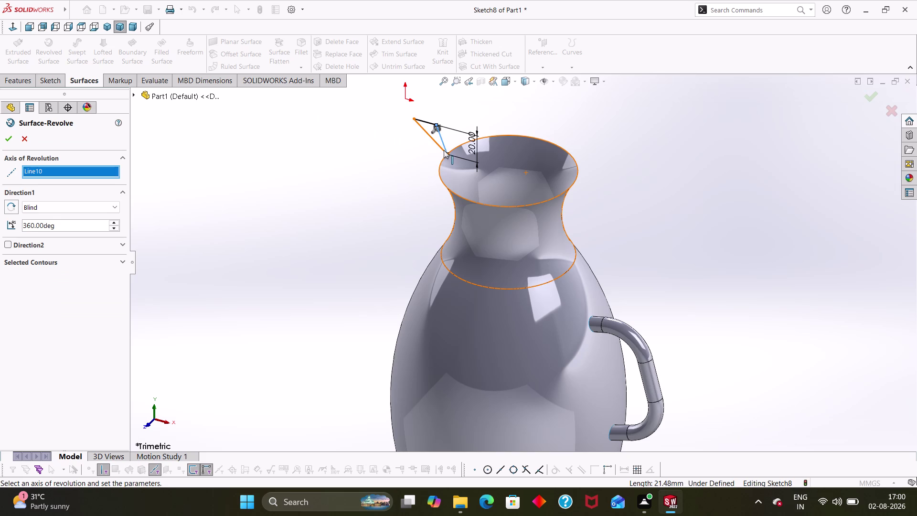
click(443, 150)
click(441, 137)
click(39, 256)
click(42, 262)
click(436, 138)
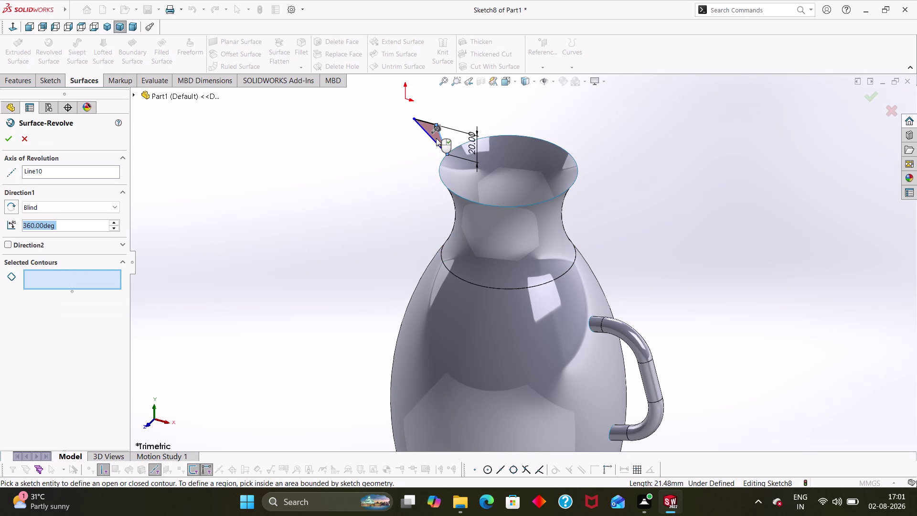
click(10, 141)
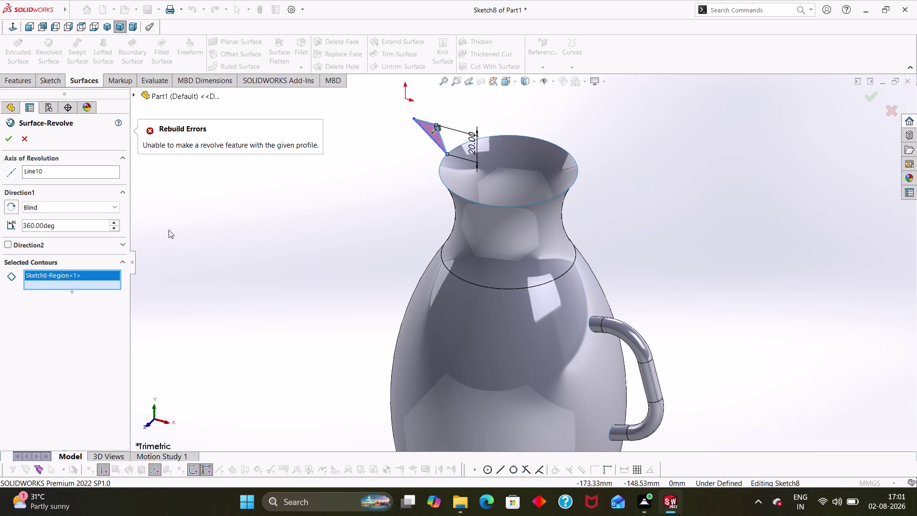
click(442, 139)
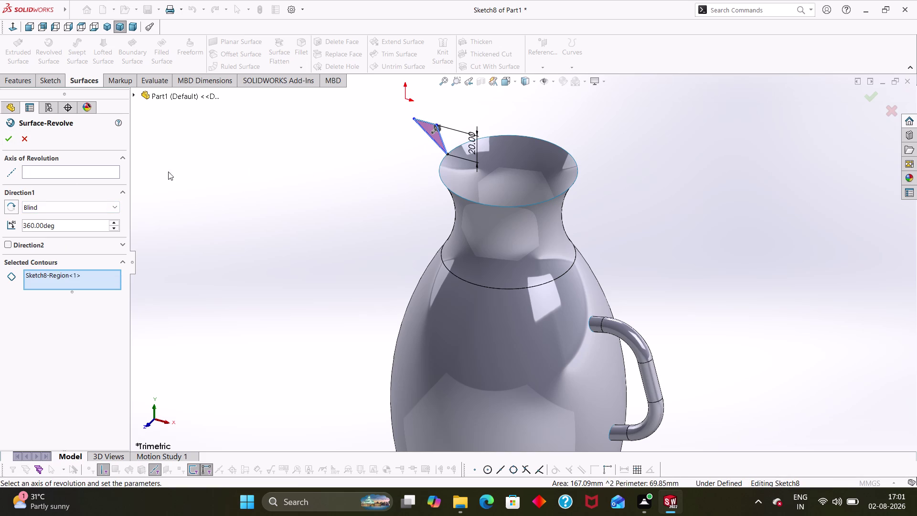
click(9, 139)
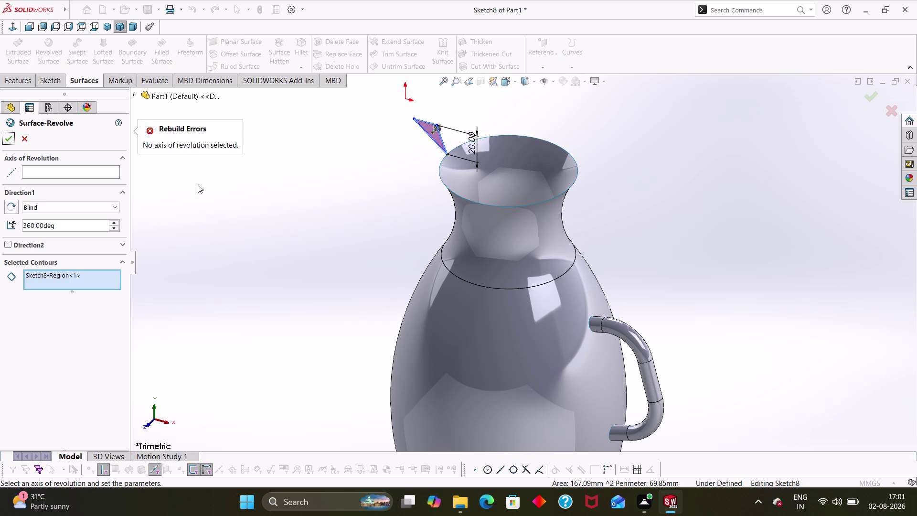
click(29, 134)
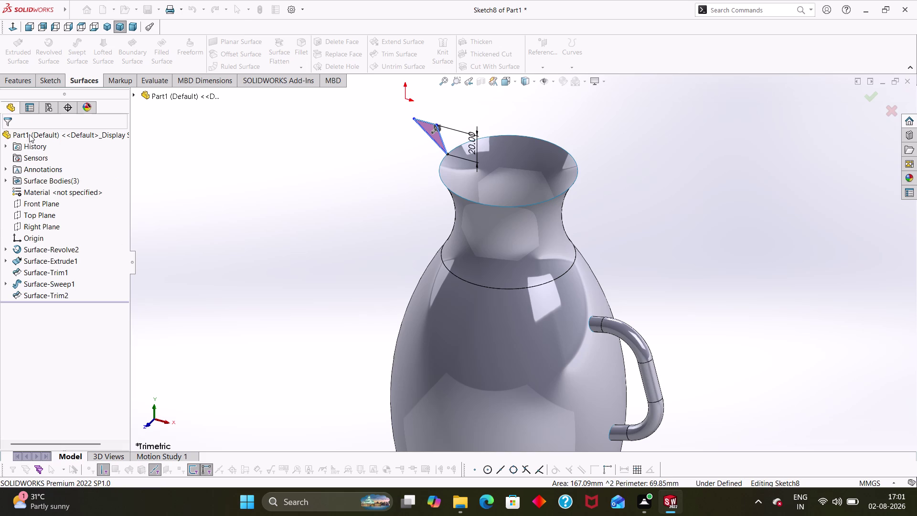
click(443, 140)
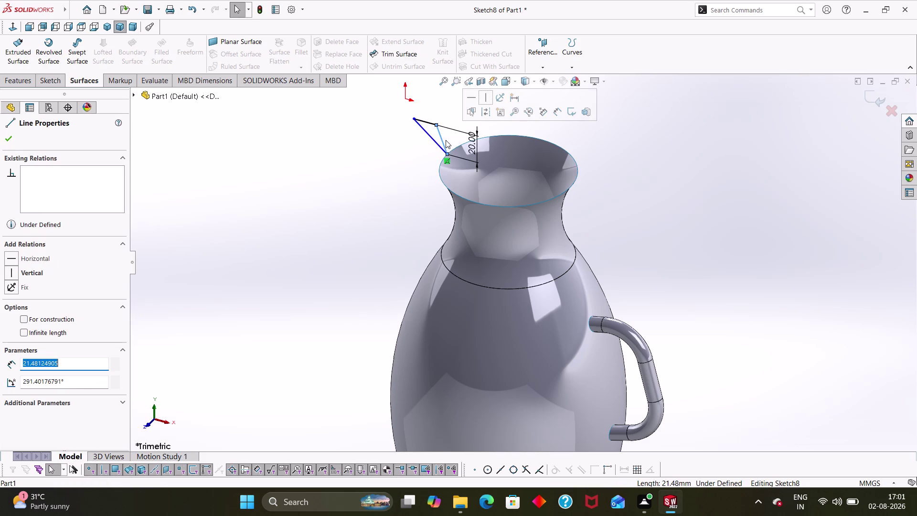
key(Delete)
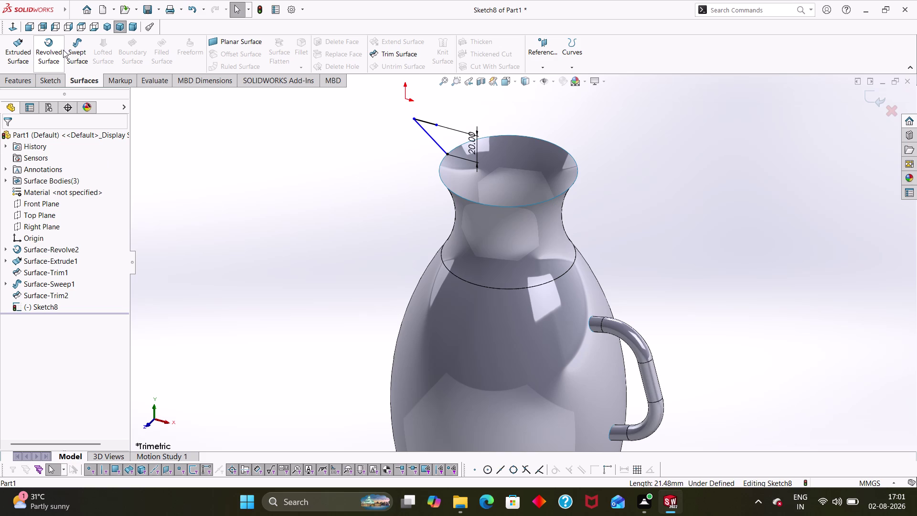
Start another surface revolve, trying Line9 and Line8 as axis and Sketch8 as contour.
click(53, 56)
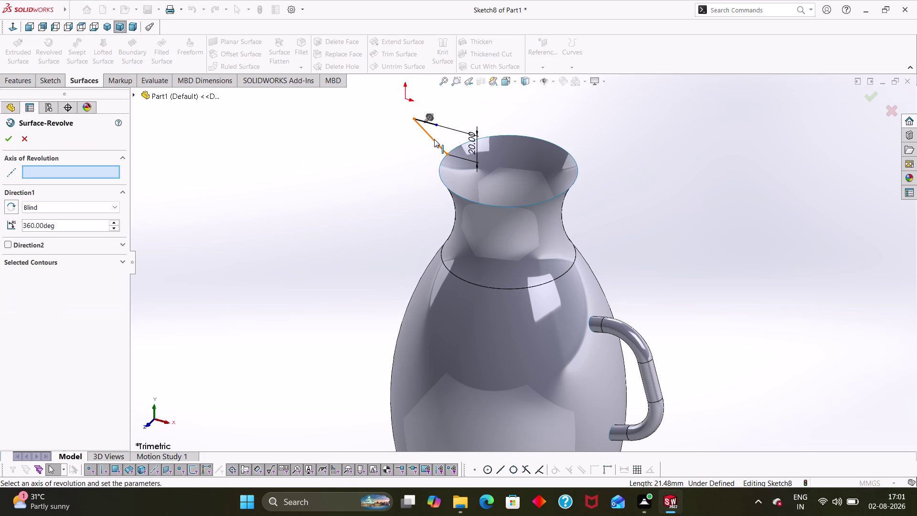
click(434, 139)
click(433, 125)
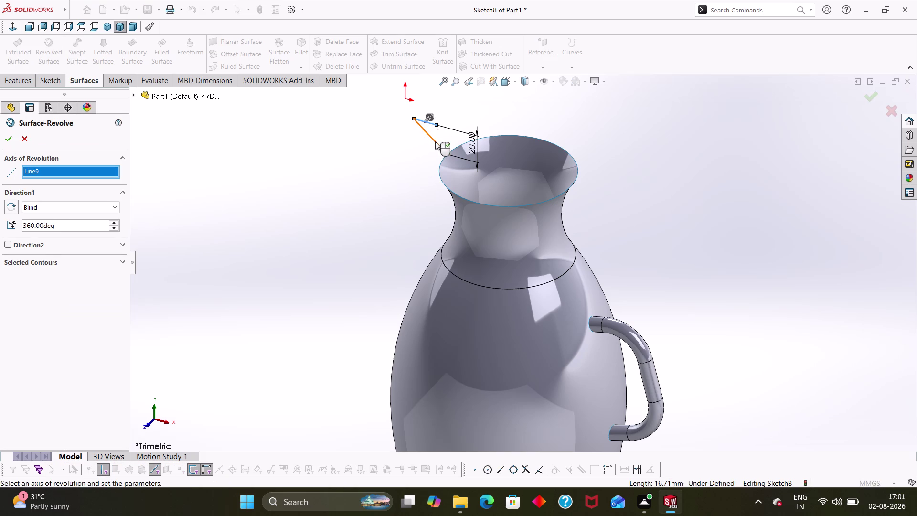
click(436, 142)
click(443, 159)
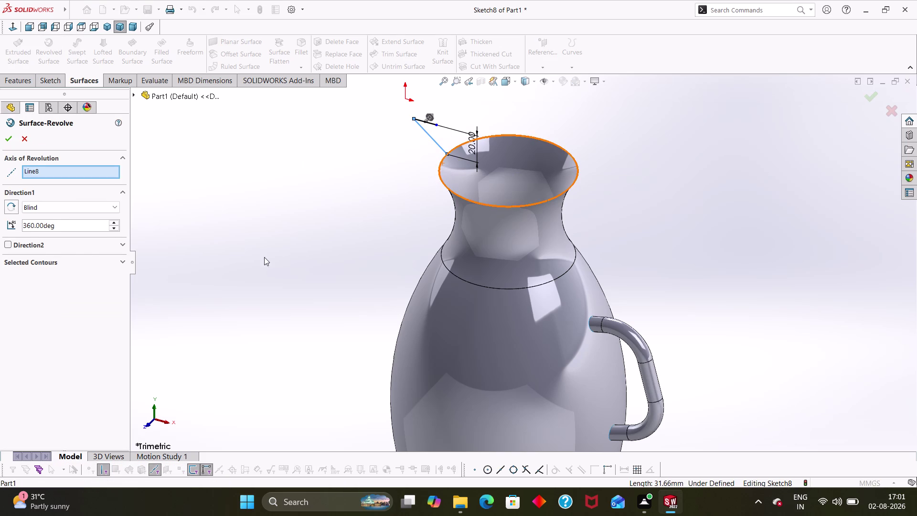
click(59, 262)
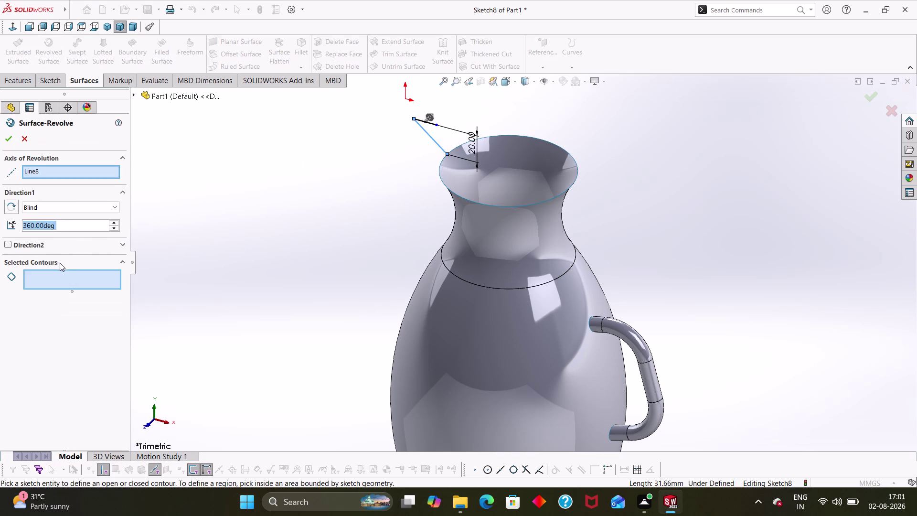
click(426, 129)
click(428, 133)
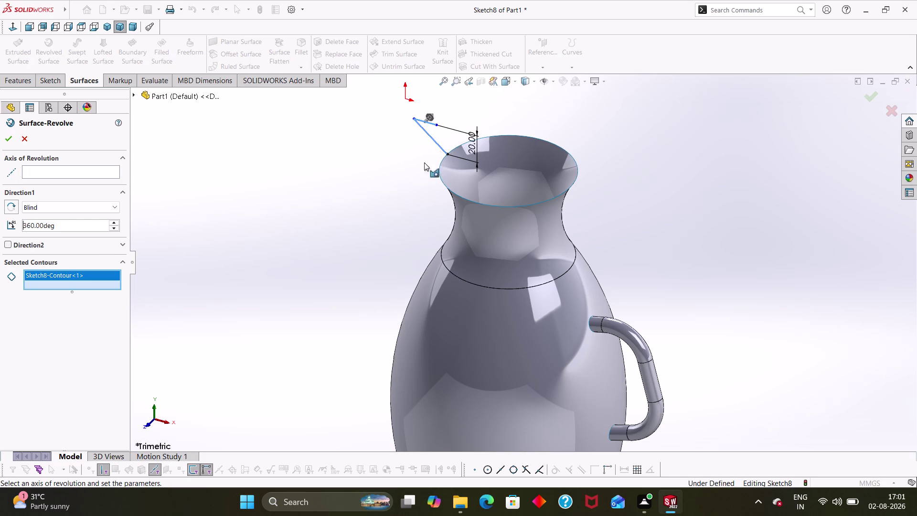
Retry picking a revolve axis after the 'No axis' error, then cancel the revolve.
click(5, 135)
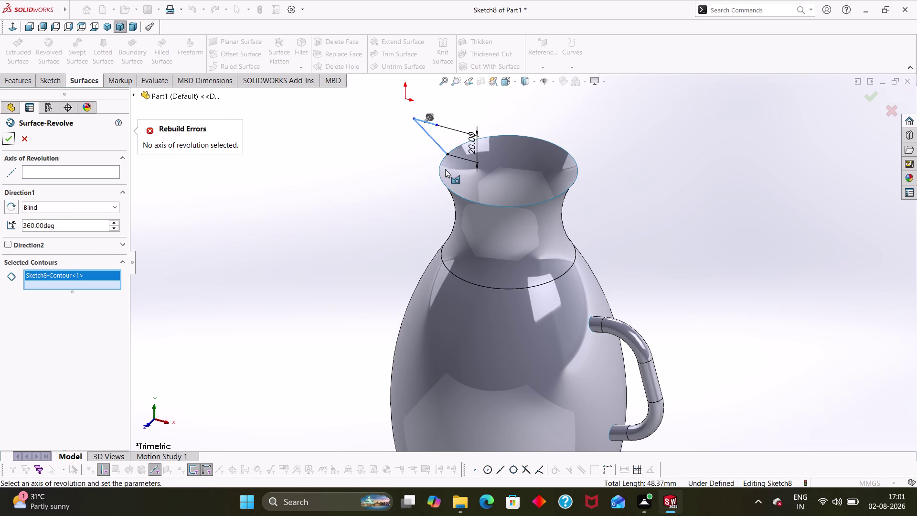
click(90, 174)
click(456, 194)
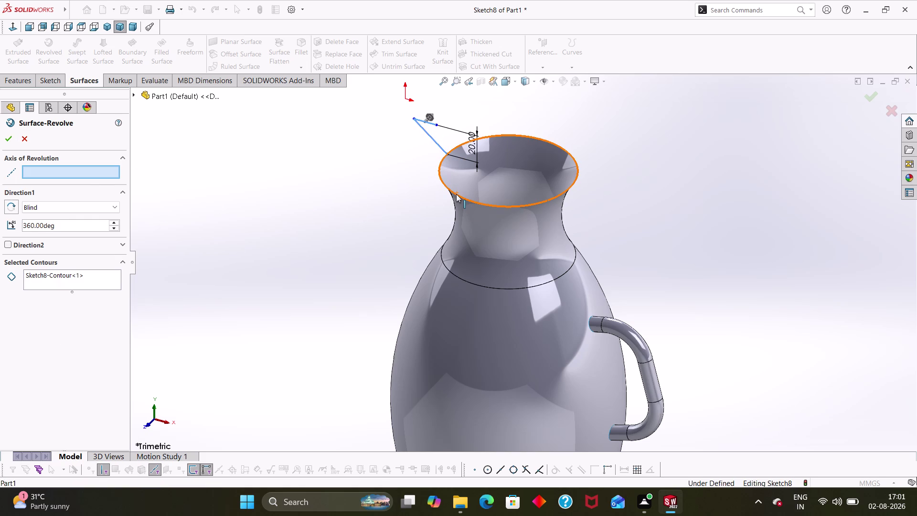
click(459, 196)
click(440, 163)
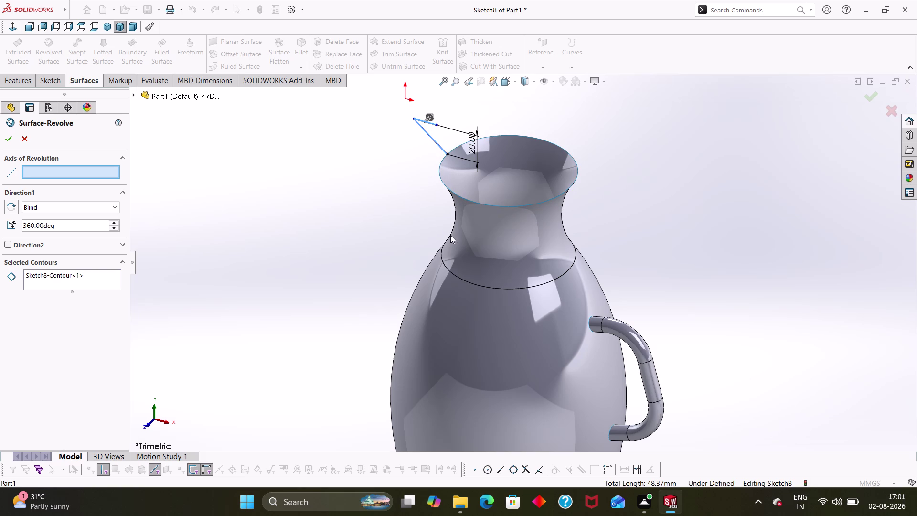
key(Escape)
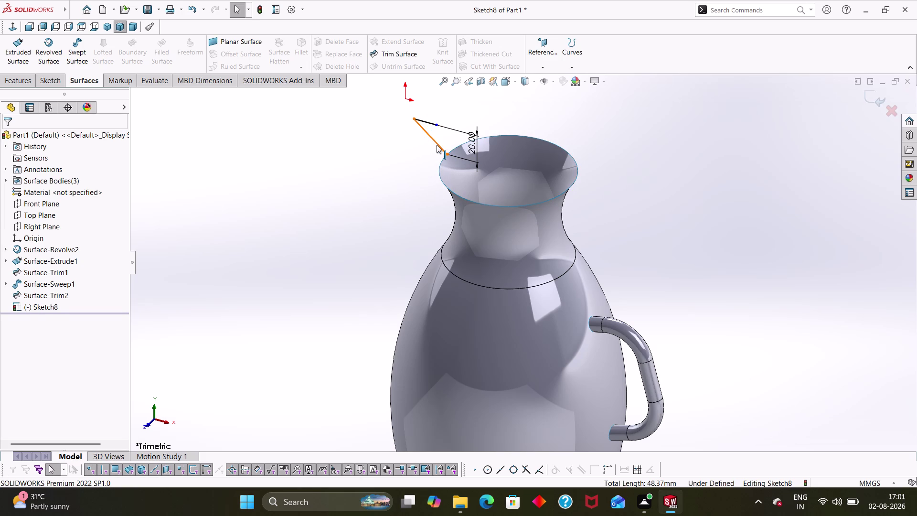
Delete both spout sketch lines, confirming removal of the dimensioned line.
click(436, 144)
key(Delete)
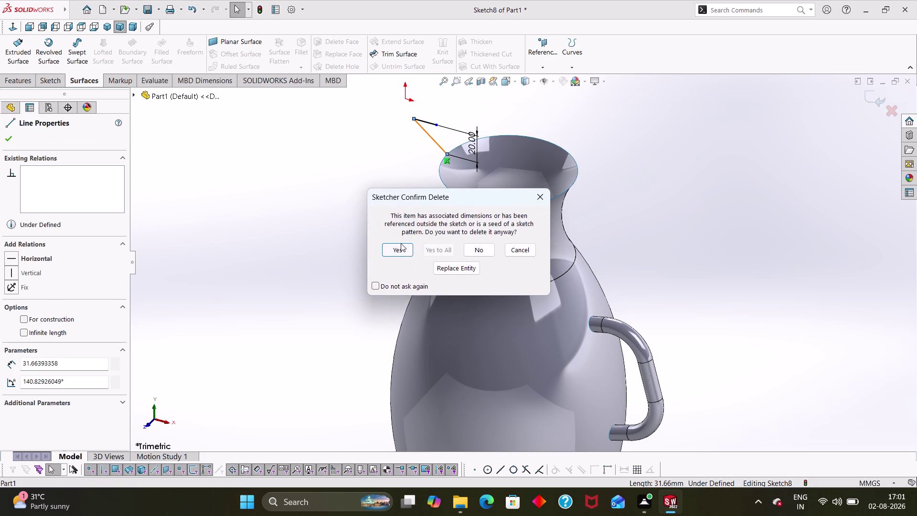
click(400, 243)
click(428, 121)
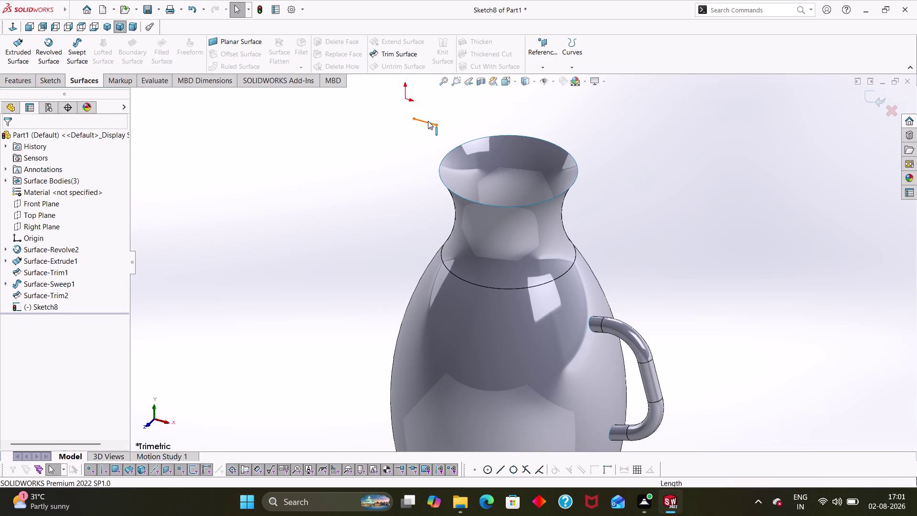
key(Delete)
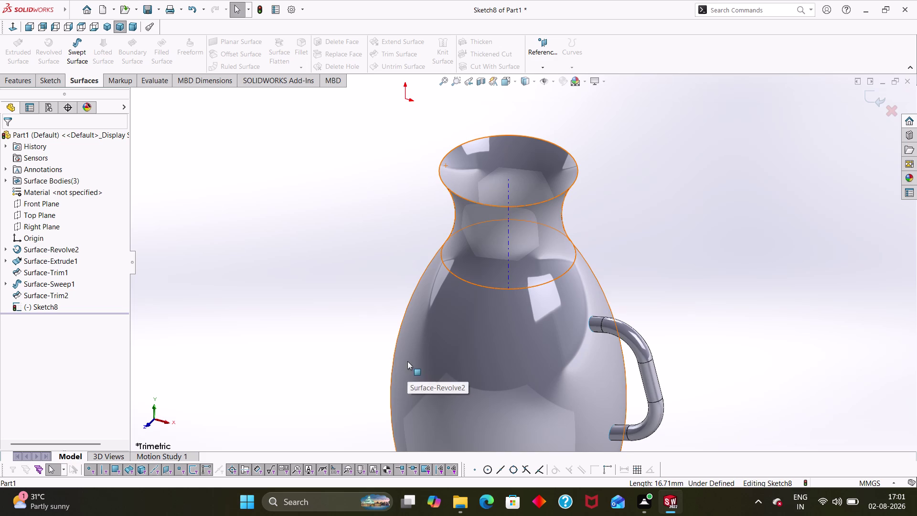
Tilt the view to the jug's base and select its base edge and revolved body.
scroll(up, 3)
middle_drag(546, 439, 544, 391)
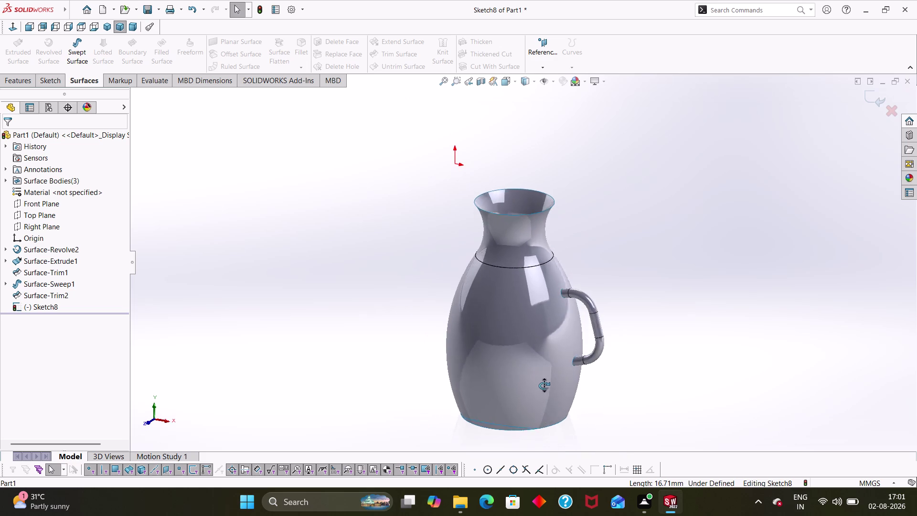
middle_drag(544, 391, 541, 373)
scroll(up, 3)
middle_drag(560, 417, 558, 352)
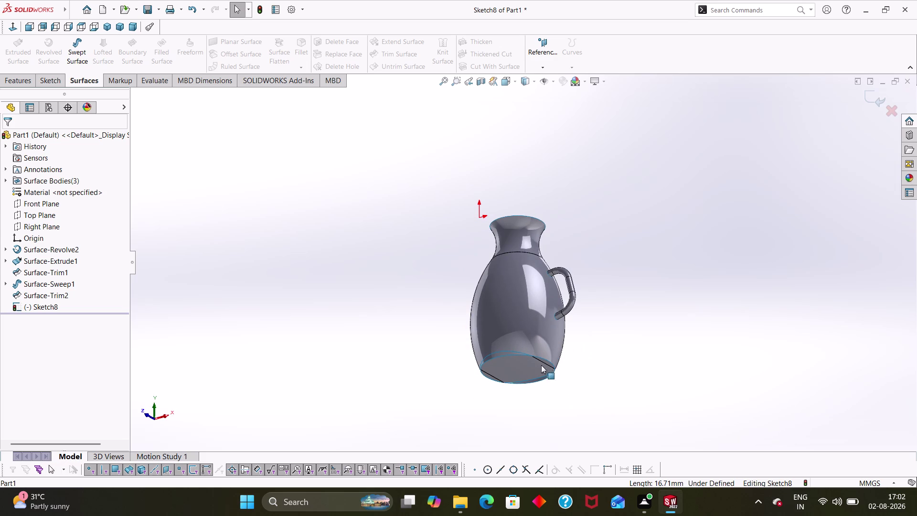
scroll(down, 3)
click(558, 370)
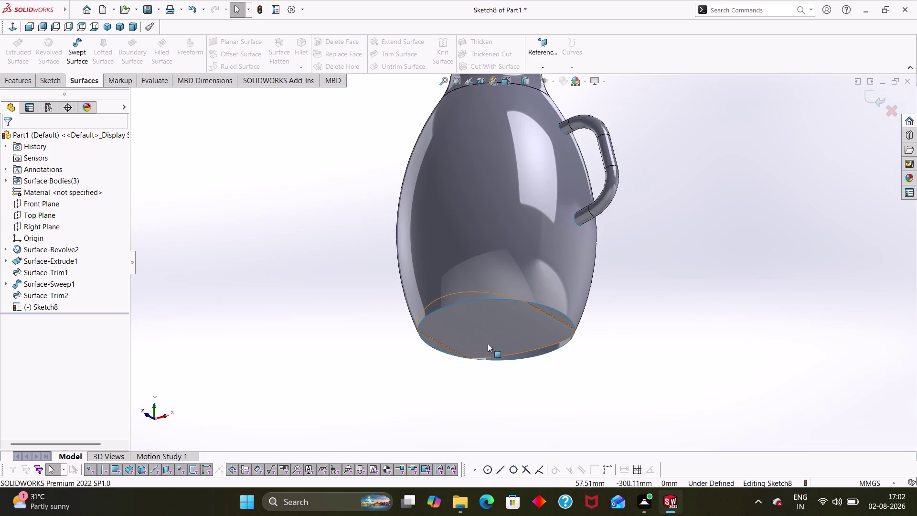
click(470, 301)
key(Escape)
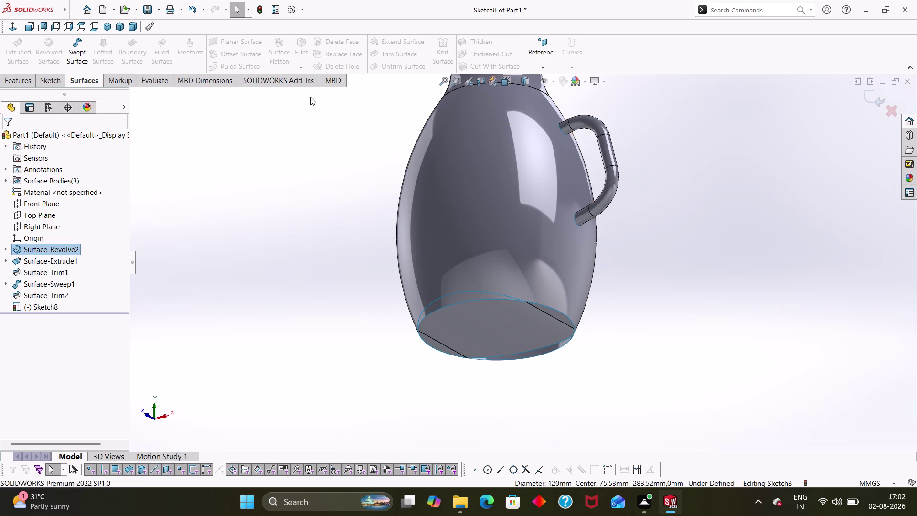
key(Escape)
key(Escape)
Exit and remove the empty Sketch8, then start a 10 mm fillet on the jug body.
click(42, 75)
click(14, 47)
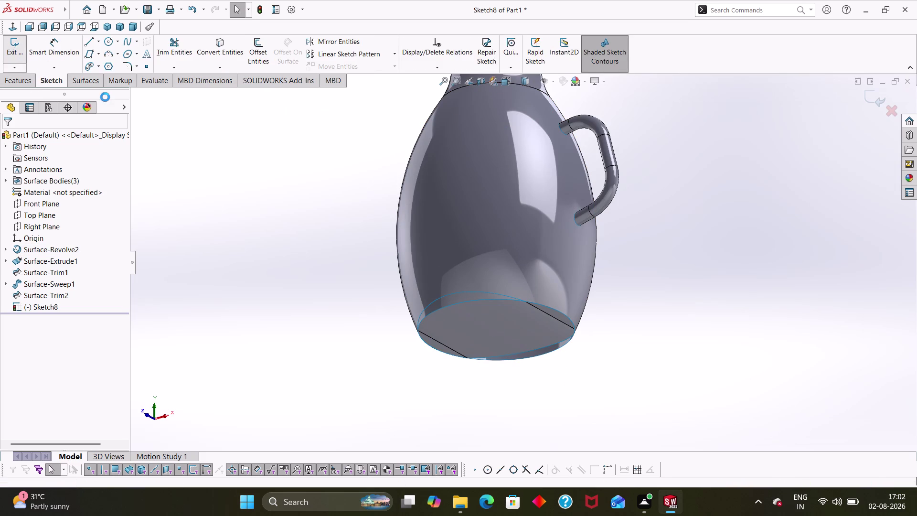
click(94, 83)
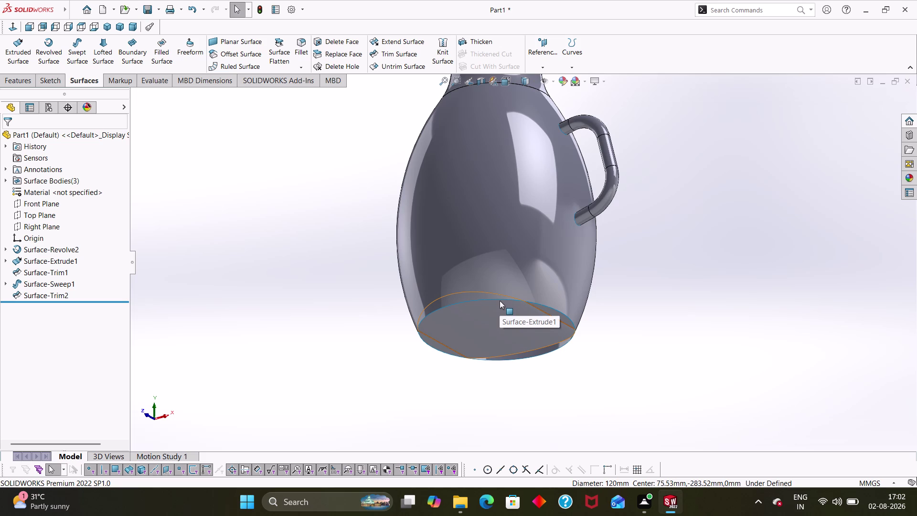
click(500, 300)
key(Escape)
key(Escape)
click(504, 298)
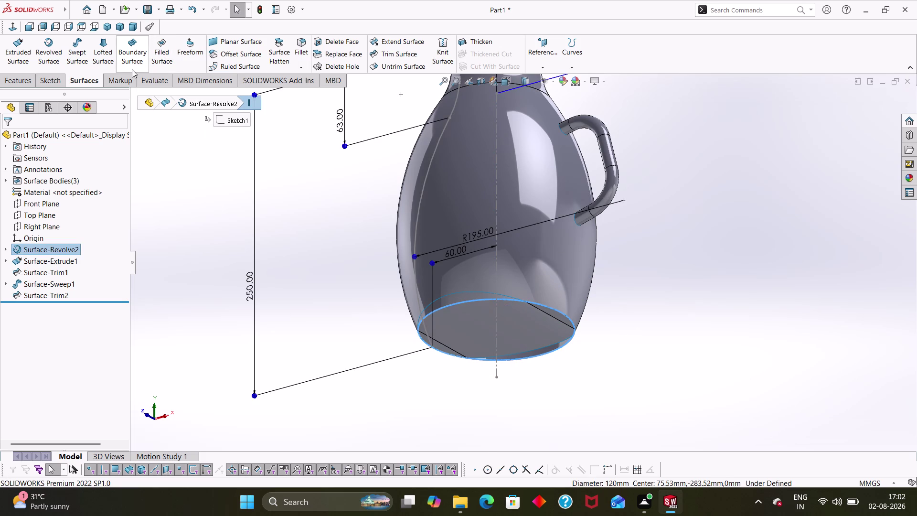
click(300, 42)
click(474, 301)
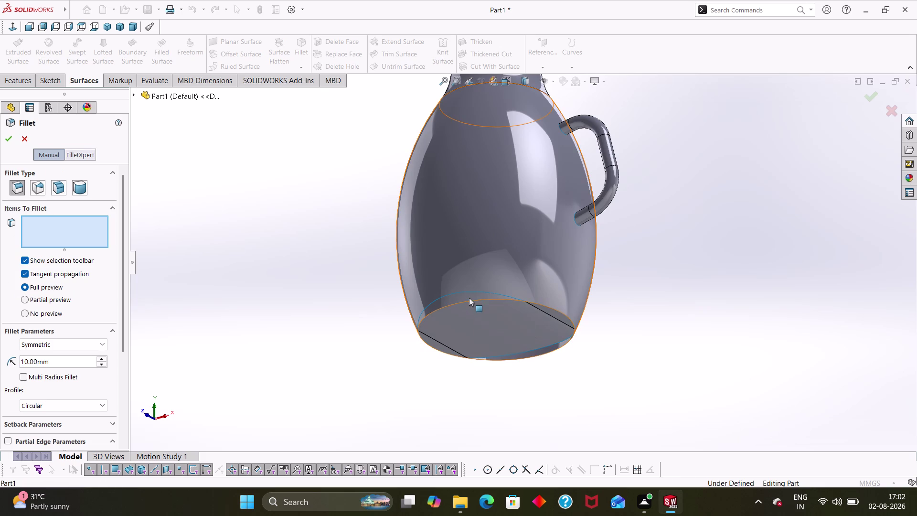
Set up a 7.5 mm face fillet between the jug's base and side faces.
click(470, 300)
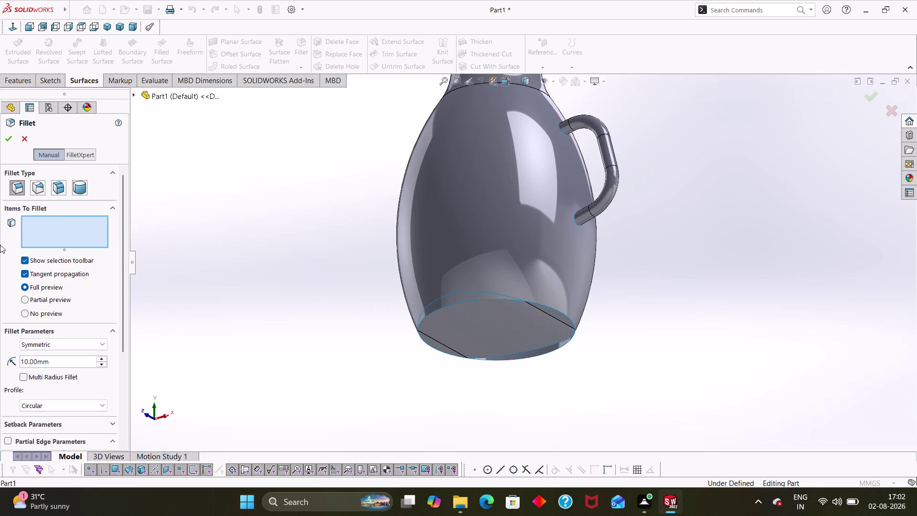
click(51, 187)
click(462, 334)
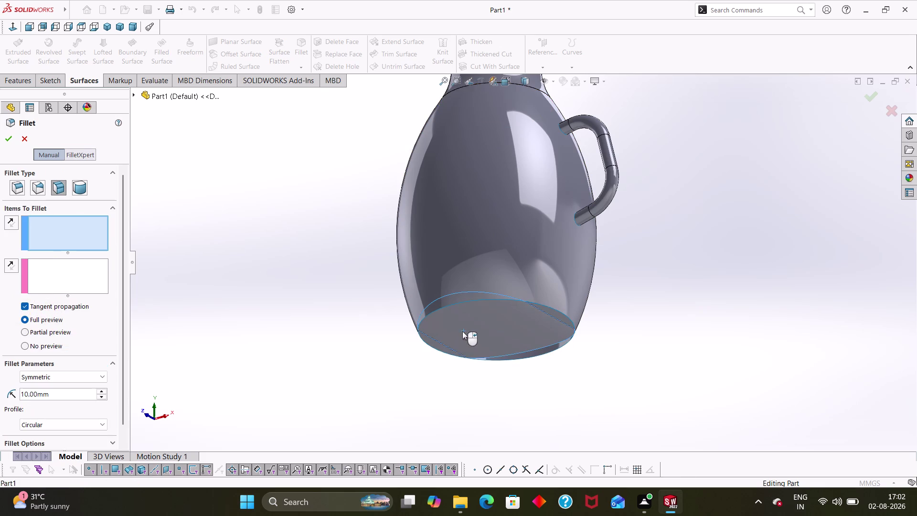
click(465, 272)
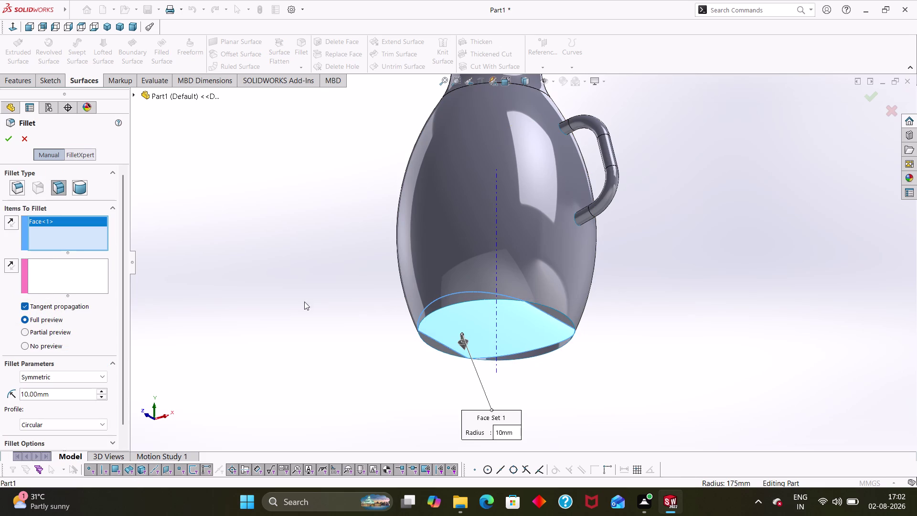
click(37, 262)
click(520, 260)
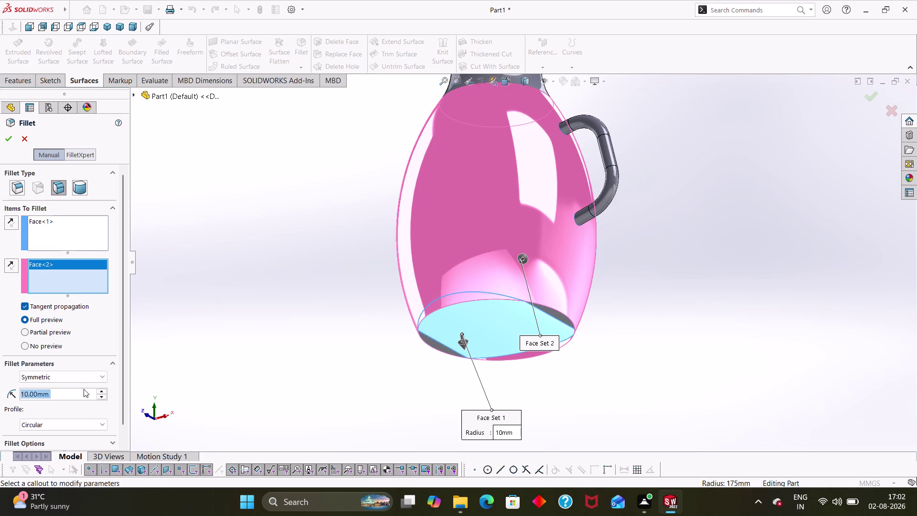
text(7)
text(.5)
key(Return)
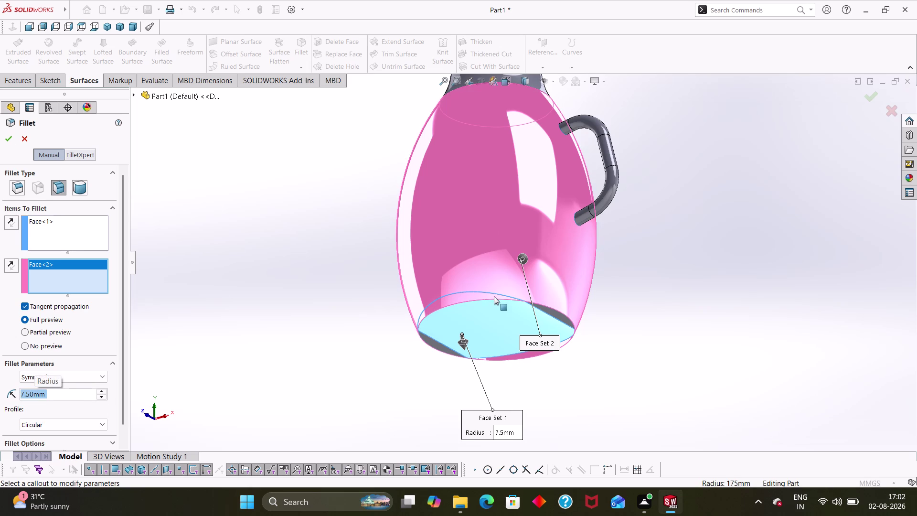
Check the preview, switch fillet types, then cancel the Fillet without adding a feature.
click(1, 142)
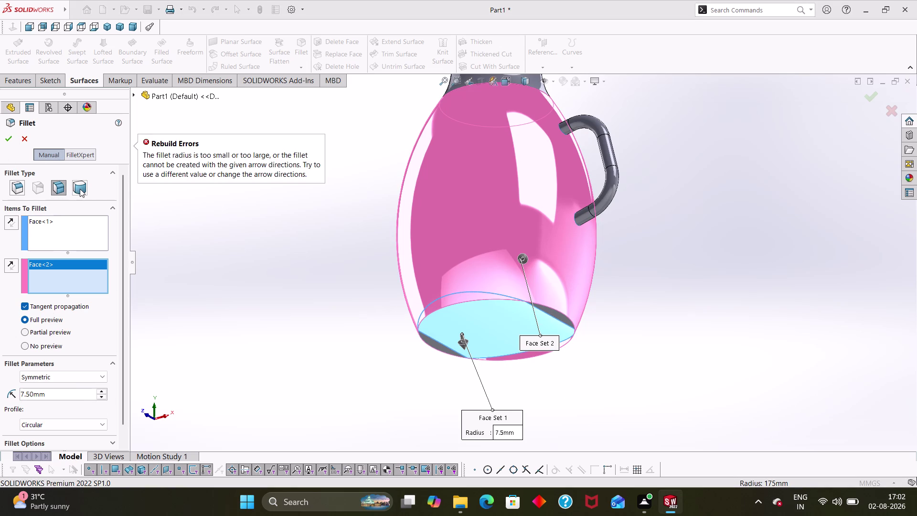
click(18, 189)
click(465, 303)
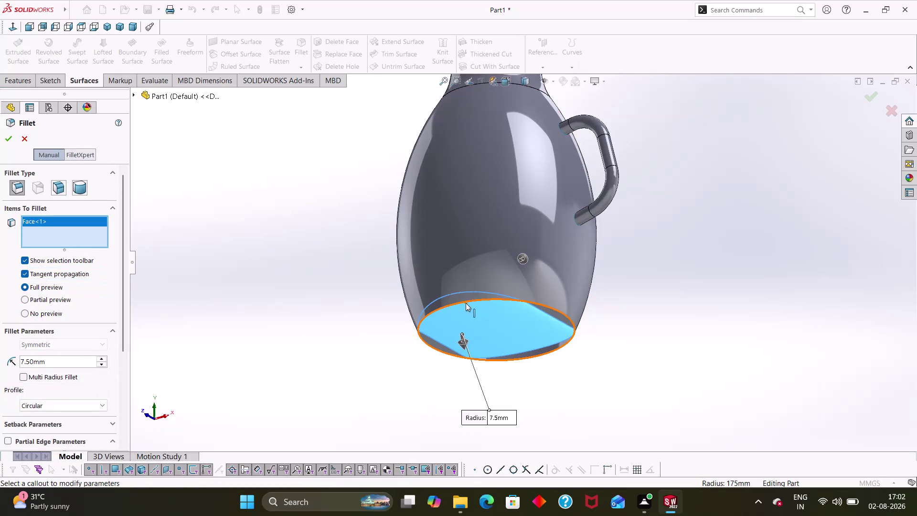
key(Escape)
key(Escape)
key(Escape)
key(Escape)
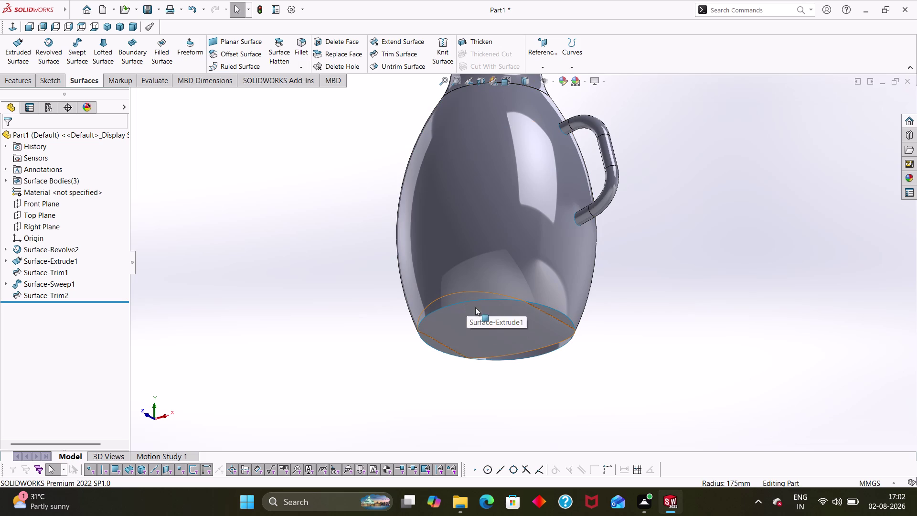
key(Escape)
key(Escape)
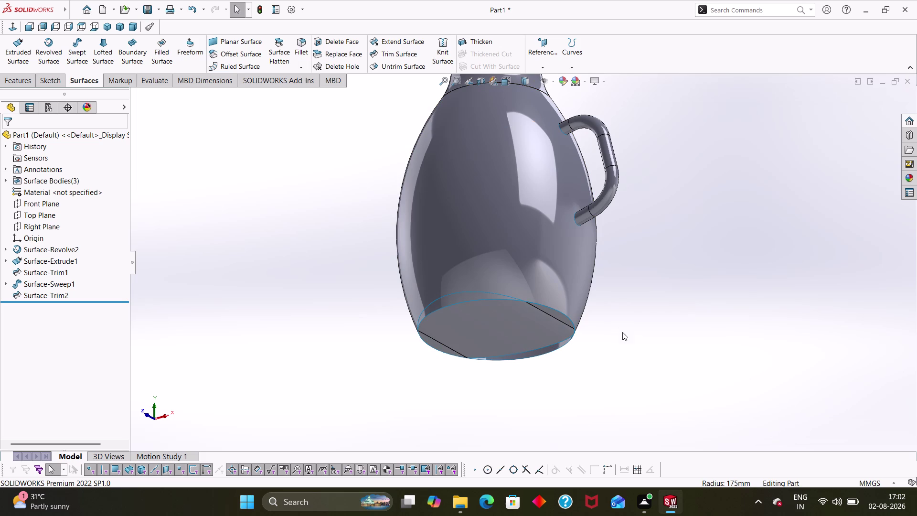
key(Escape)
key(Escape)
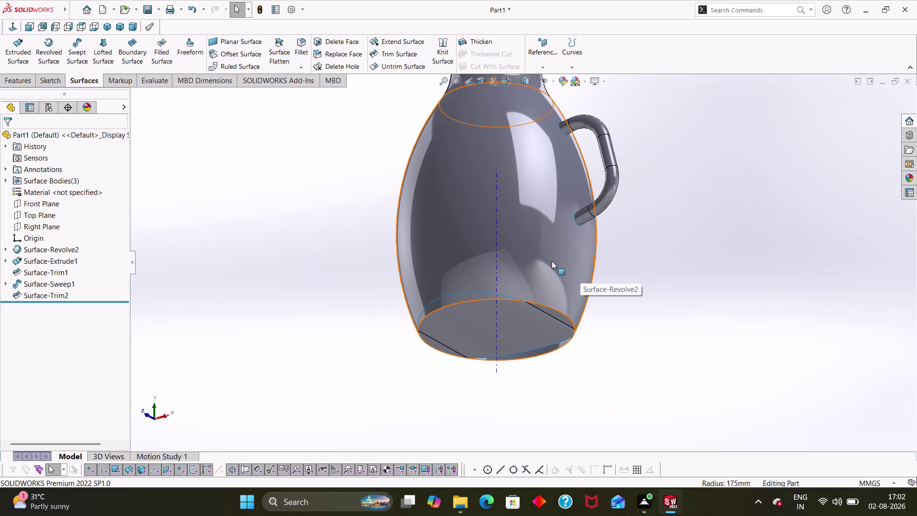
middle_drag(639, 269, 631, 305)
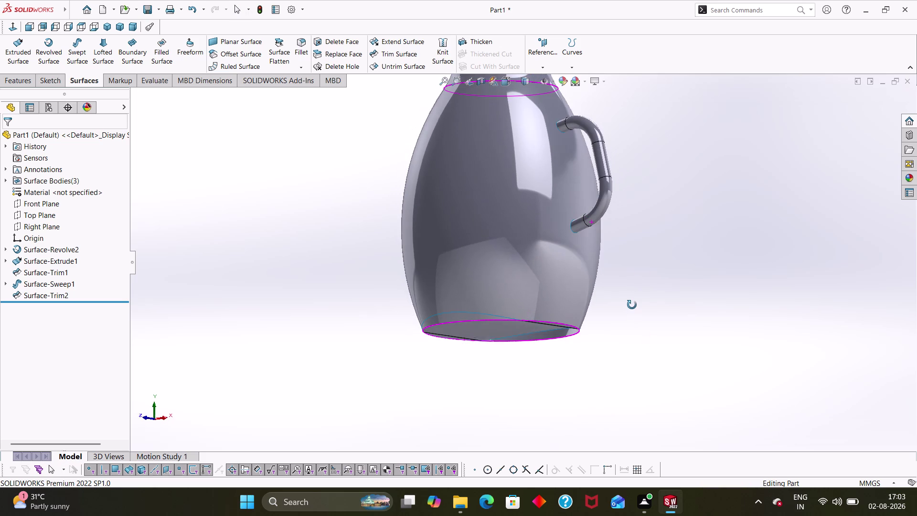
middle_drag(631, 305, 632, 305)
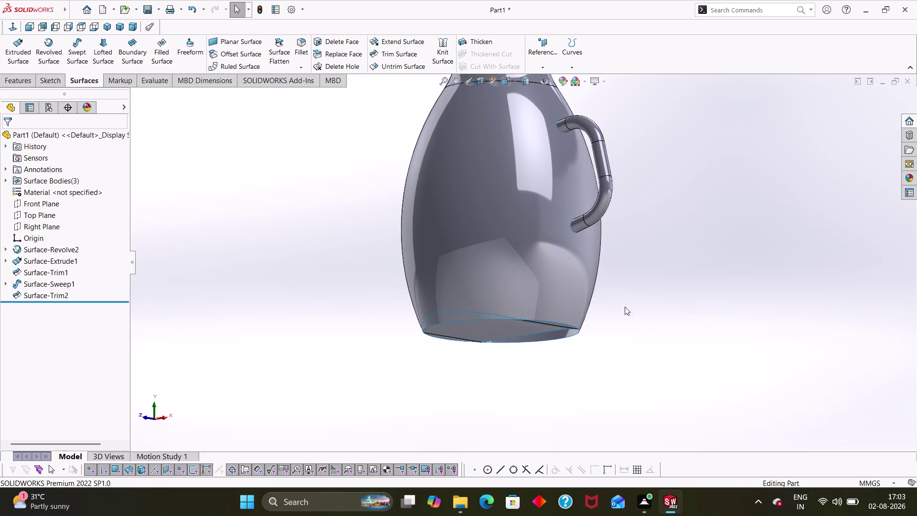
click(548, 321)
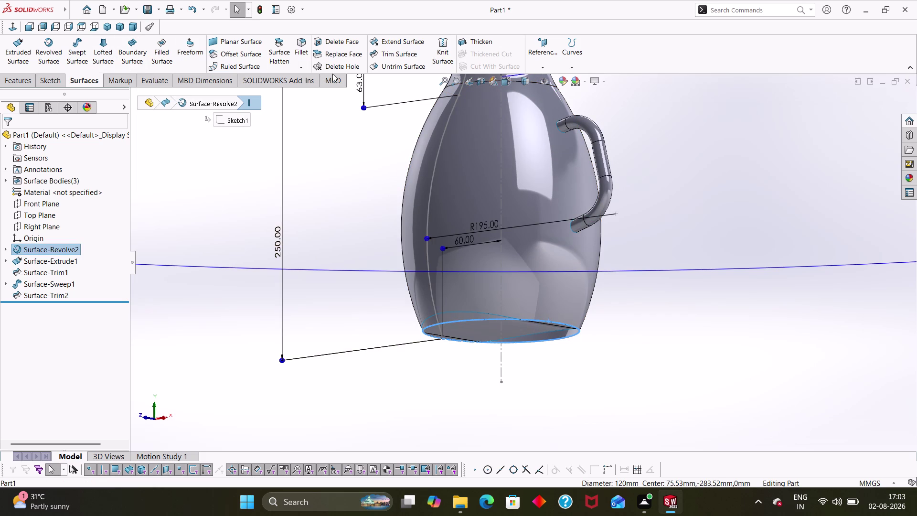
click(307, 64)
click(304, 52)
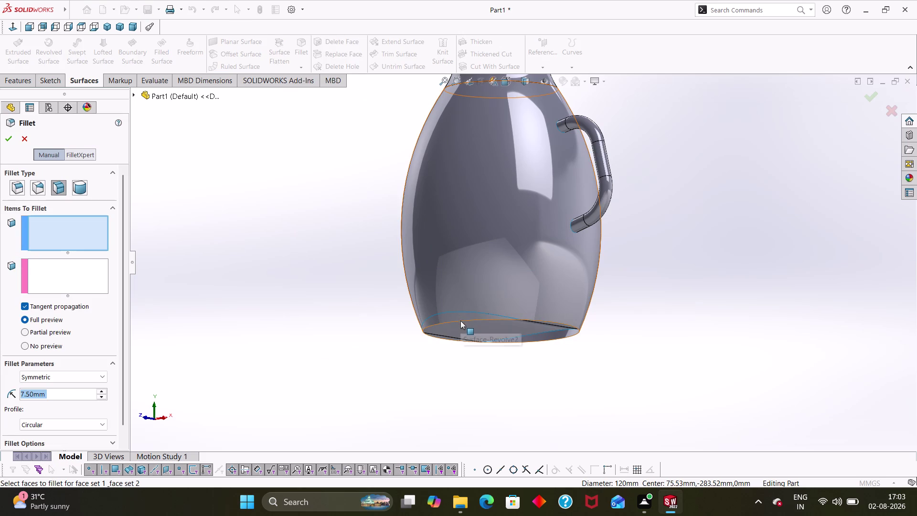
middle_drag(619, 311, 623, 254)
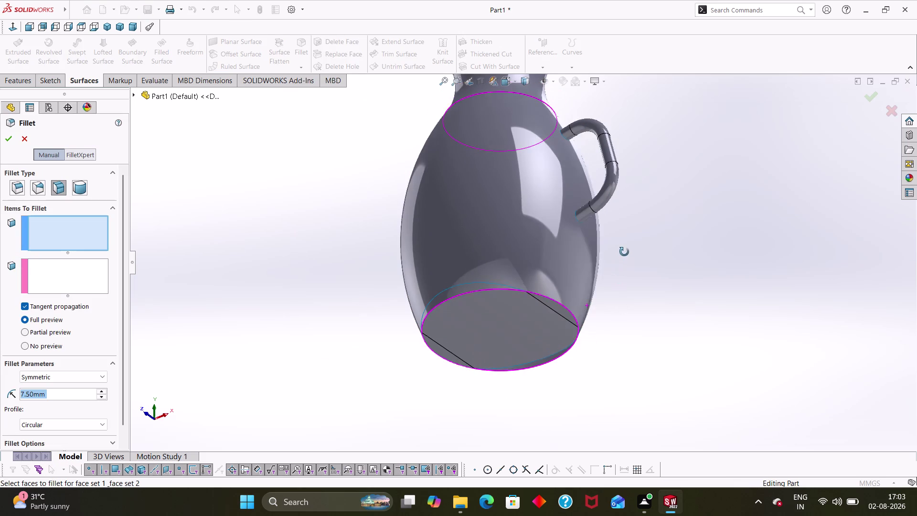
middle_drag(624, 253, 625, 248)
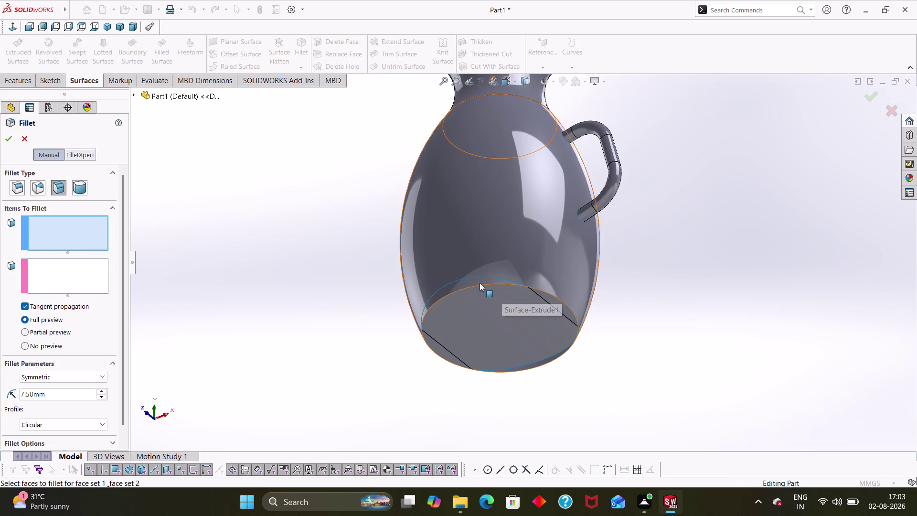
click(480, 284)
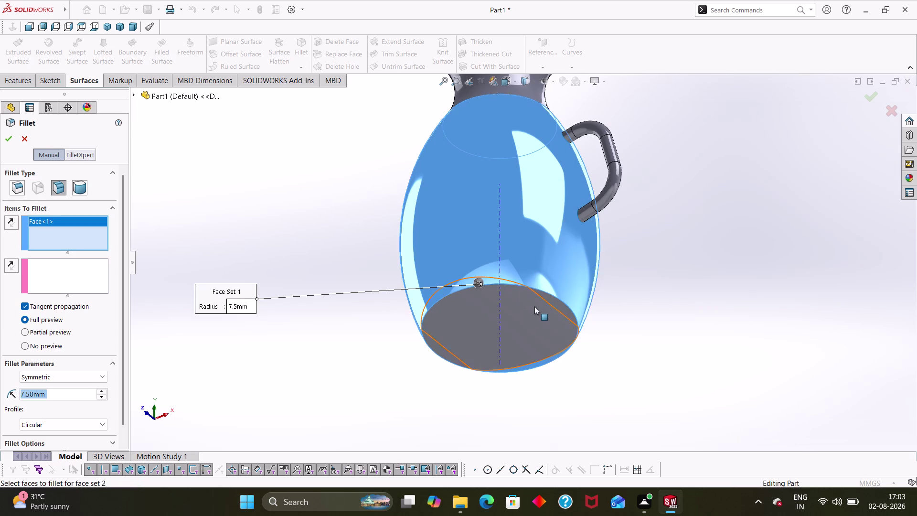
click(79, 266)
click(511, 340)
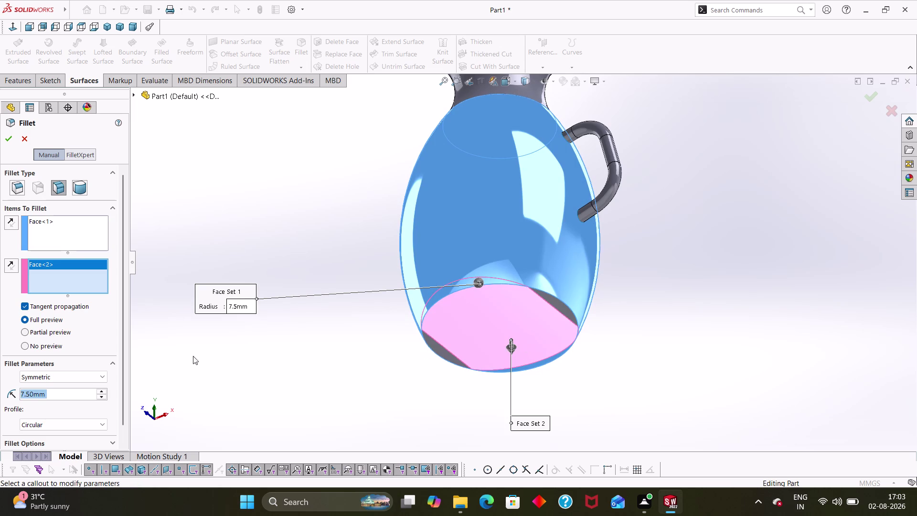
click(570, 313)
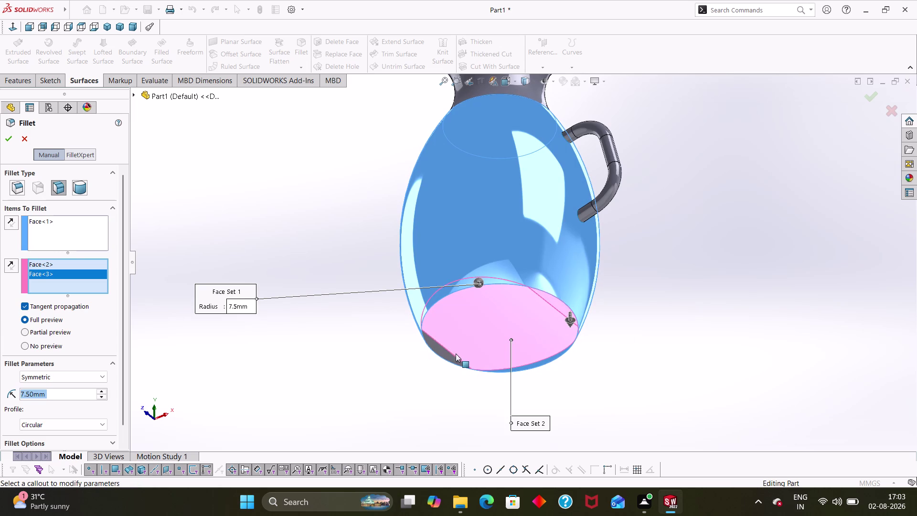
click(451, 355)
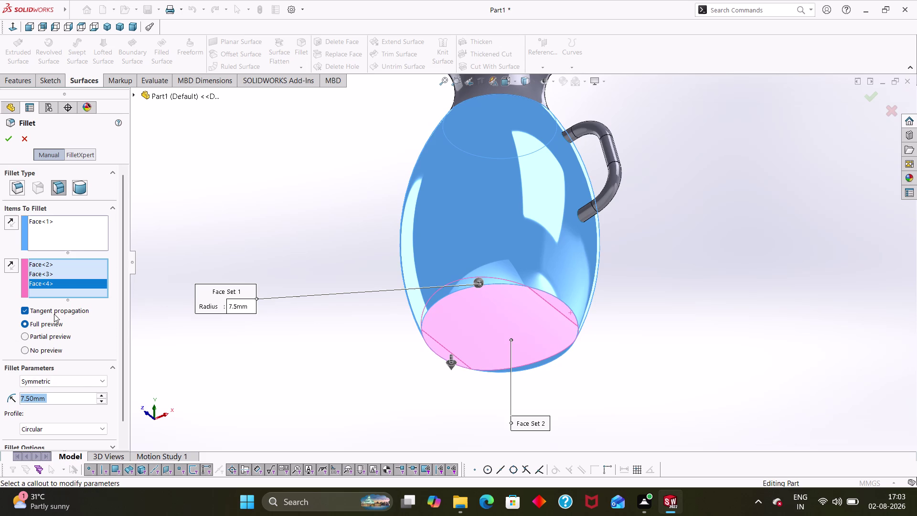
drag(0, 141, 7, 137)
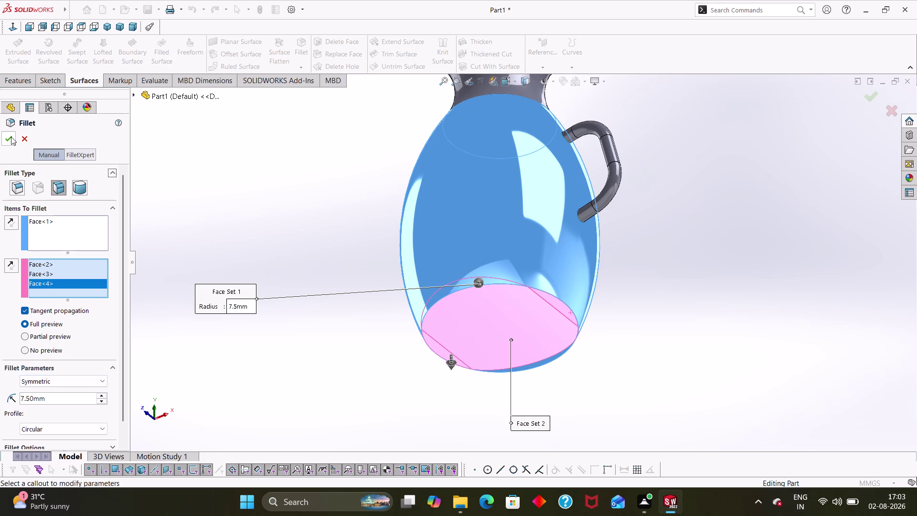
click(11, 137)
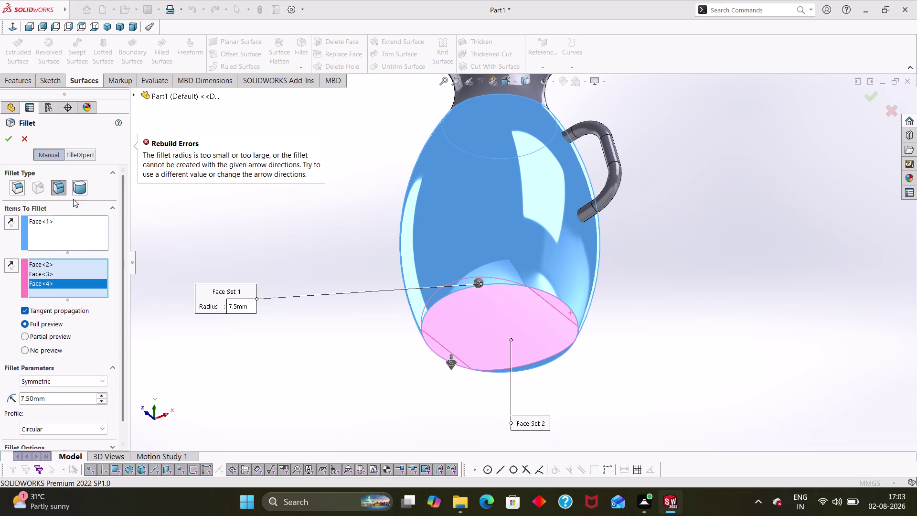
click(13, 188)
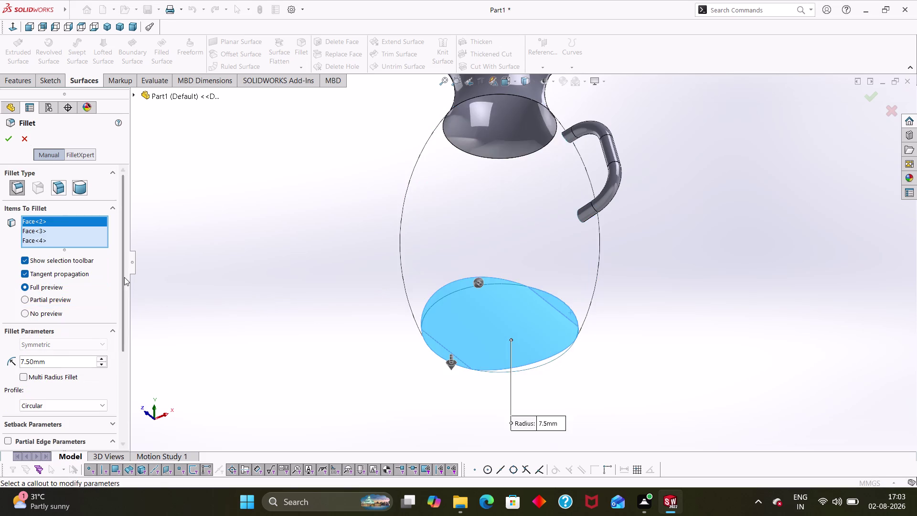
click(509, 285)
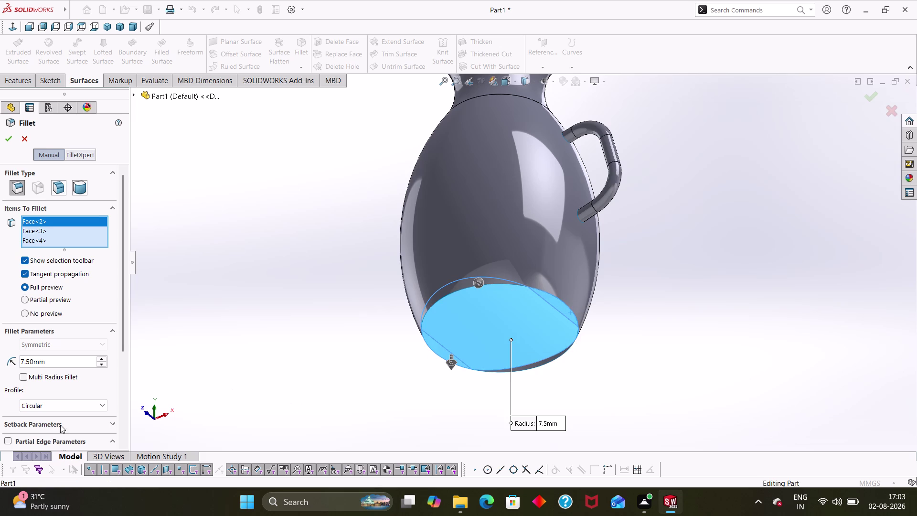
scroll(down, 3)
click(57, 406)
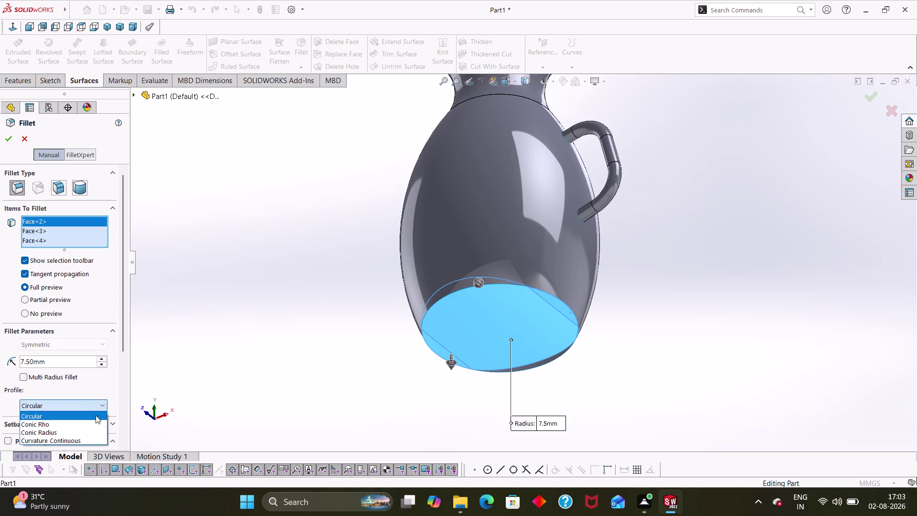
scroll(down, 3)
scroll(down, 3)
drag(119, 308, 132, 423)
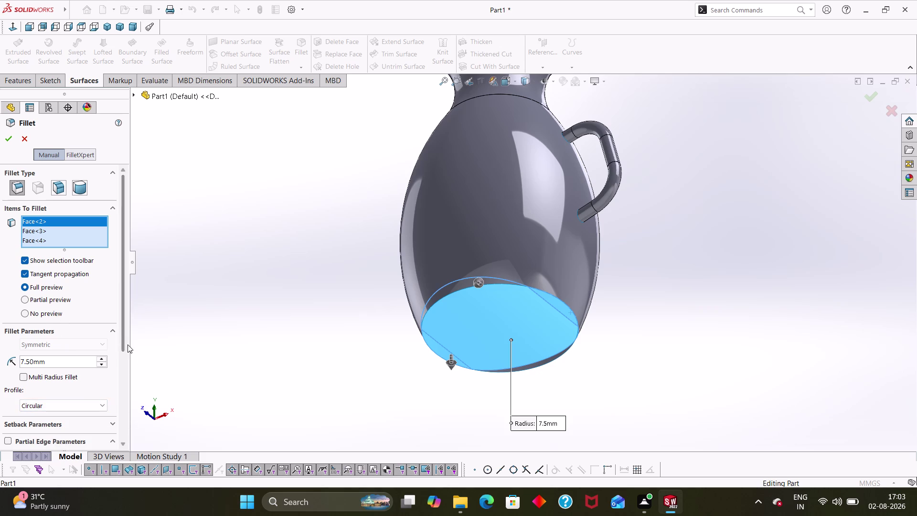
drag(127, 343, 136, 437)
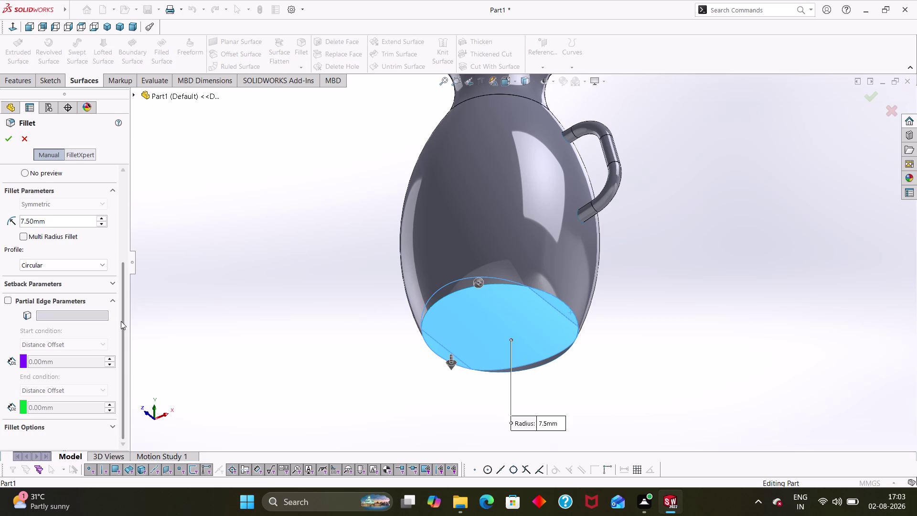
drag(121, 321, 136, 141)
click(26, 145)
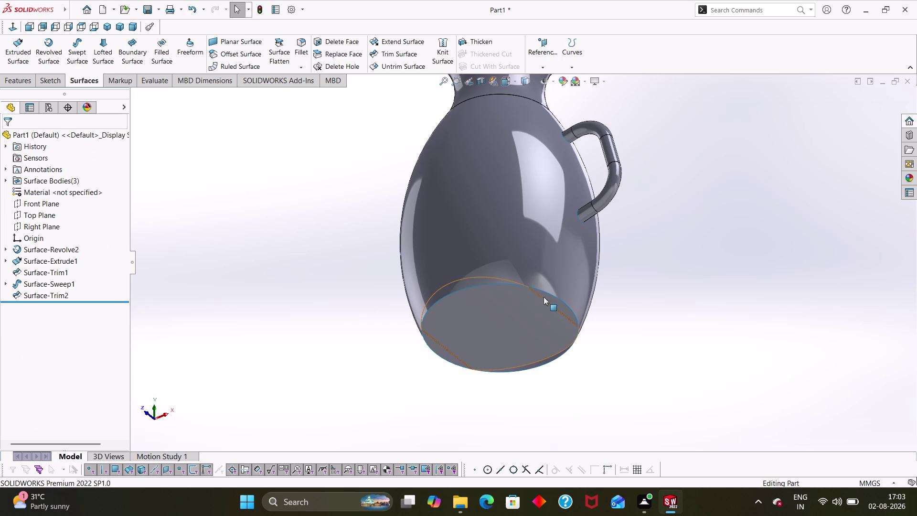
scroll(up, 3)
middle_drag(659, 255, 705, 285)
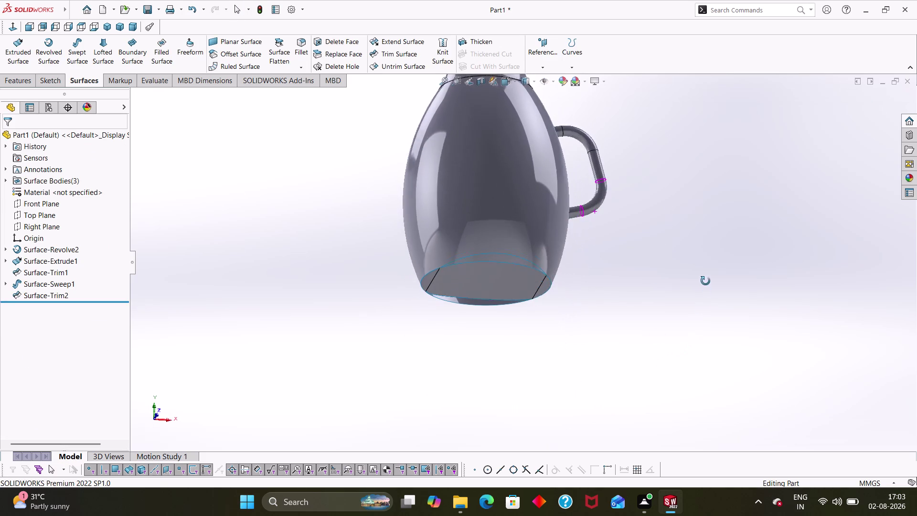
scroll(up, 3)
middle_drag(615, 179, 614, 369)
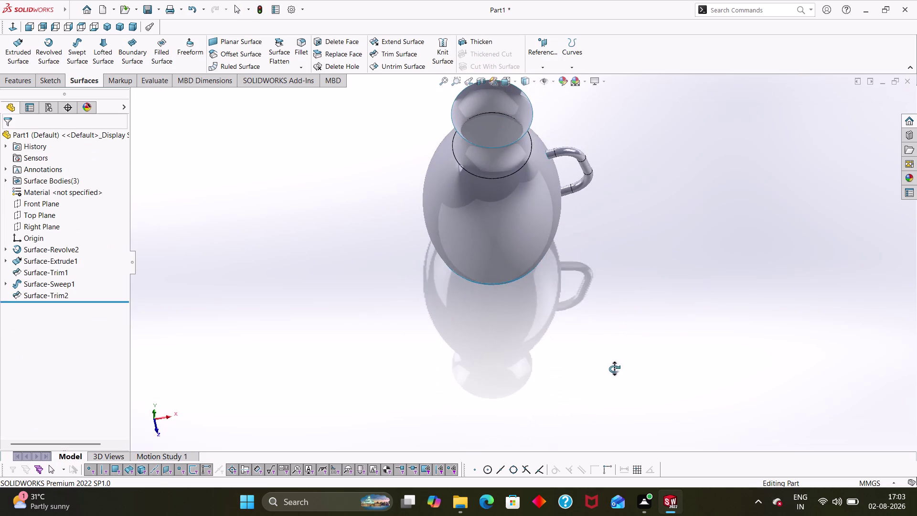
middle_drag(614, 368, 609, 354)
middle_drag(599, 265, 607, 288)
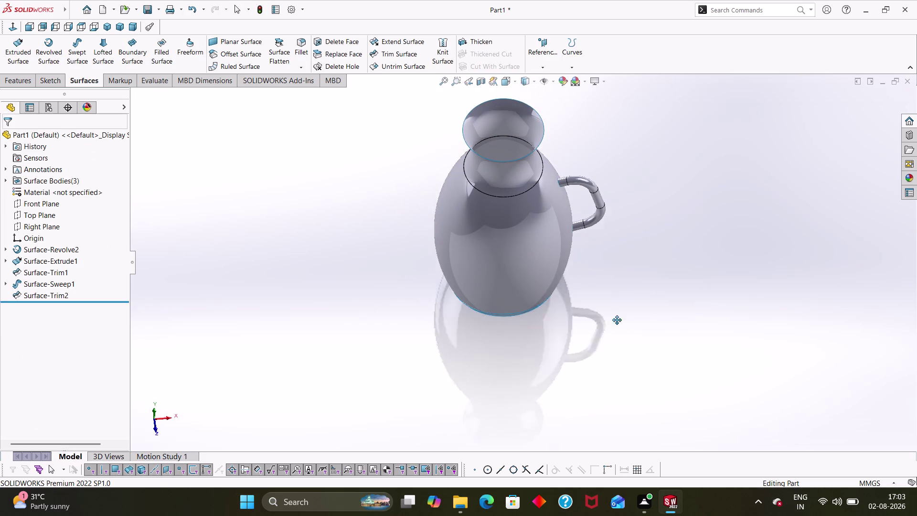
middle_drag(608, 288, 626, 364)
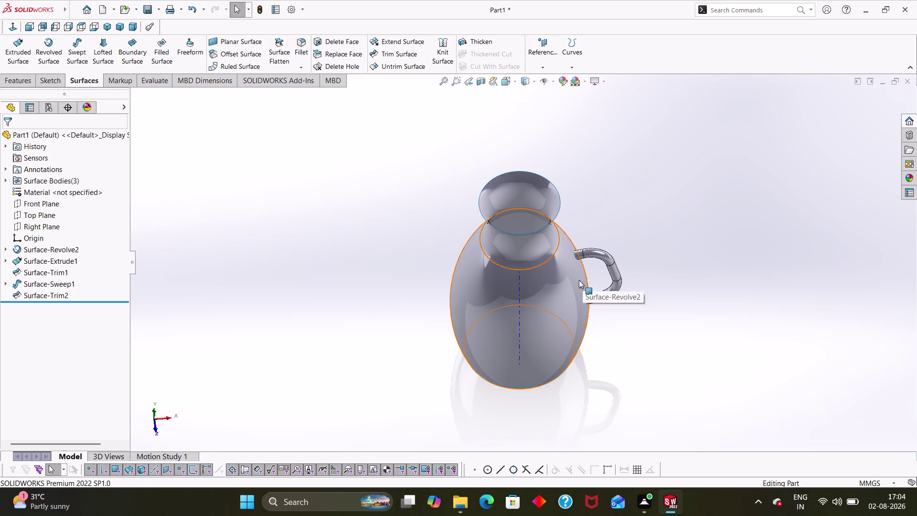
scroll(down, 3)
click(666, 361)
middle_drag(669, 351, 670, 322)
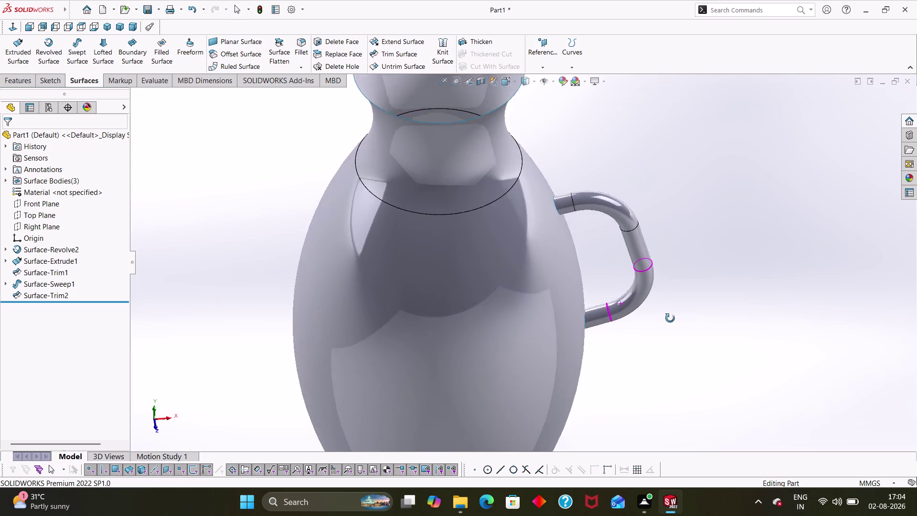
middle_drag(670, 321, 669, 301)
scroll(up, 3)
middle_drag(657, 322, 722, 289)
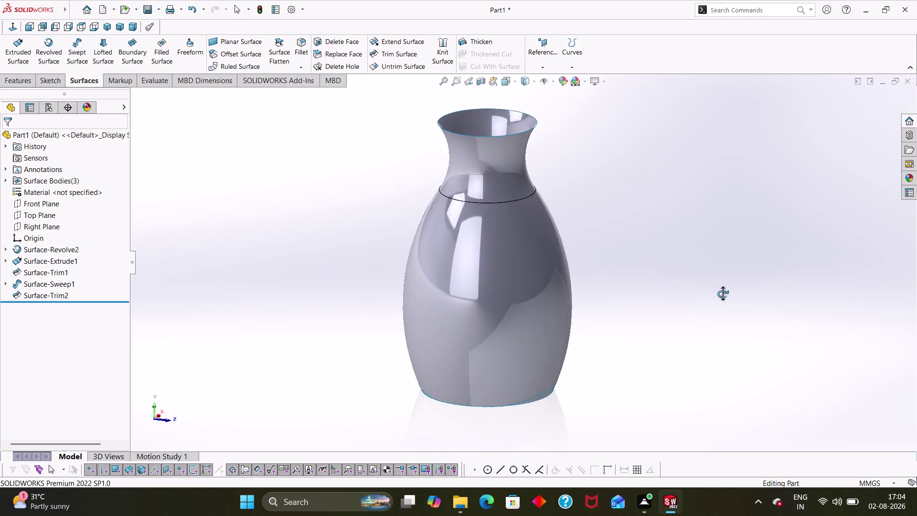
middle_drag(722, 289, 666, 338)
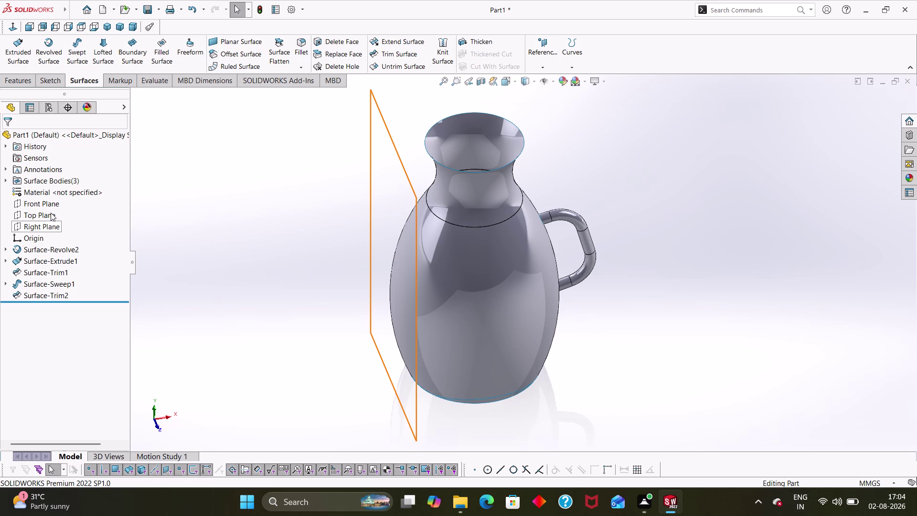
Open Sketch9 on the Front Plane instead of Top Plane and zoom to the jug neck.
click(375, 263)
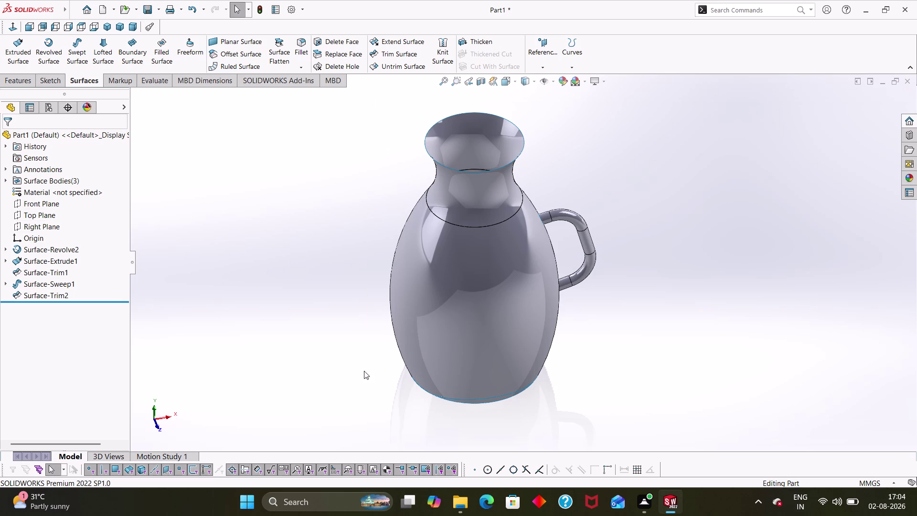
click(48, 213)
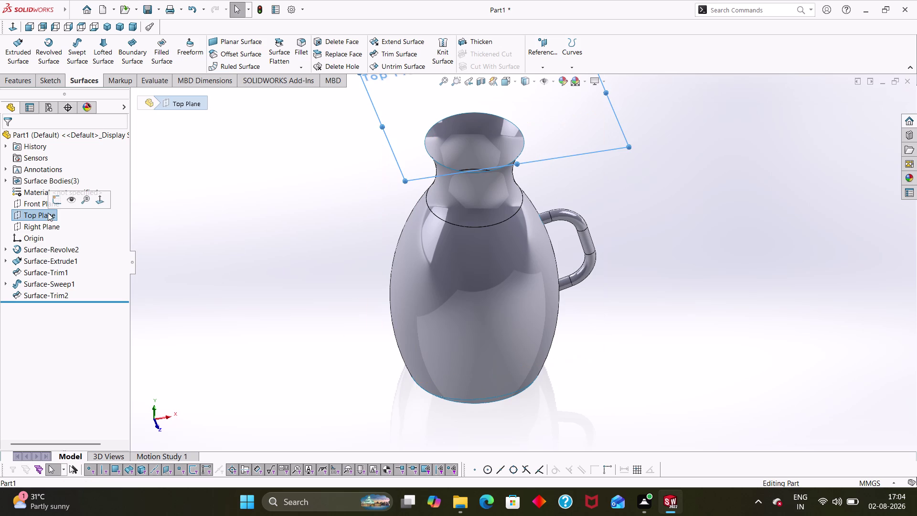
click(38, 205)
click(52, 192)
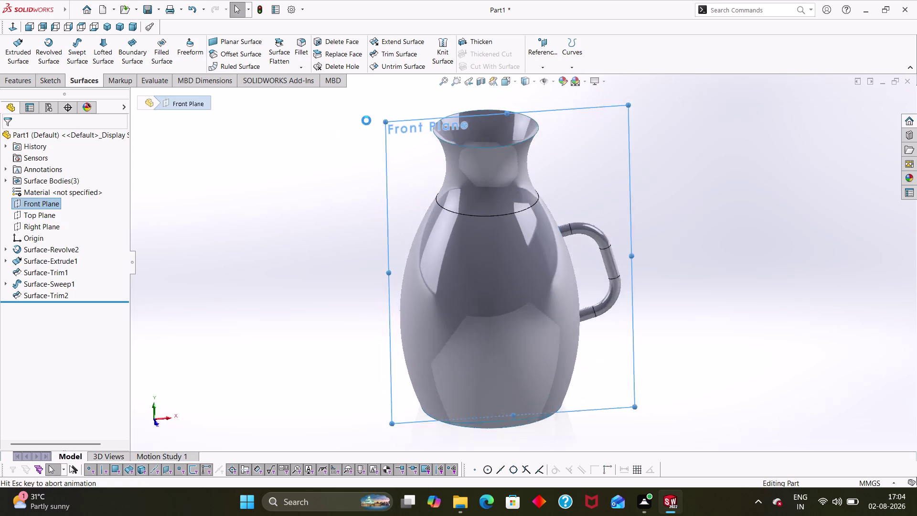
scroll(down, 3)
scroll(down, 3)
scroll(up, 3)
middle_drag(621, 152, 626, 237)
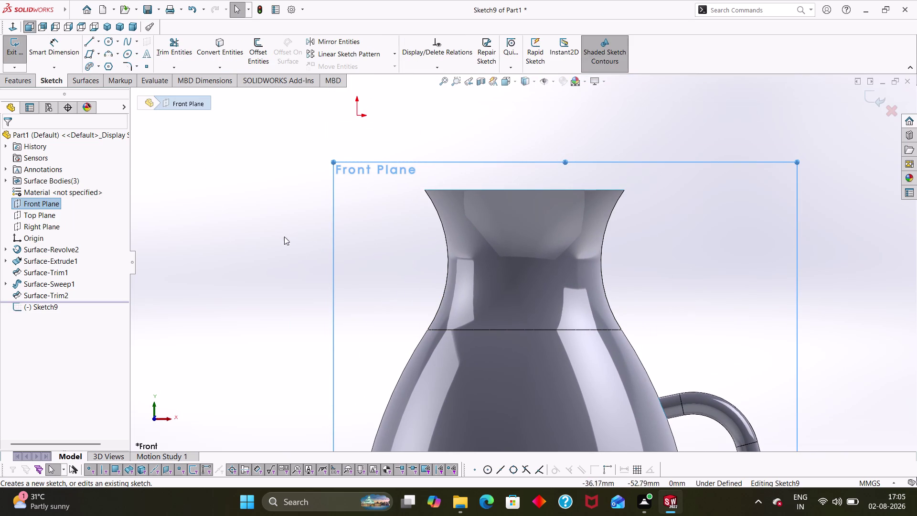
Draw a slanted line from the rim's left corner up and to the left.
right_click(347, 213)
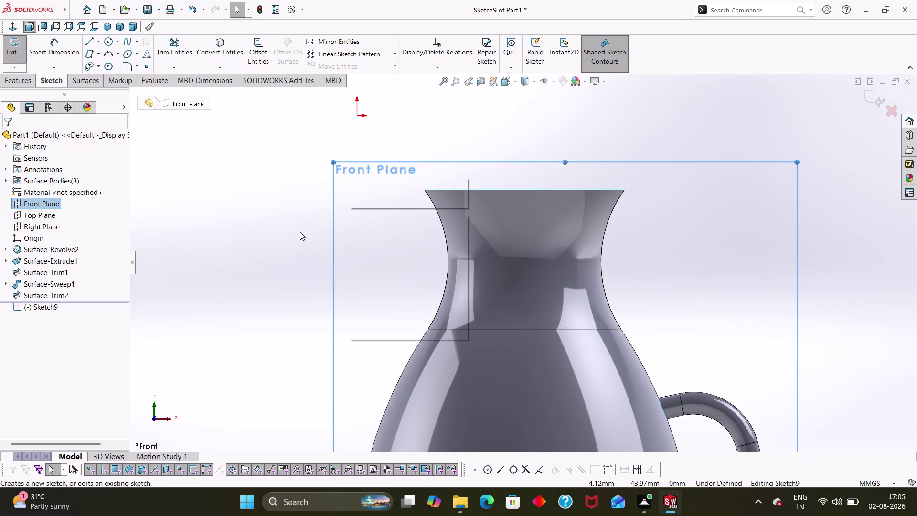
right_drag(298, 226, 194, 263)
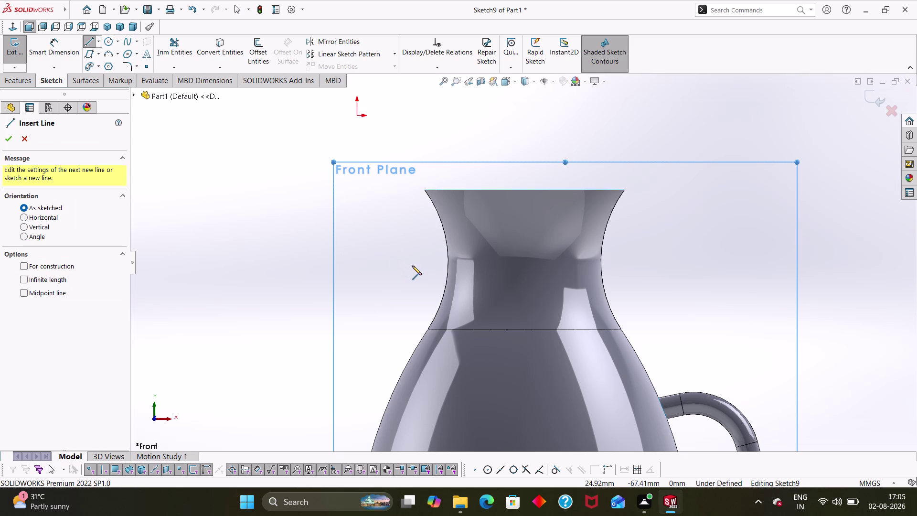
click(425, 190)
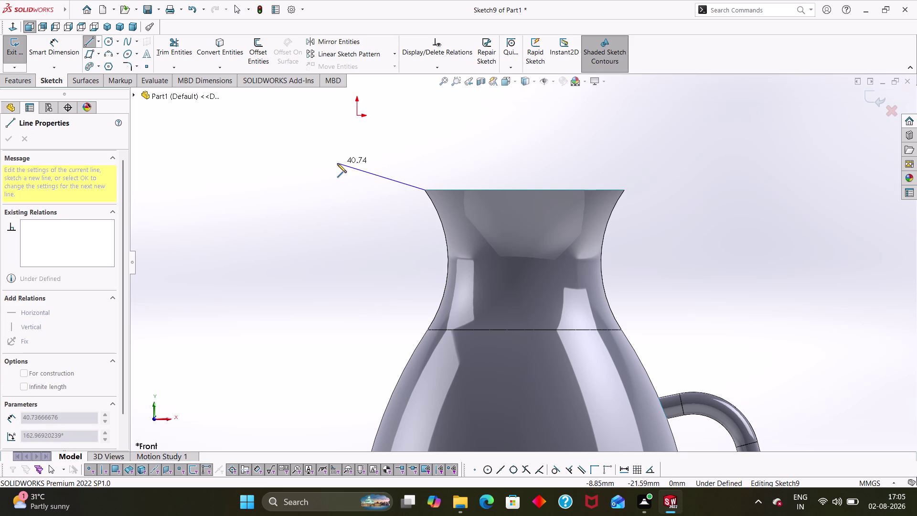
click(349, 165)
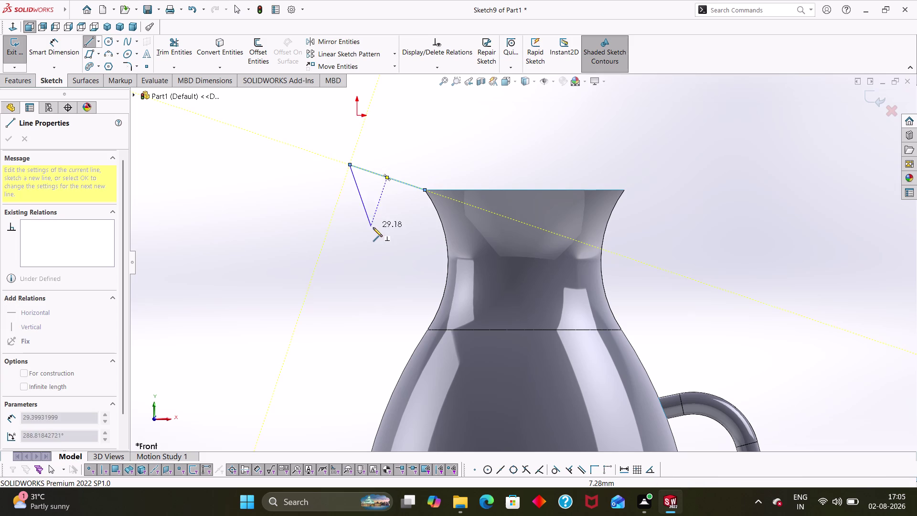
key(Escape)
Dimension the line's vertical height as 20 mm.
right_drag(381, 236, 386, 177)
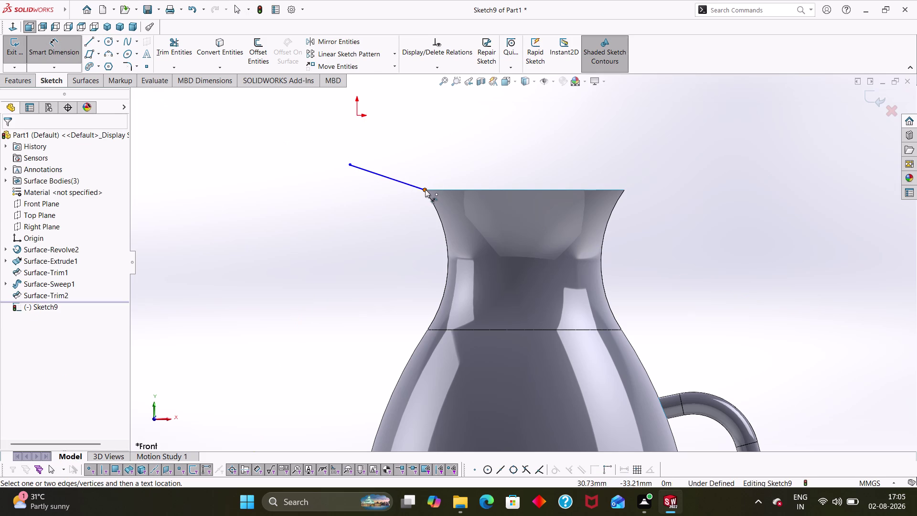
click(425, 189)
click(348, 163)
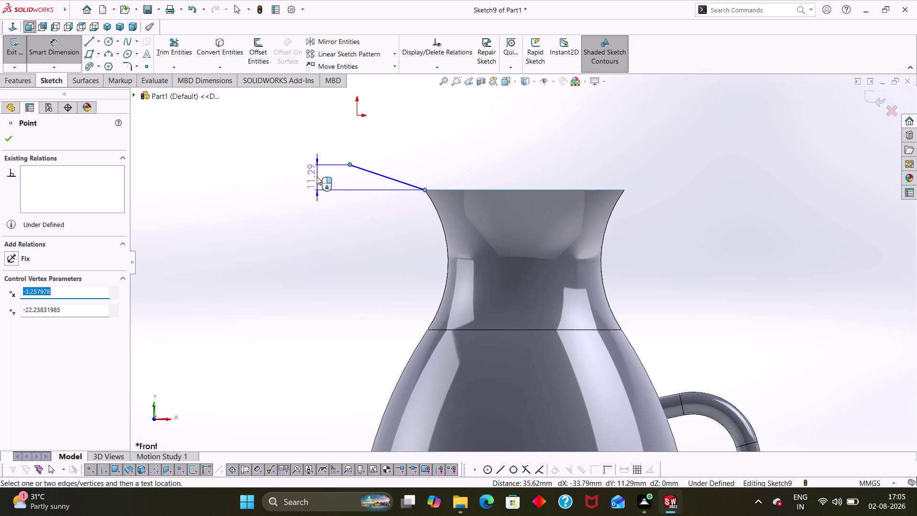
click(312, 174)
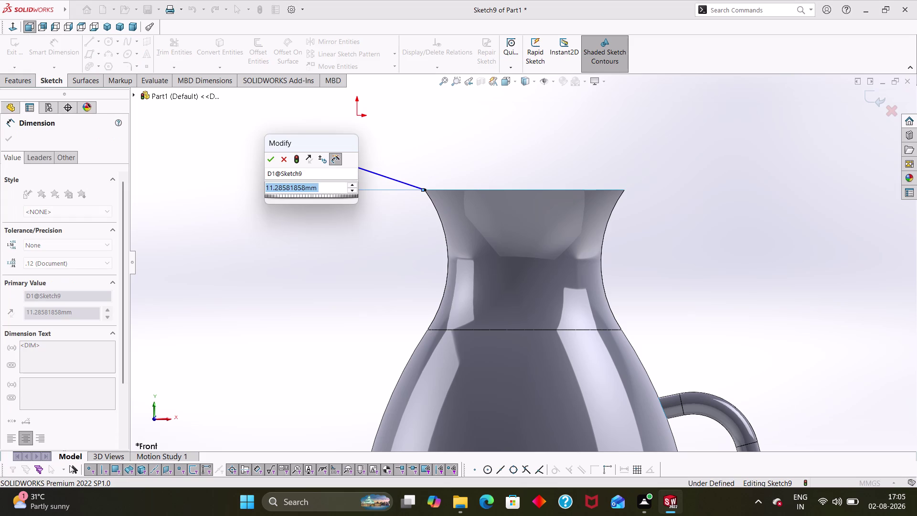
text(20)
key(Return)
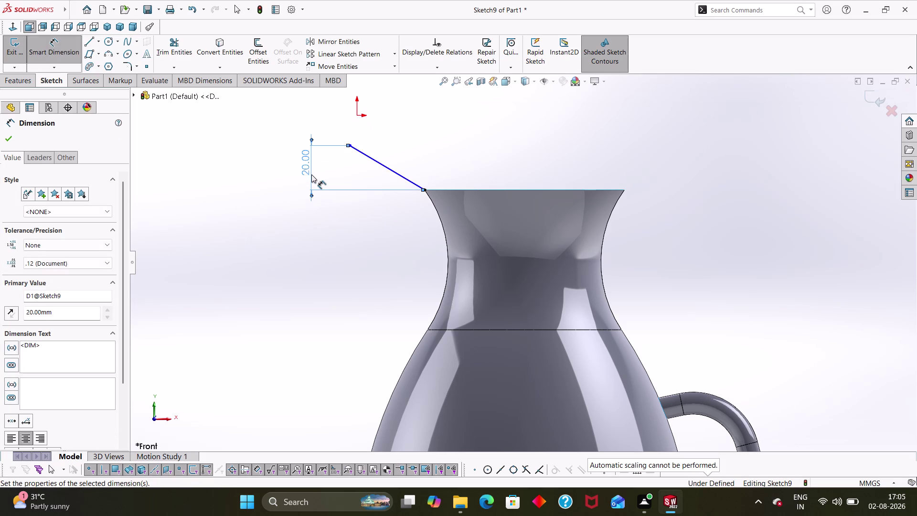
click(347, 230)
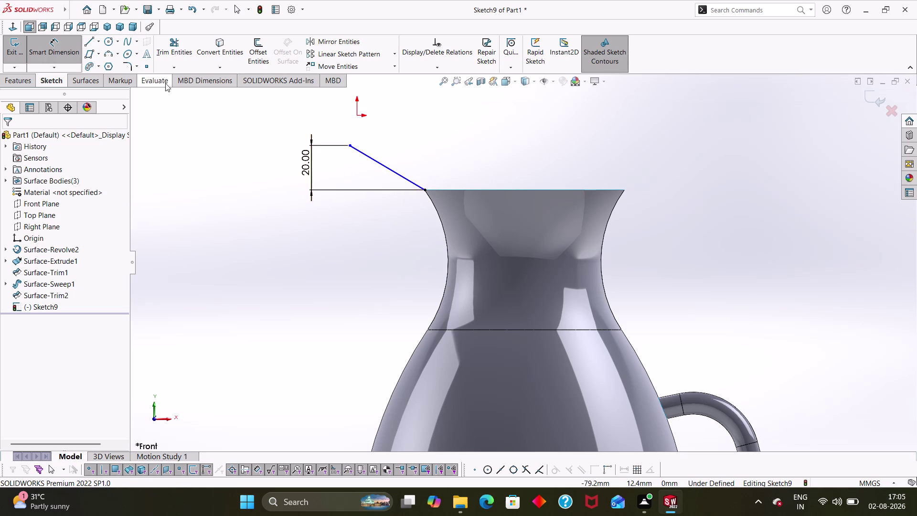
click(85, 78)
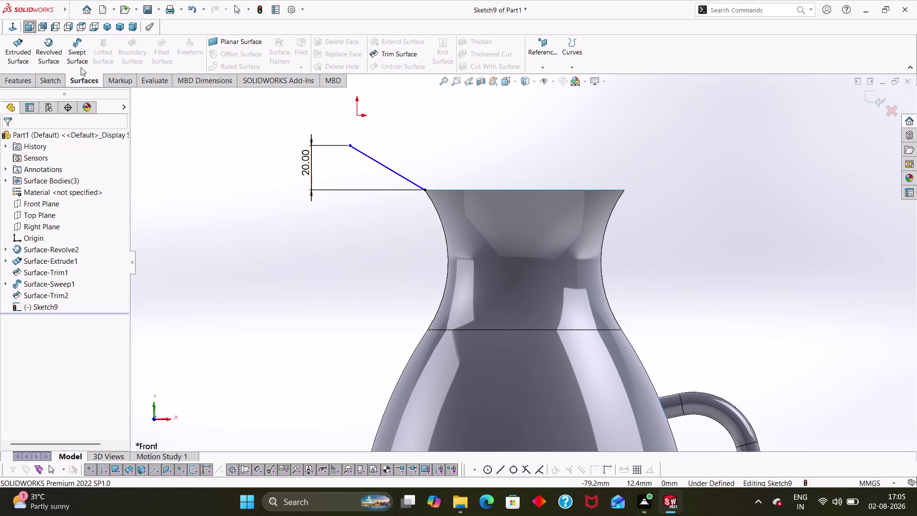
click(53, 66)
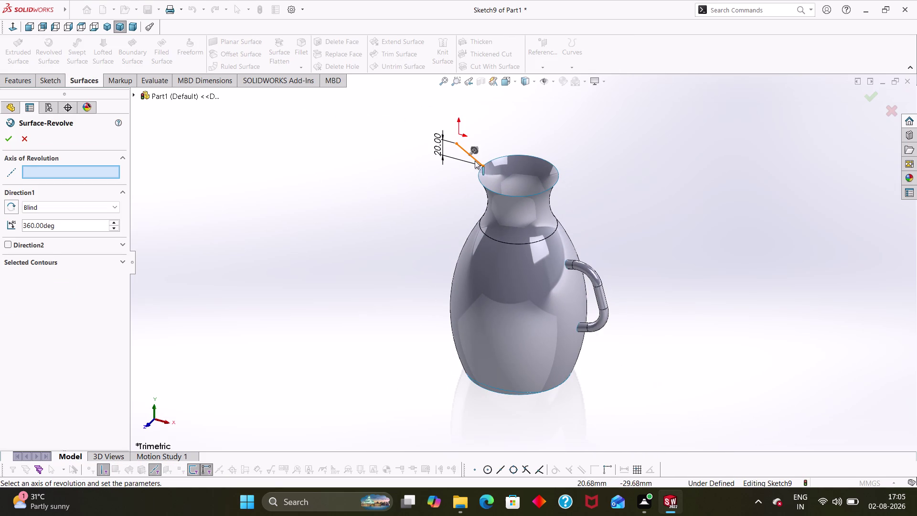
click(475, 160)
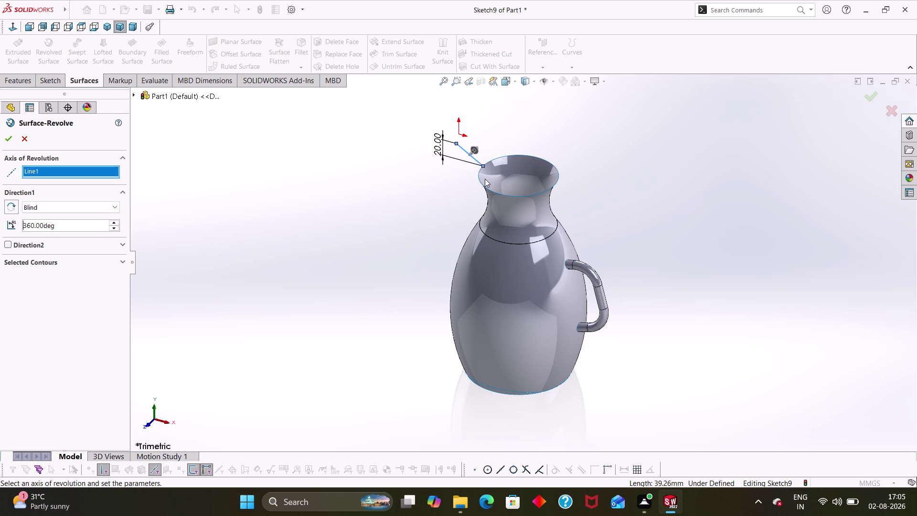
click(484, 187)
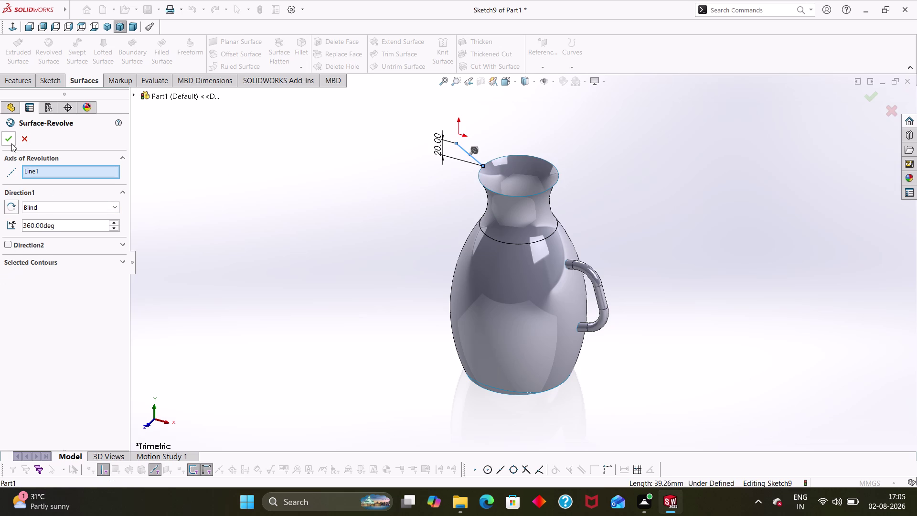
click(12, 140)
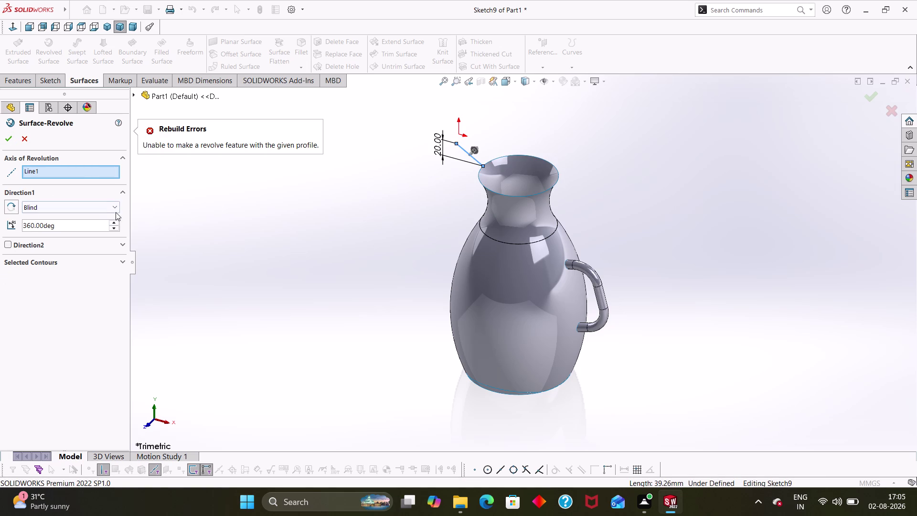
click(32, 254)
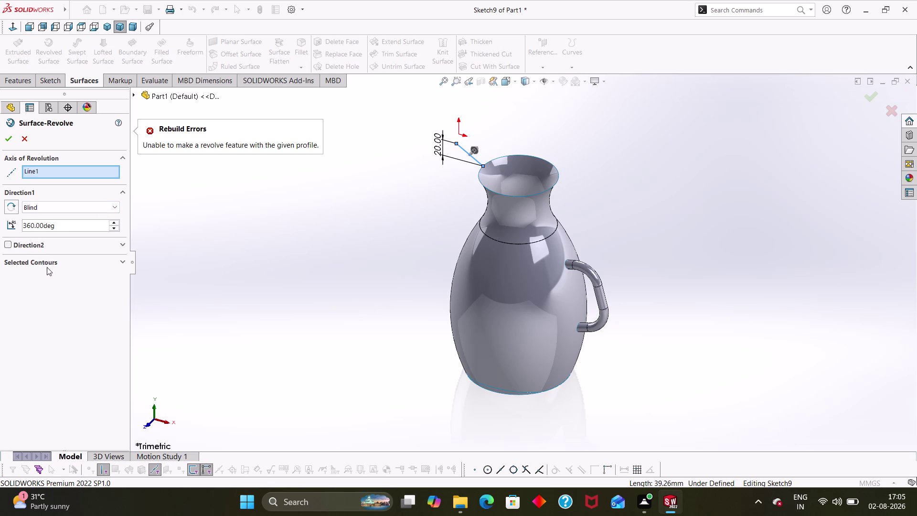
click(47, 265)
click(103, 269)
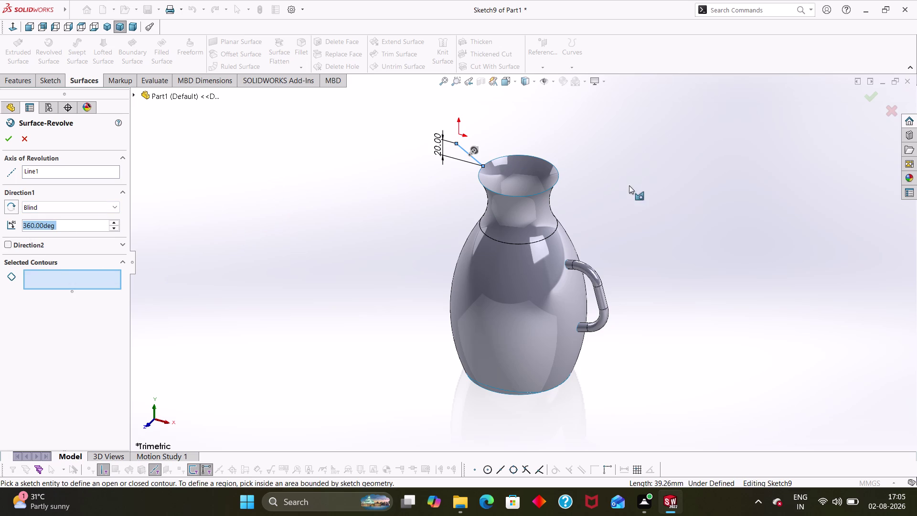
click(477, 171)
click(483, 165)
click(495, 159)
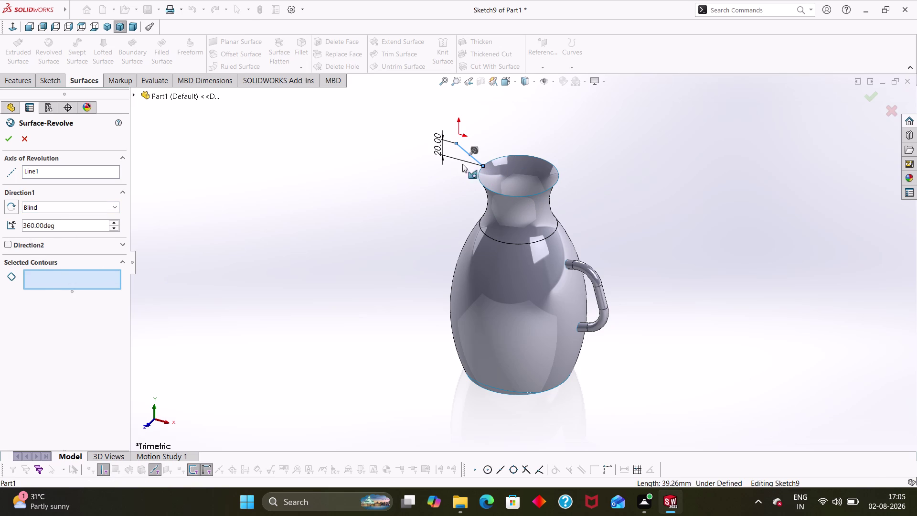
key(Escape)
key(Escape)
key(Escape)
middle_drag(476, 218, 494, 198)
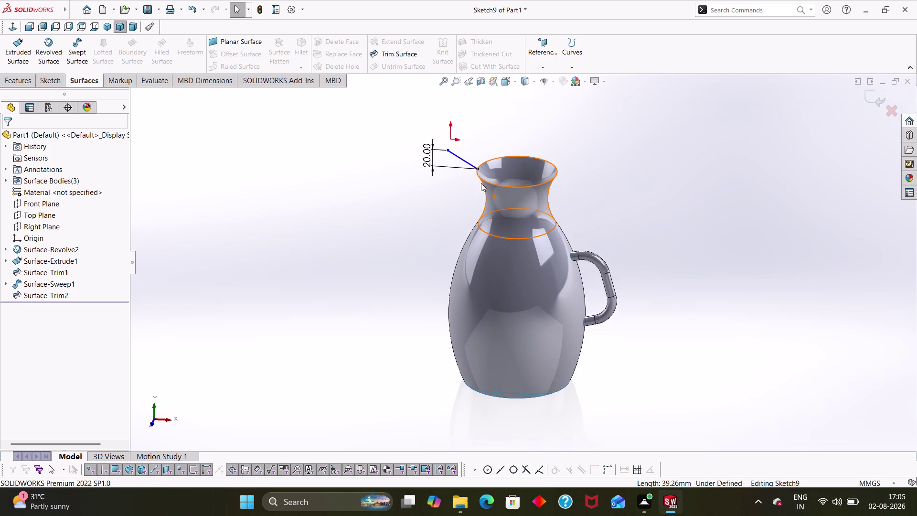
Center the jug neck and spout line in view, clearing the neck surface selection.
scroll(down, 3)
middle_drag(453, 267, 443, 268)
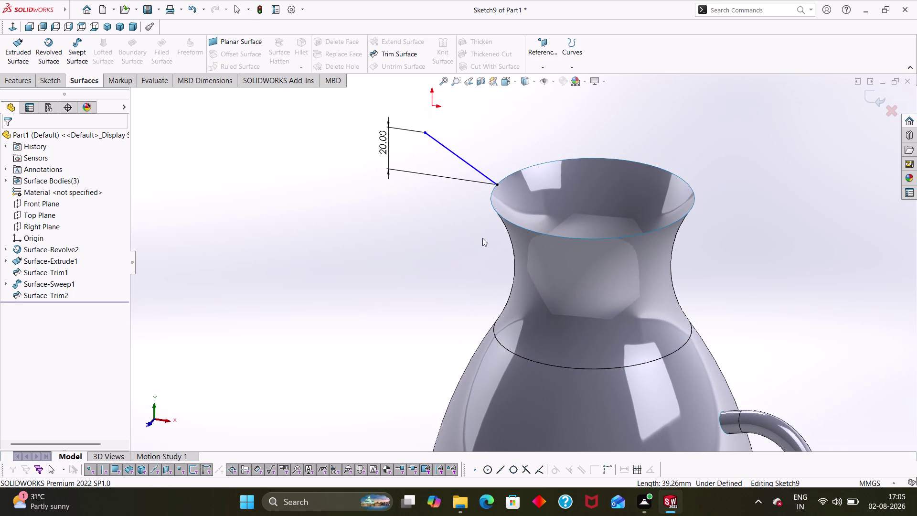
click(505, 218)
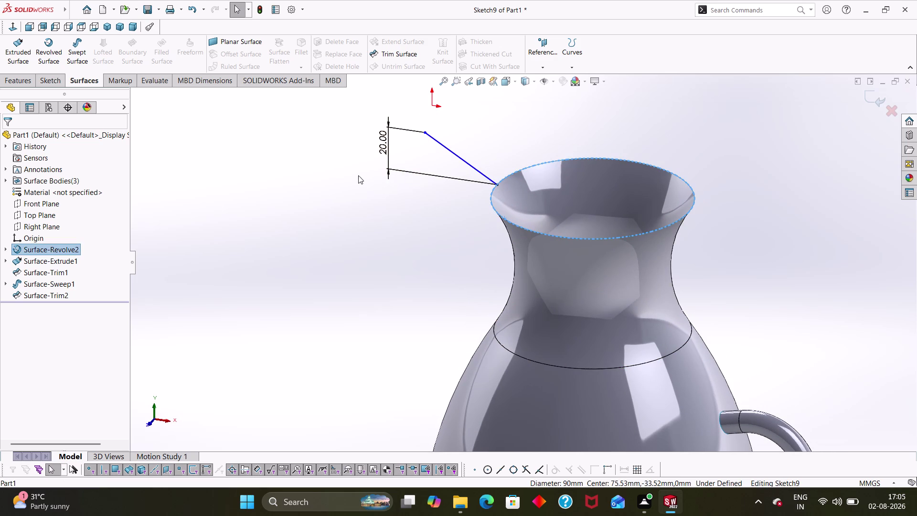
key(Escape)
key(Escape)
click(509, 223)
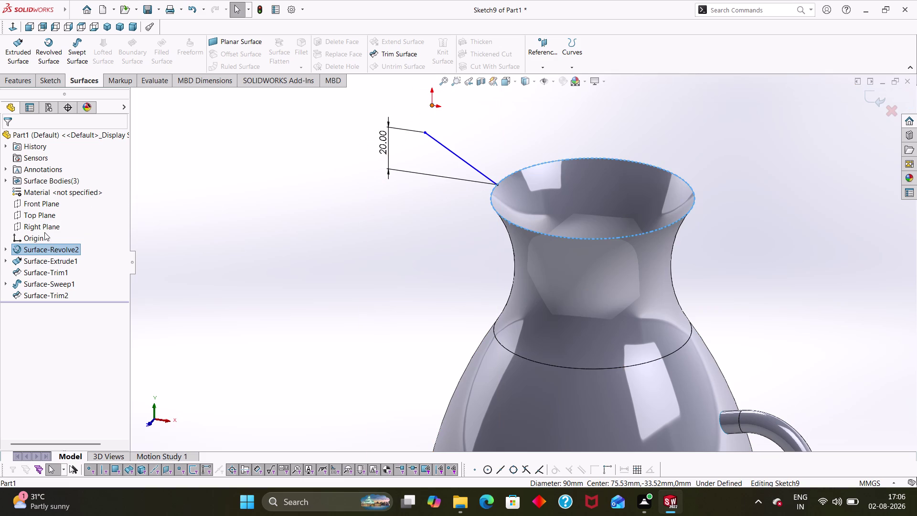
Exit the spout sketch from the context menu, zoom out to the whole jug, and select Sketch9.
click(42, 213)
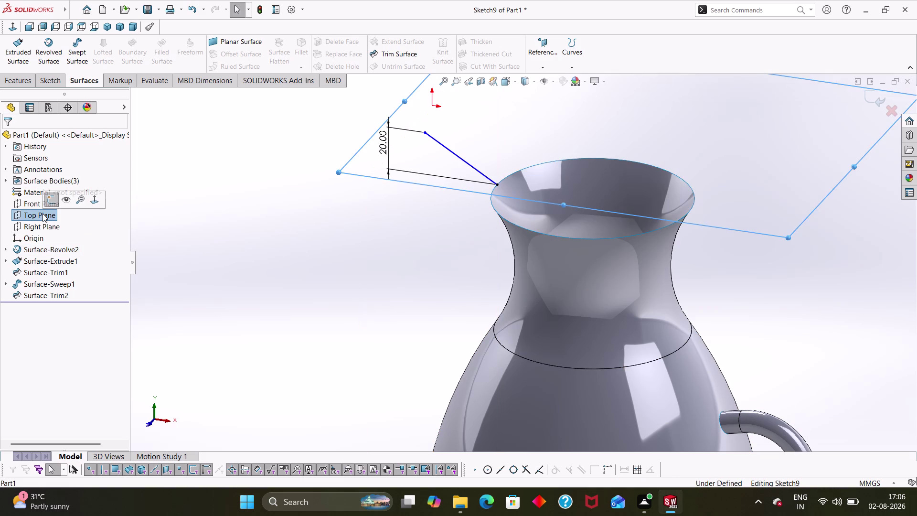
right_click(42, 214)
click(49, 202)
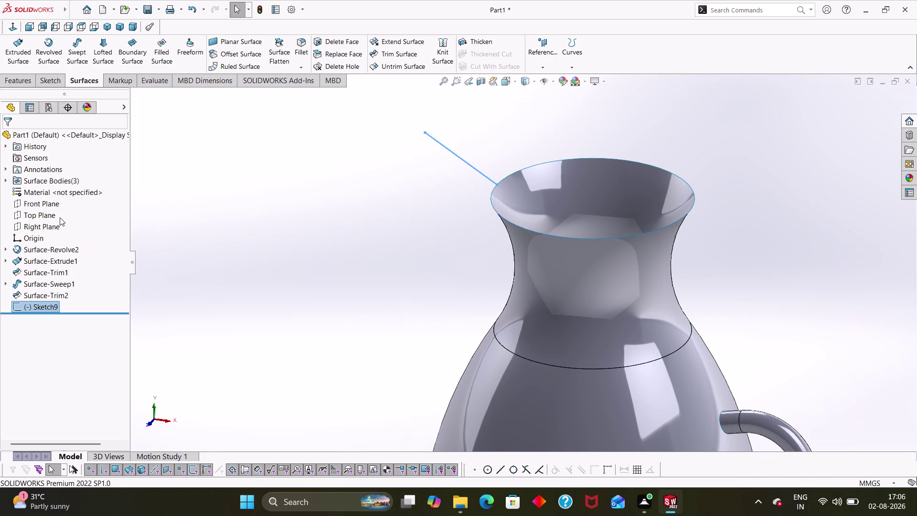
scroll(up, 3)
scroll(up, 3)
middle_drag(423, 314, 471, 311)
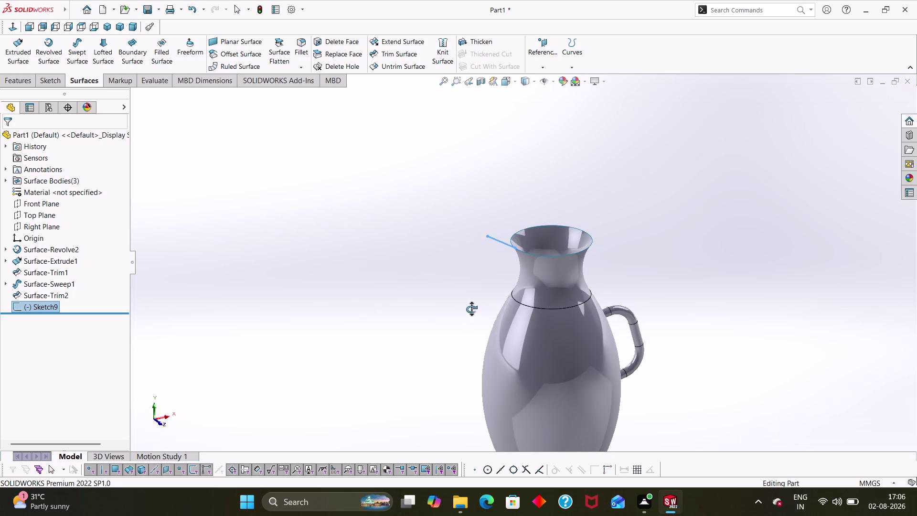
middle_drag(471, 310, 472, 308)
click(501, 241)
Delete Sketch9 with a Yes confirmation, then recenter and zoom on the jug neck.
key(Delete)
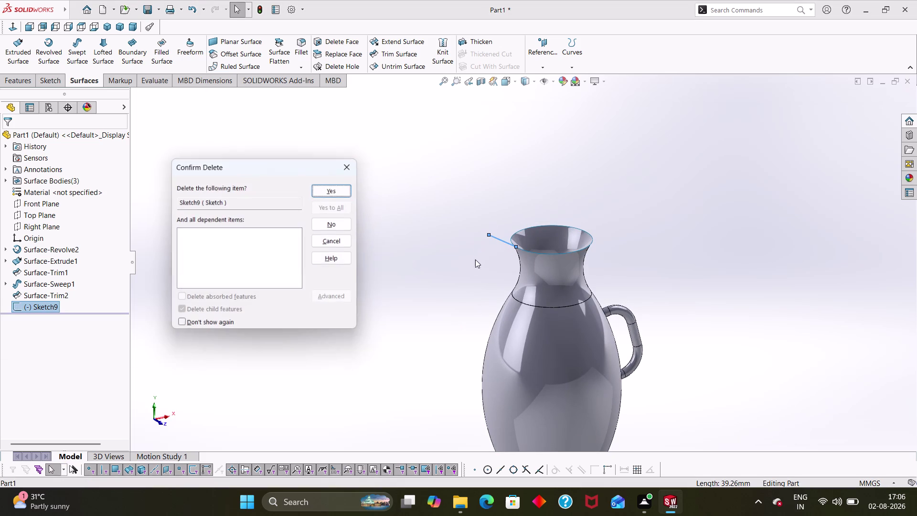
click(341, 194)
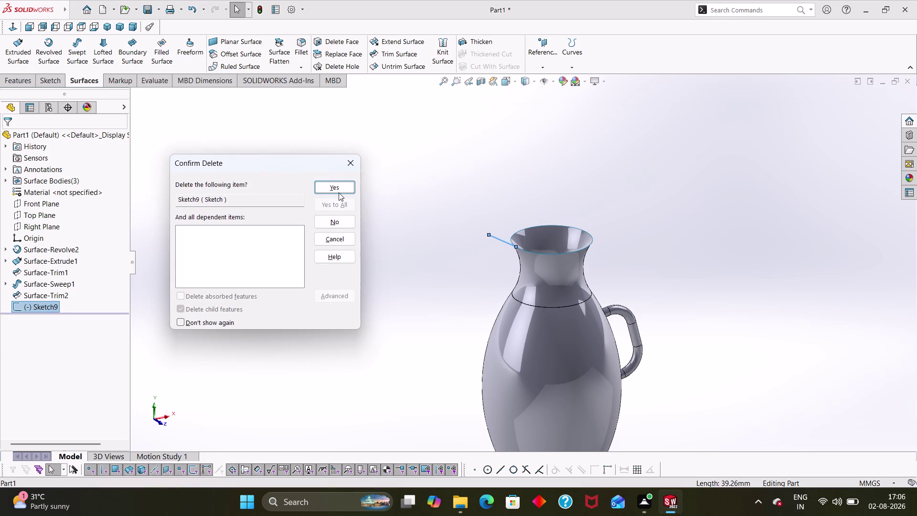
click(338, 191)
scroll(up, 3)
scroll(down, 3)
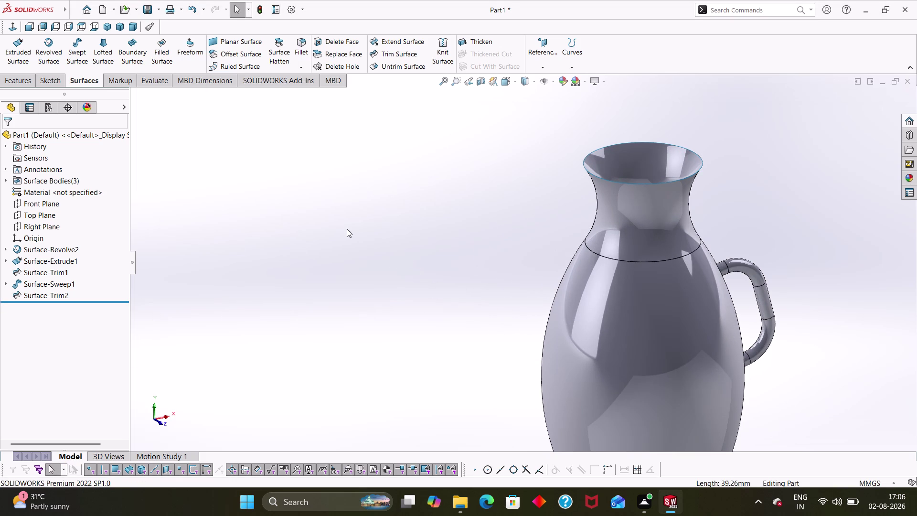
middle_drag(602, 226, 564, 243)
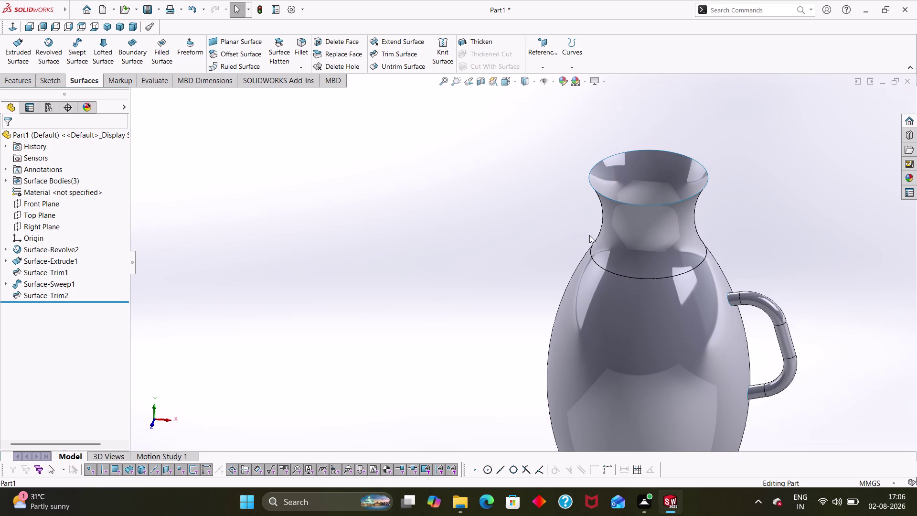
middle_drag(590, 235, 419, 245)
middle_drag(612, 198, 626, 164)
scroll(down, 3)
scroll(down, 3)
scroll(up, 3)
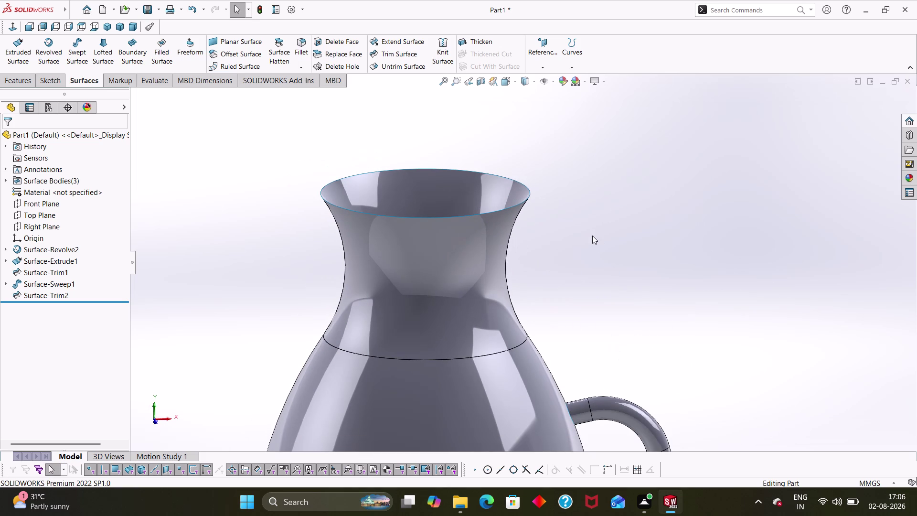